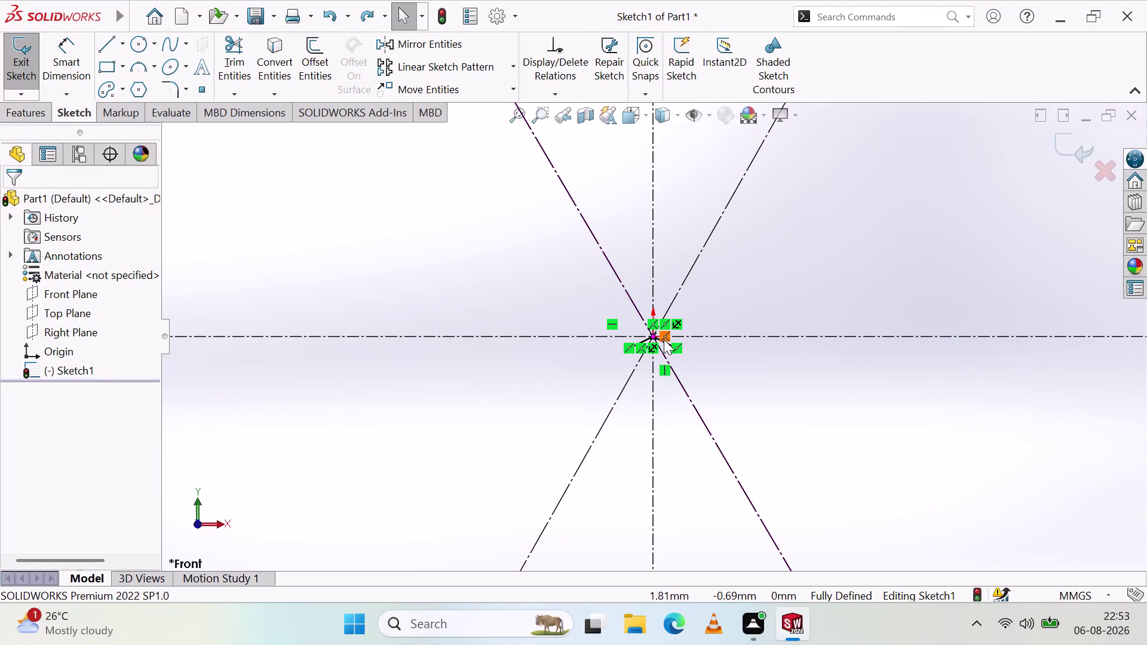
Undo twice, then delete the conflicting Angle10 relation between the two slanted lines.
key(ctrl+z)
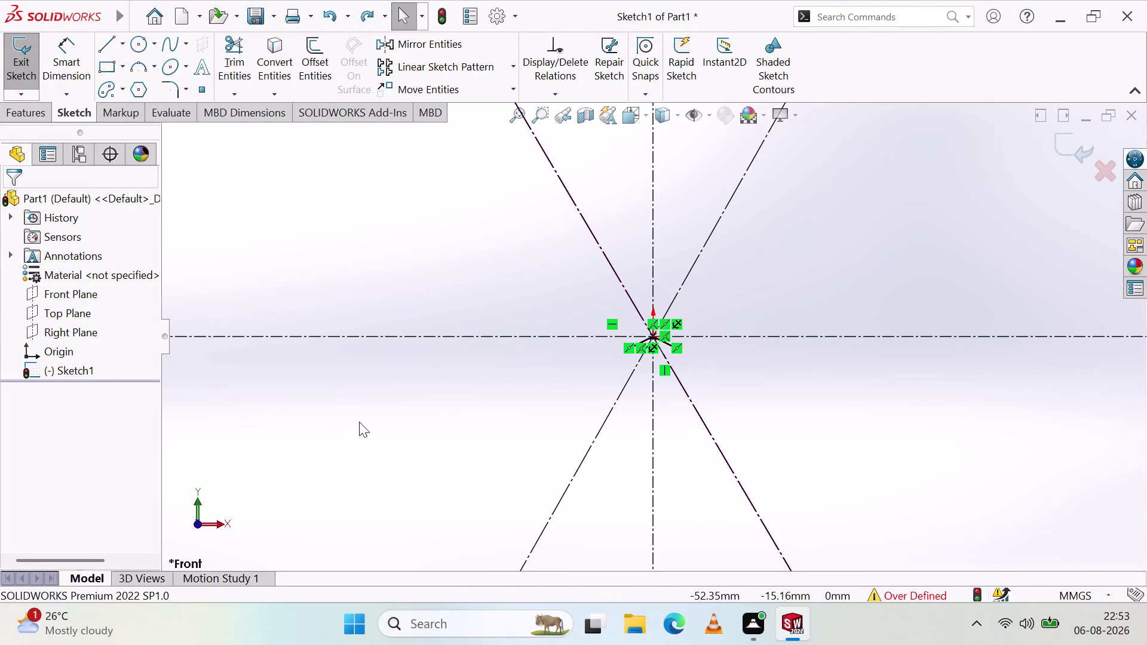
key(ctrl+z)
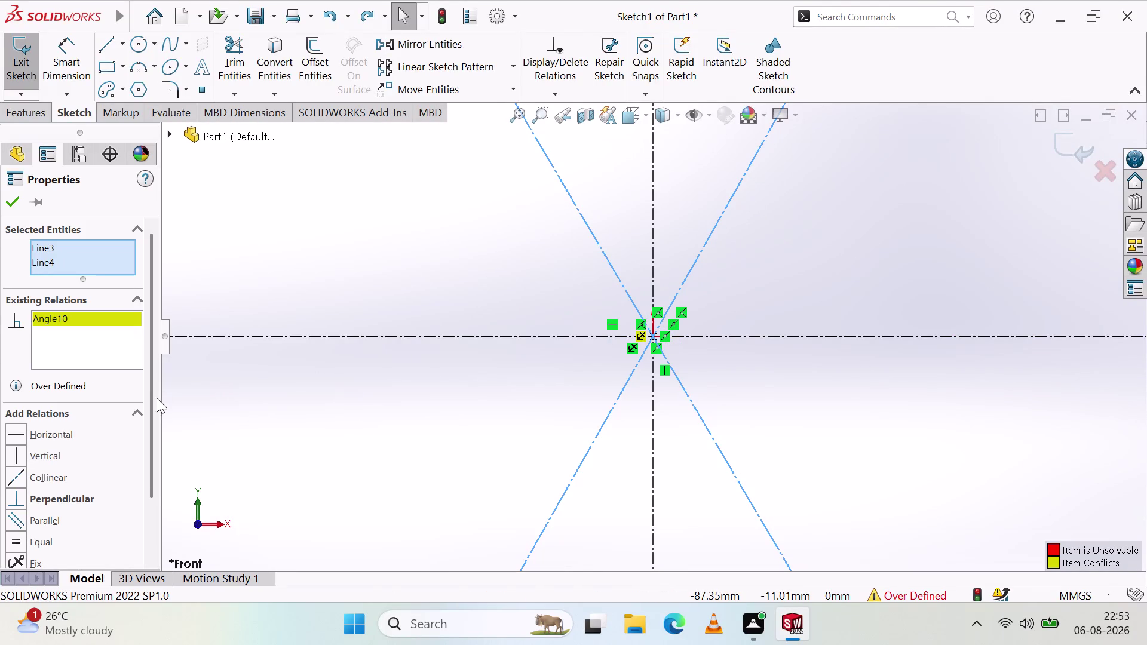
right_click(114, 322)
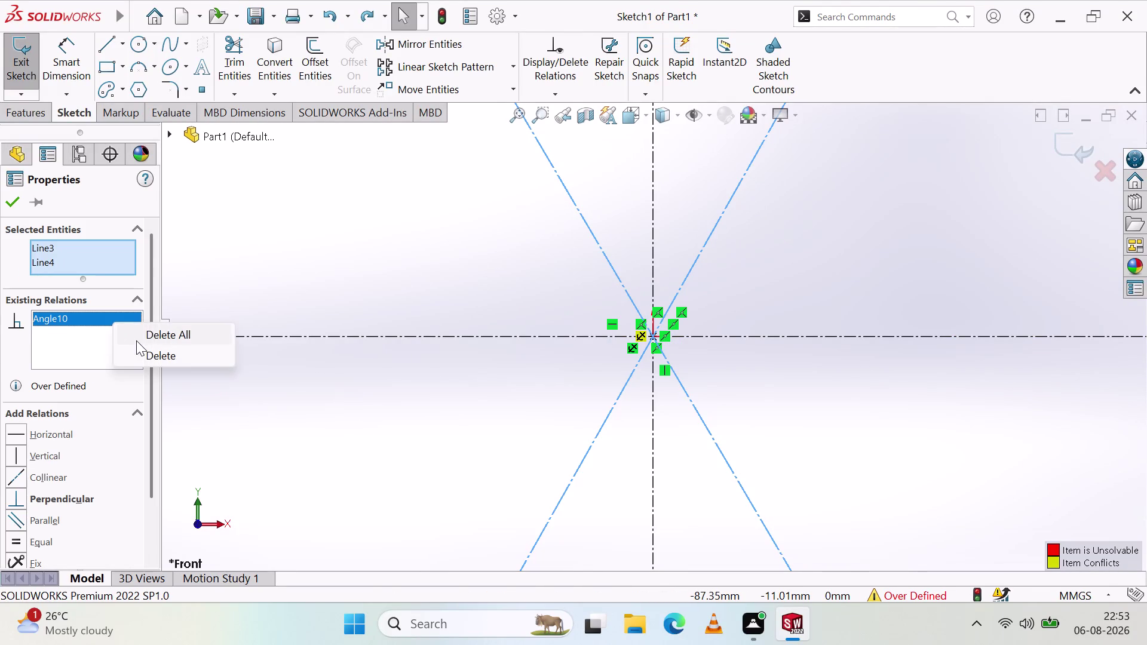
click(137, 341)
click(22, 559)
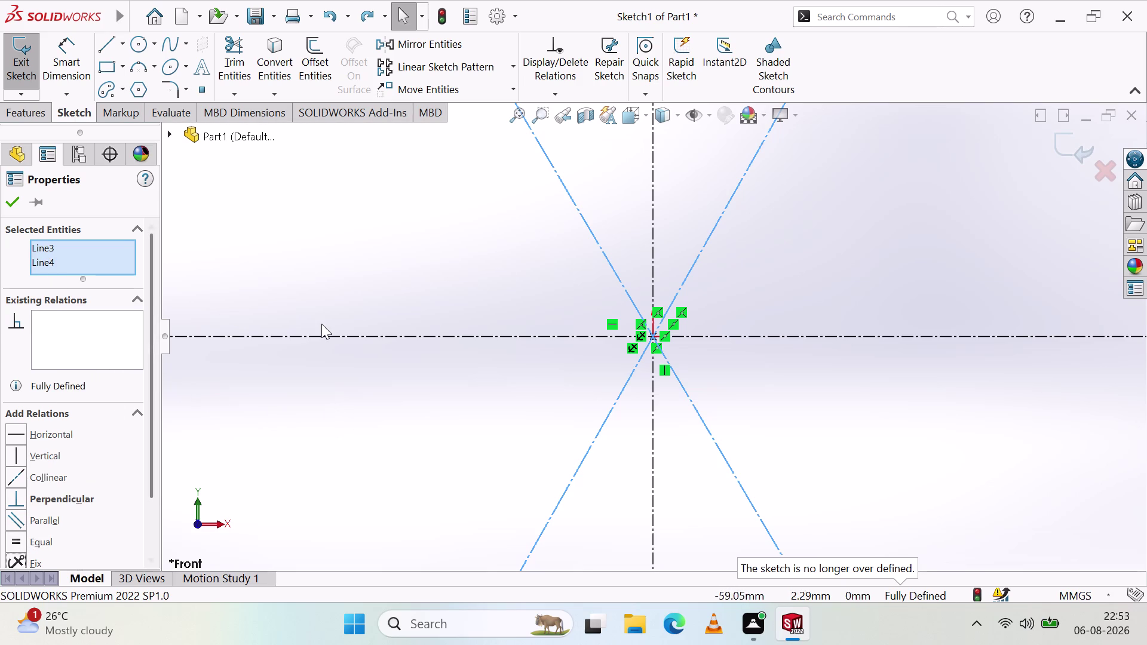
key(Escape)
key(Escape)
click(364, 417)
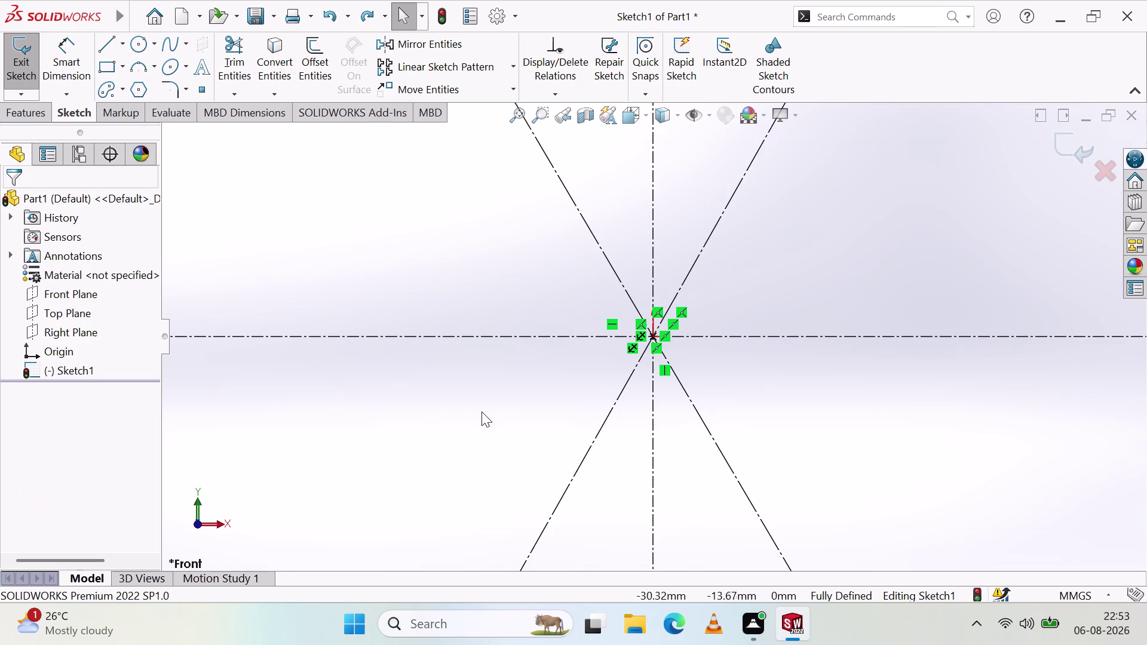
scroll(up, 3)
key(ctrl+z)
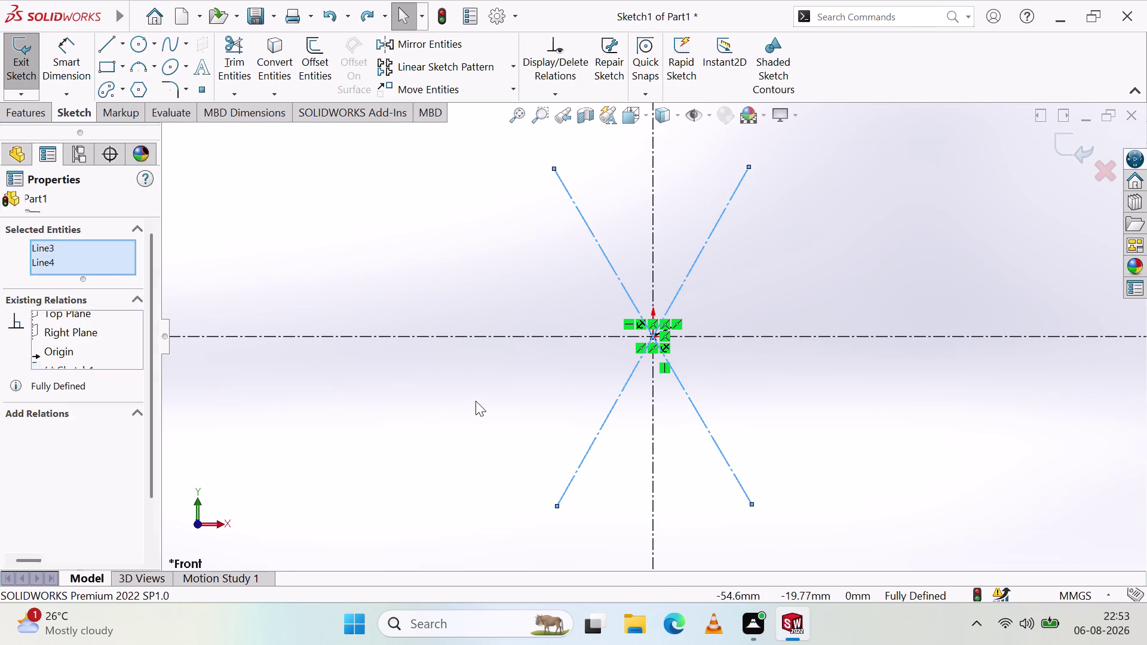
Undo four recent sketch edits, then delete a selected item and the 60° angle dimension.
key(ctrl+z)
key(ctrl+z)
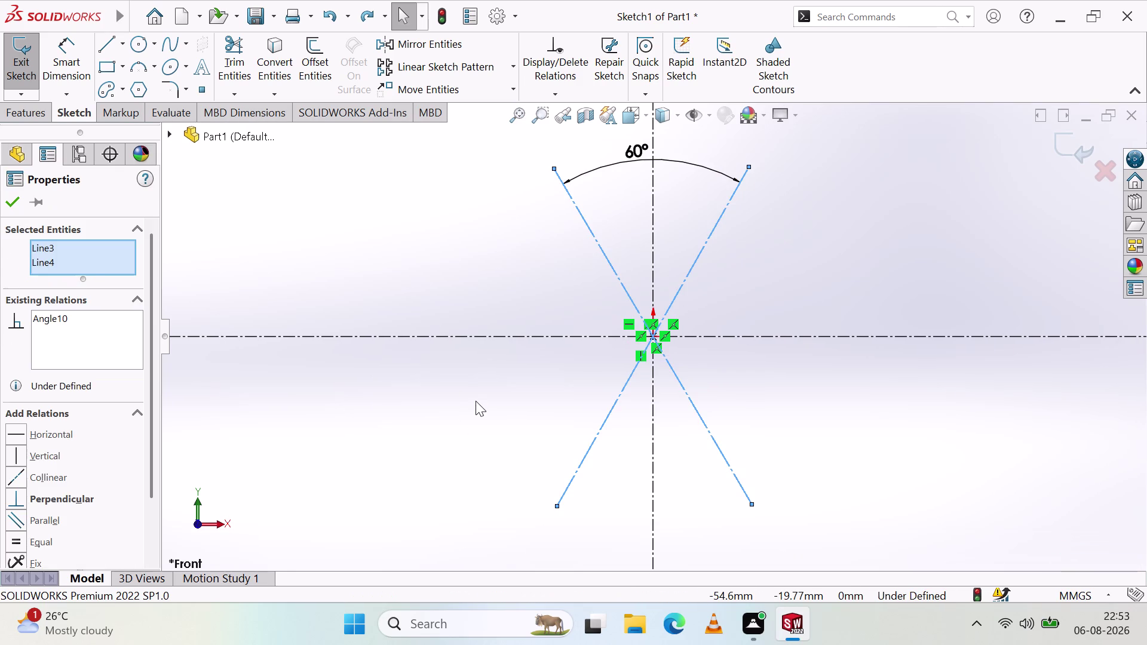
key(ctrl+z)
key(ctrl+z)
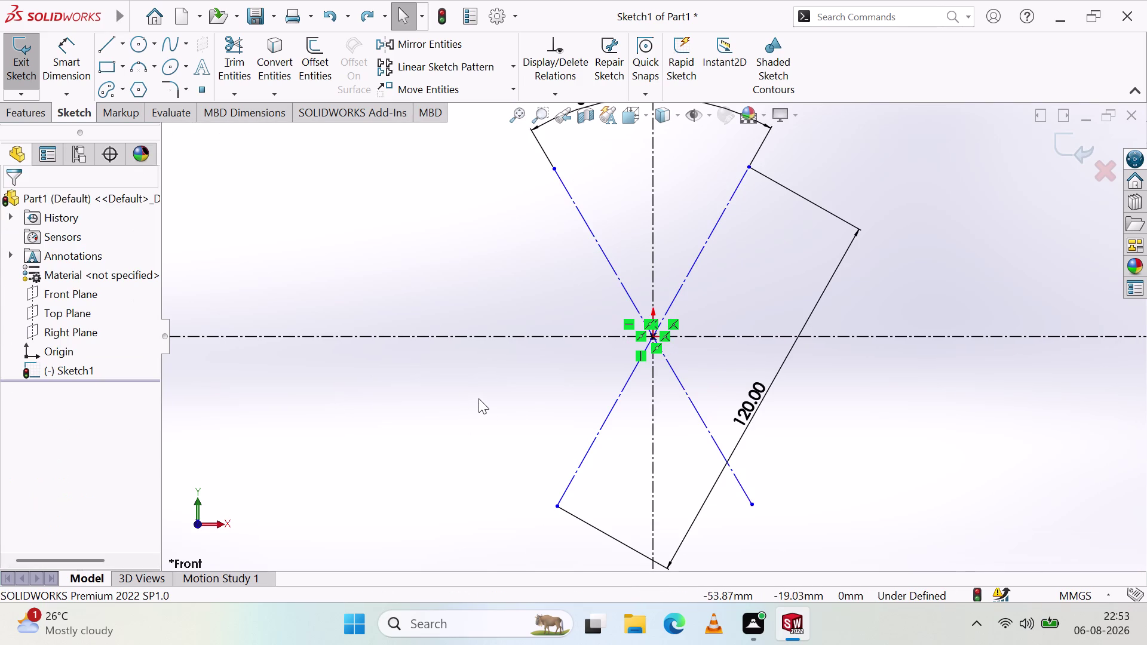
click(747, 409)
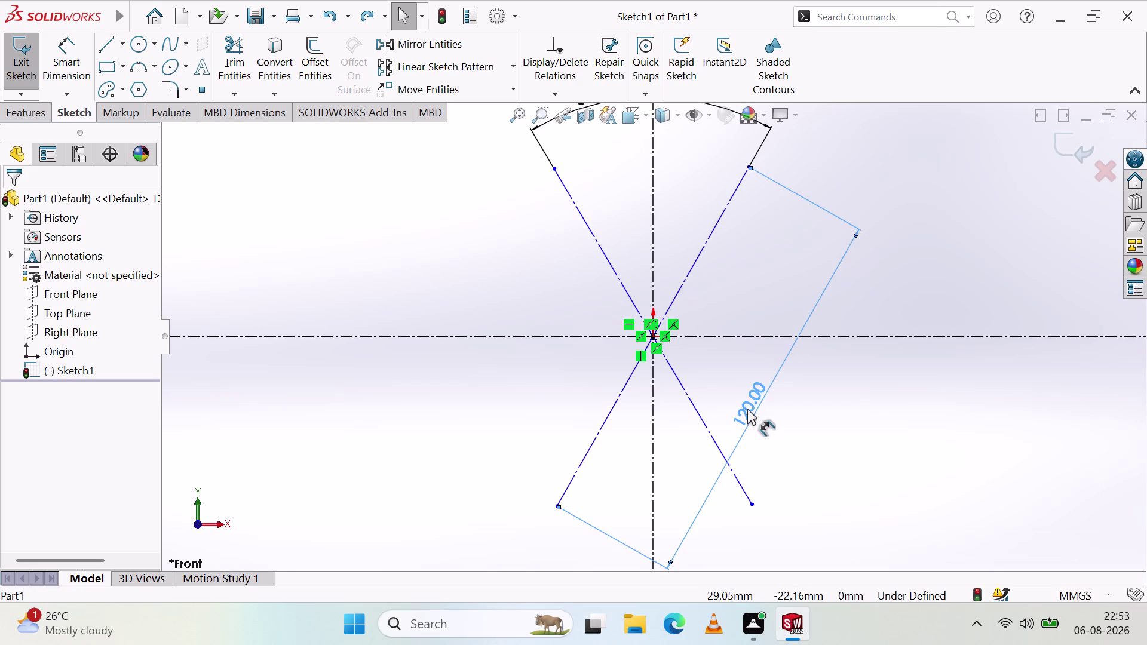
key(Delete)
scroll(up, 3)
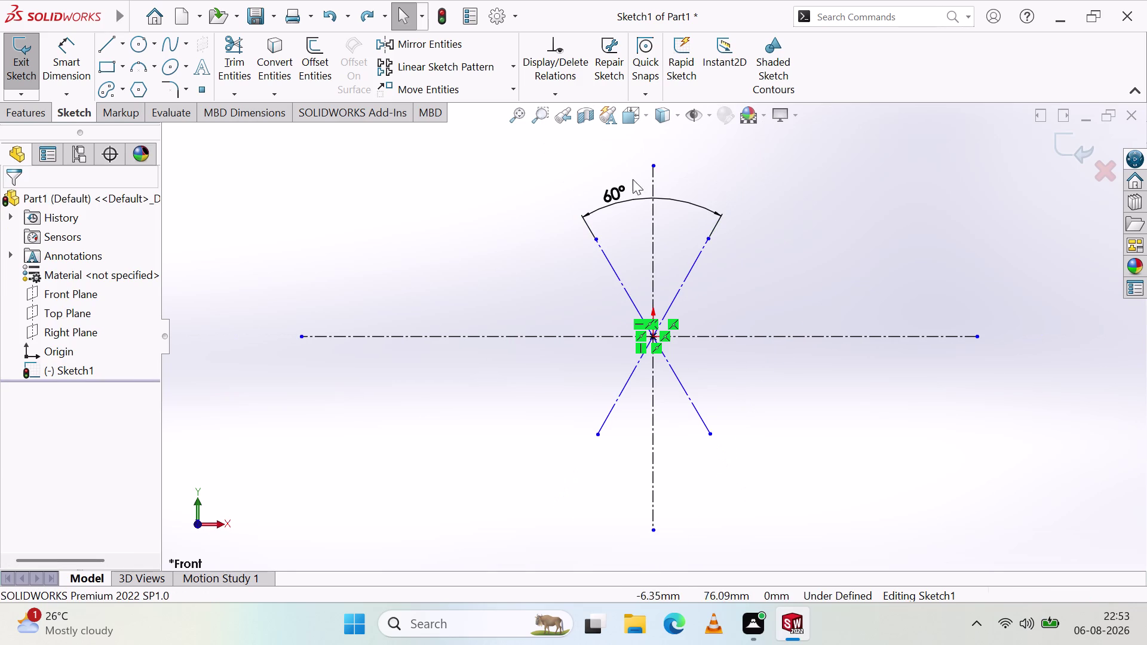
click(613, 197)
key(Delete)
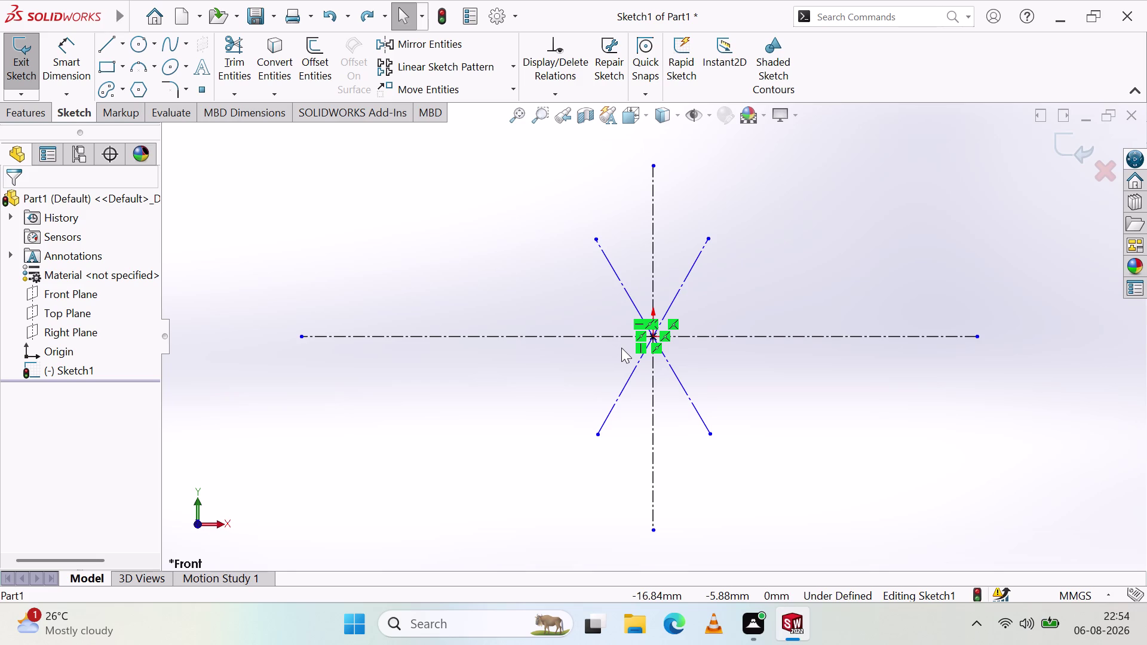
Dimension the vertical centre line to 120 mm long.
click(74, 48)
click(651, 165)
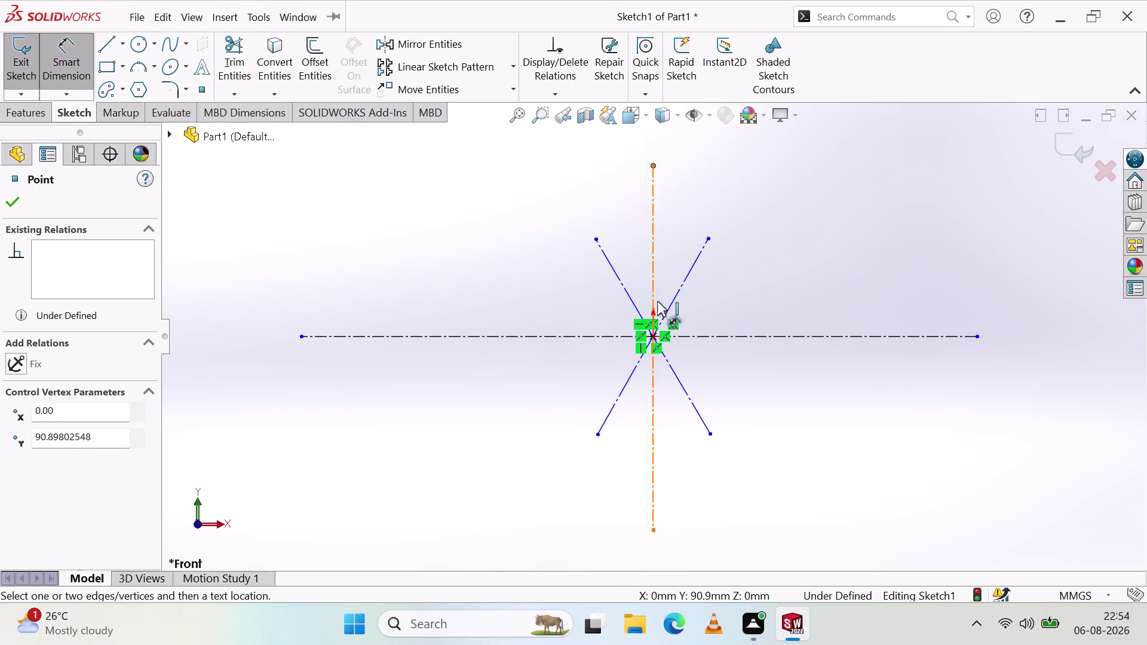
click(653, 532)
click(789, 396)
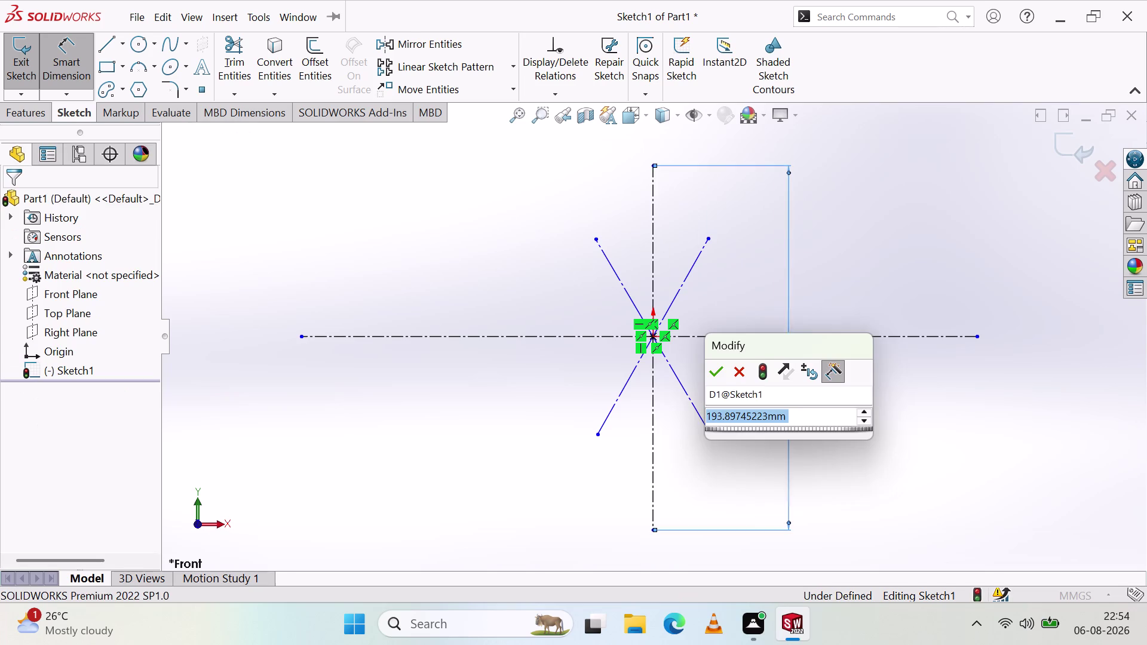
key(1)
key(2)
key(0)
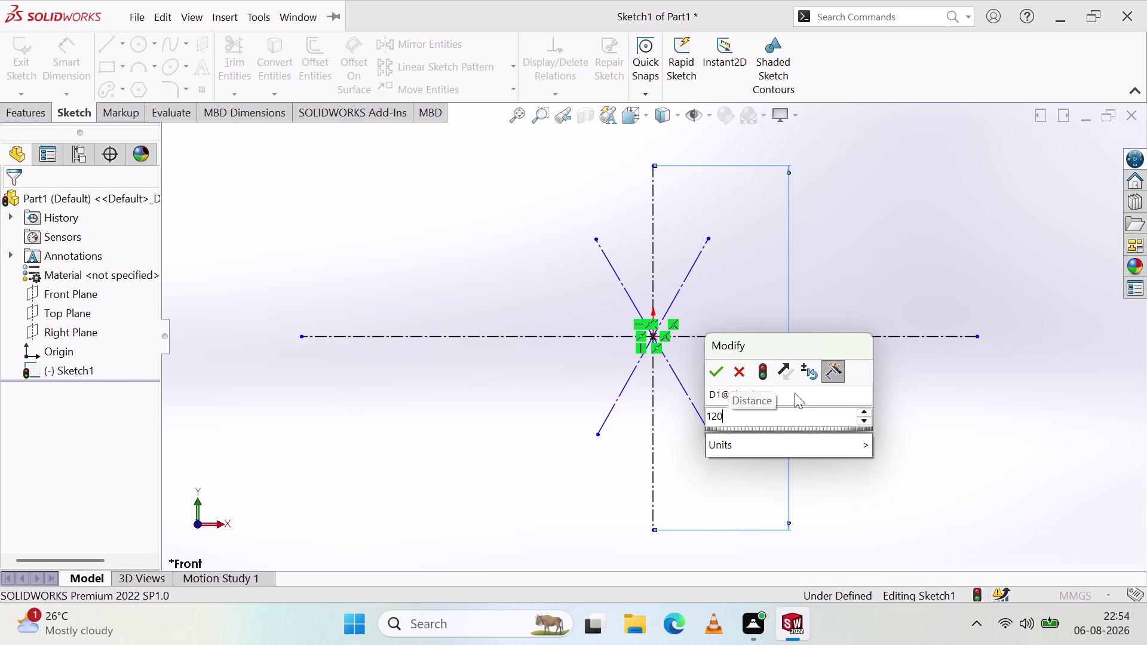
key(Return)
Dimension the horizontal centre line to 120 mm long.
click(831, 285)
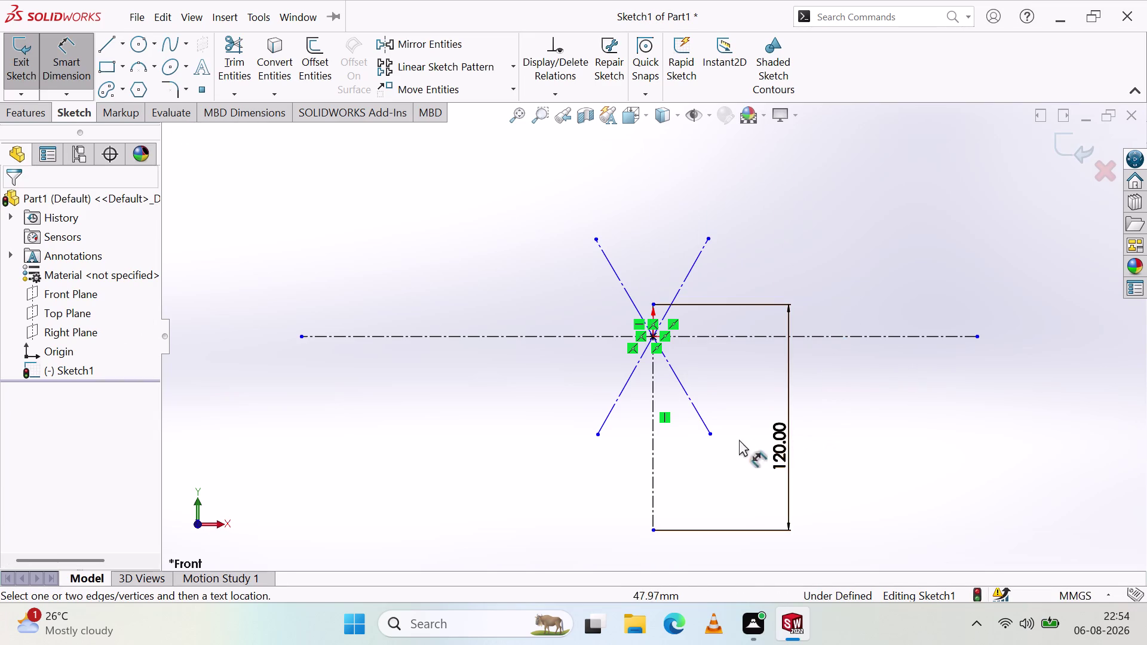
click(722, 336)
click(529, 430)
key(1)
key(2)
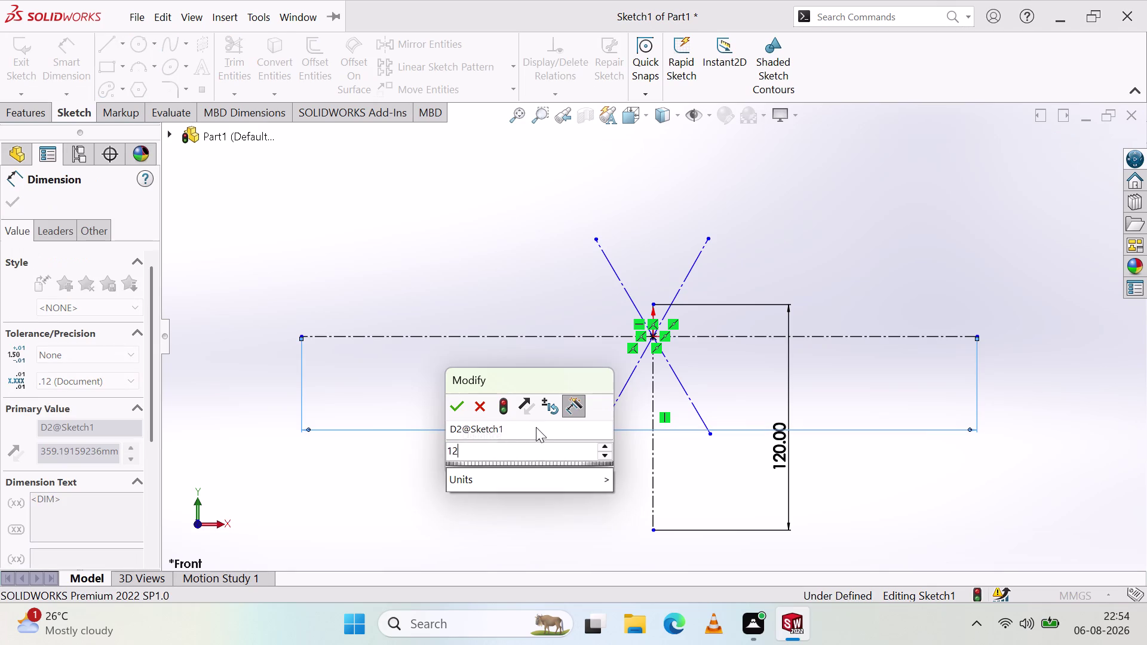
key(0)
key(Return)
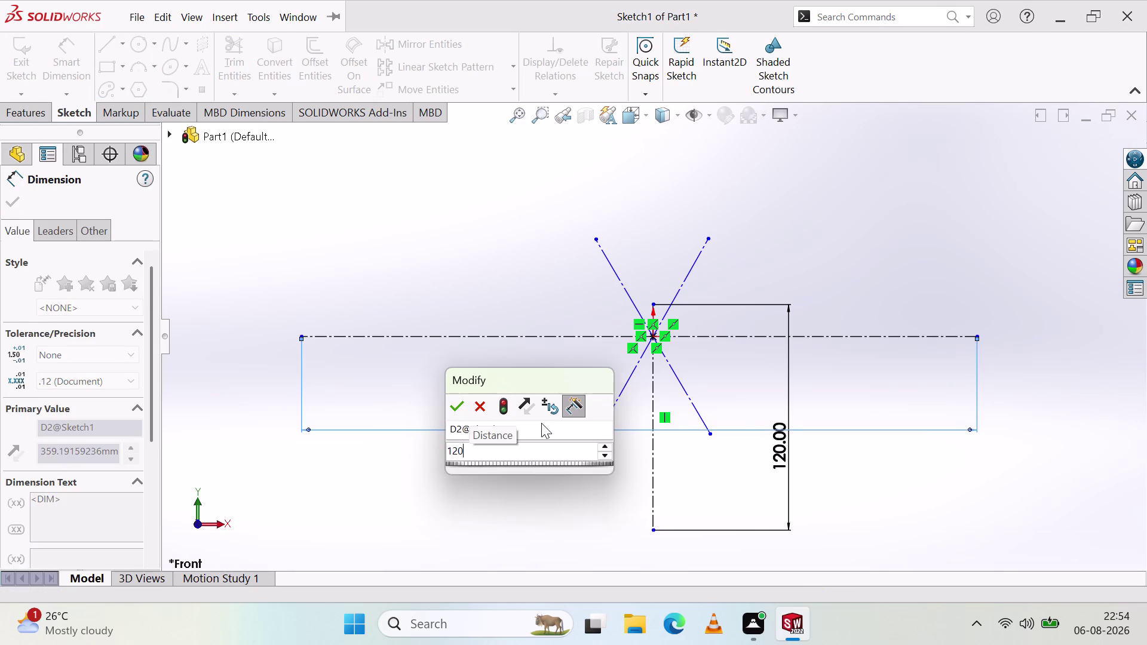
click(460, 389)
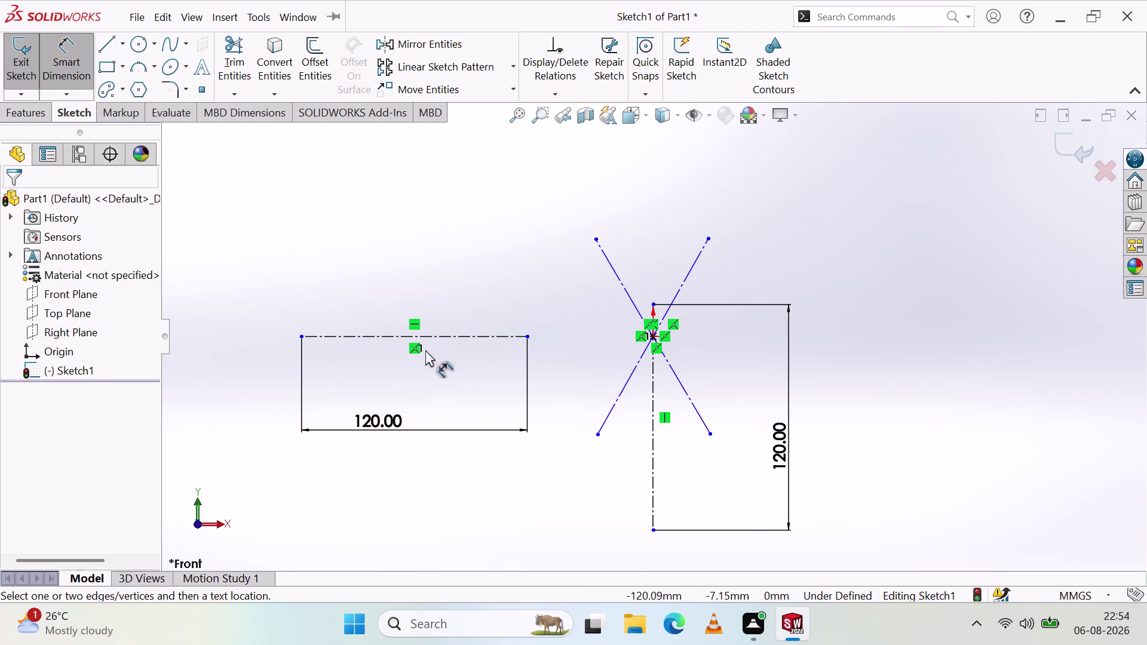
Exit dimensioning and drag the horizontal centre line toward the origin.
key(Escape)
key(Escape)
key(Escape)
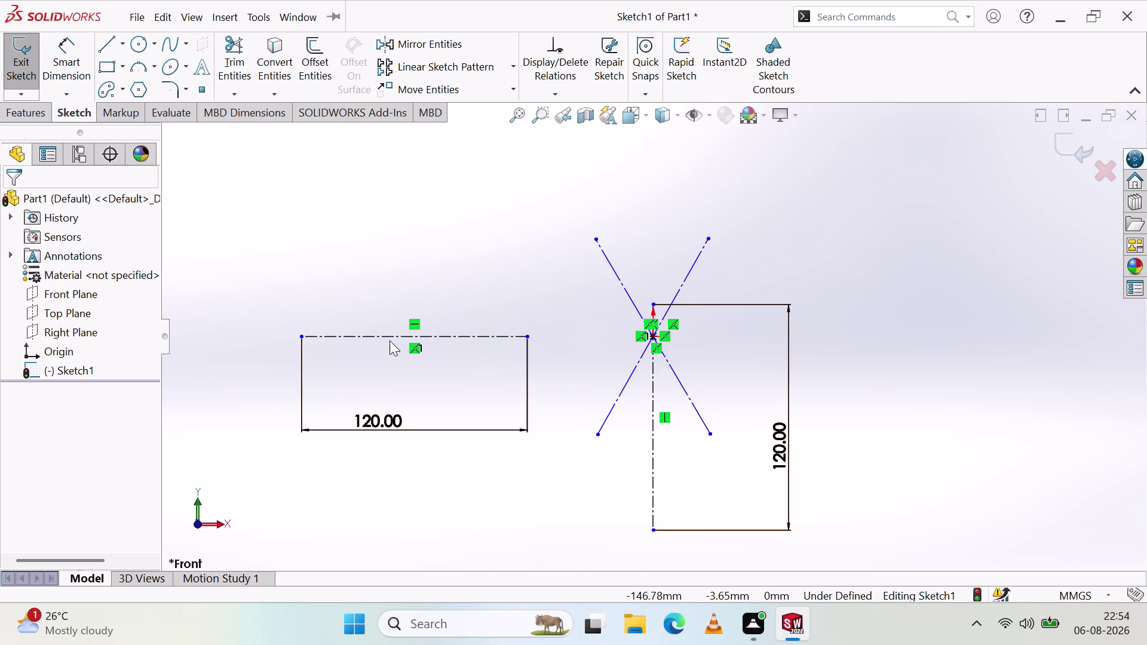
key(Escape)
key(Escape)
click(448, 383)
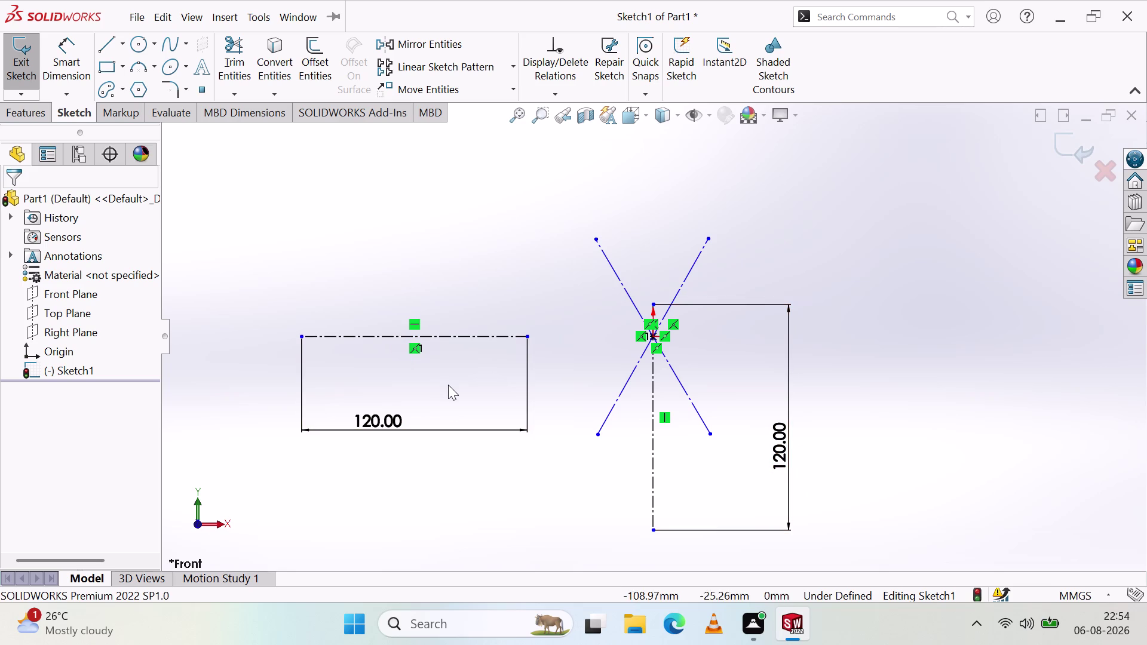
click(465, 474)
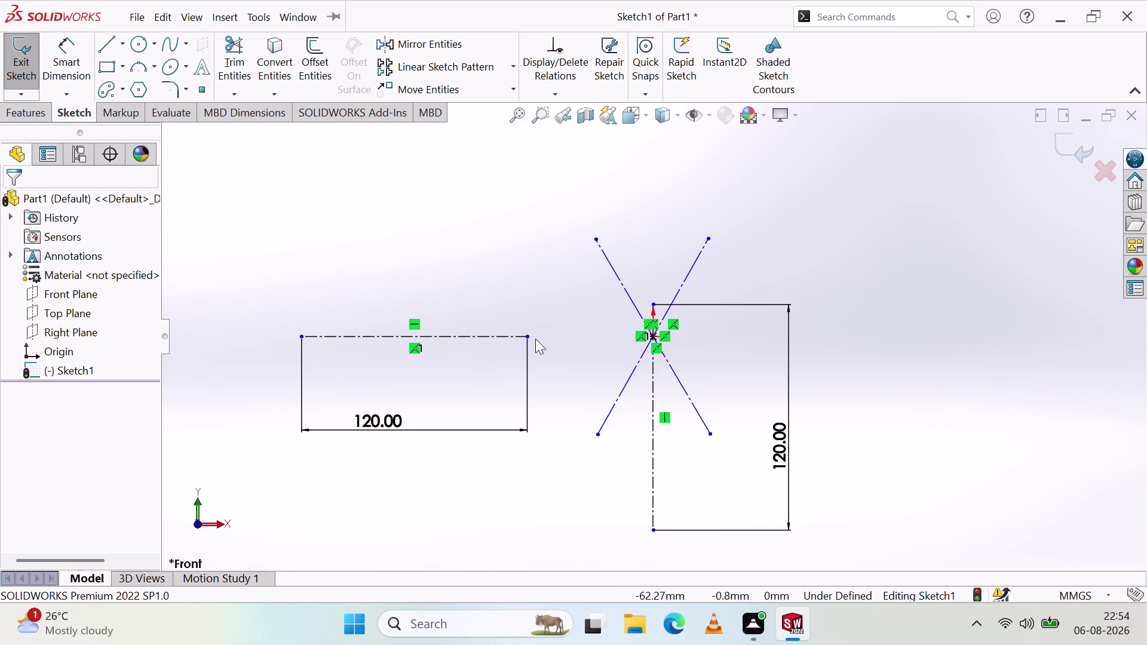
drag(526, 335, 590, 318)
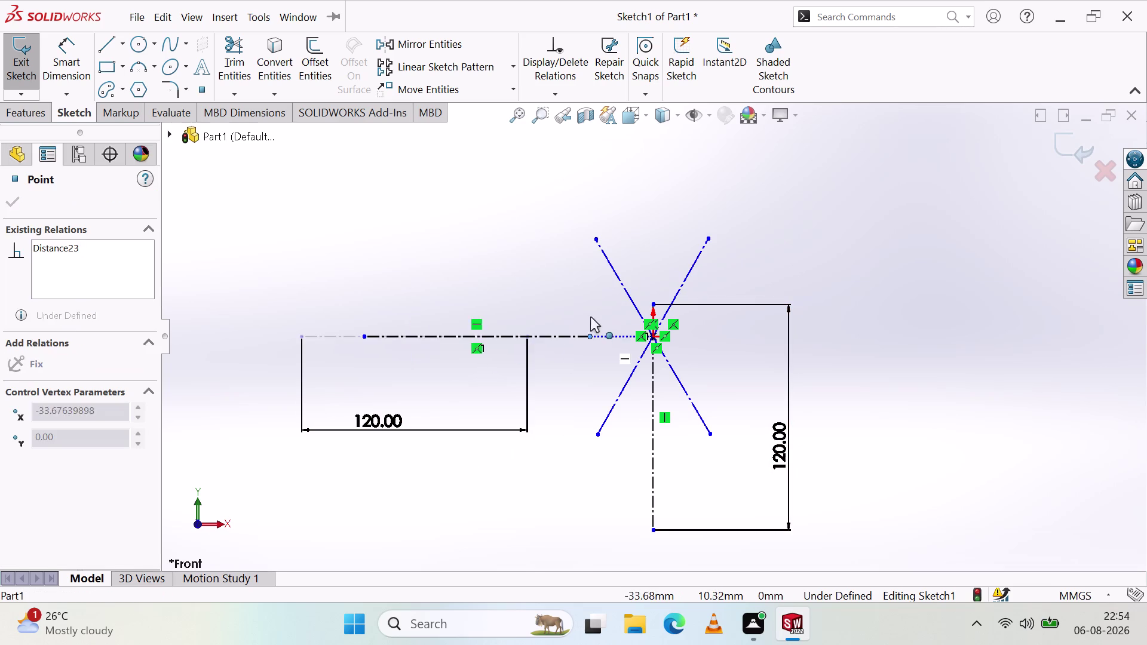
Recentre the horizontal centre line across the origin and lengthen both centre lines.
drag(590, 317, 811, 296)
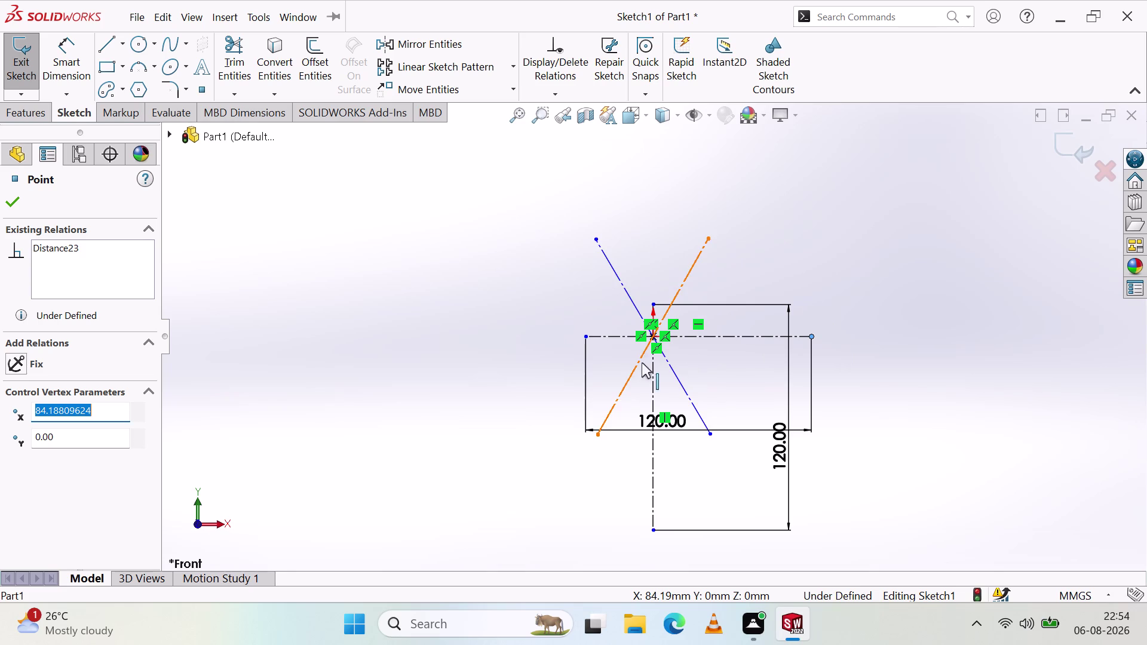
drag(583, 336, 565, 341)
click(464, 387)
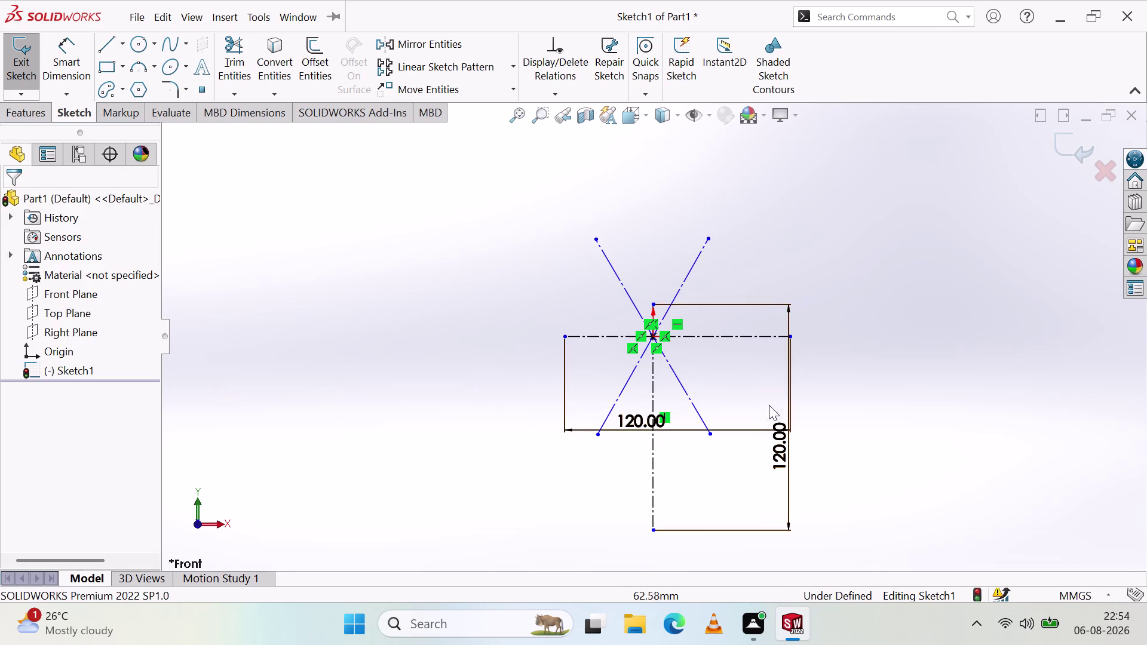
drag(789, 336, 795, 337)
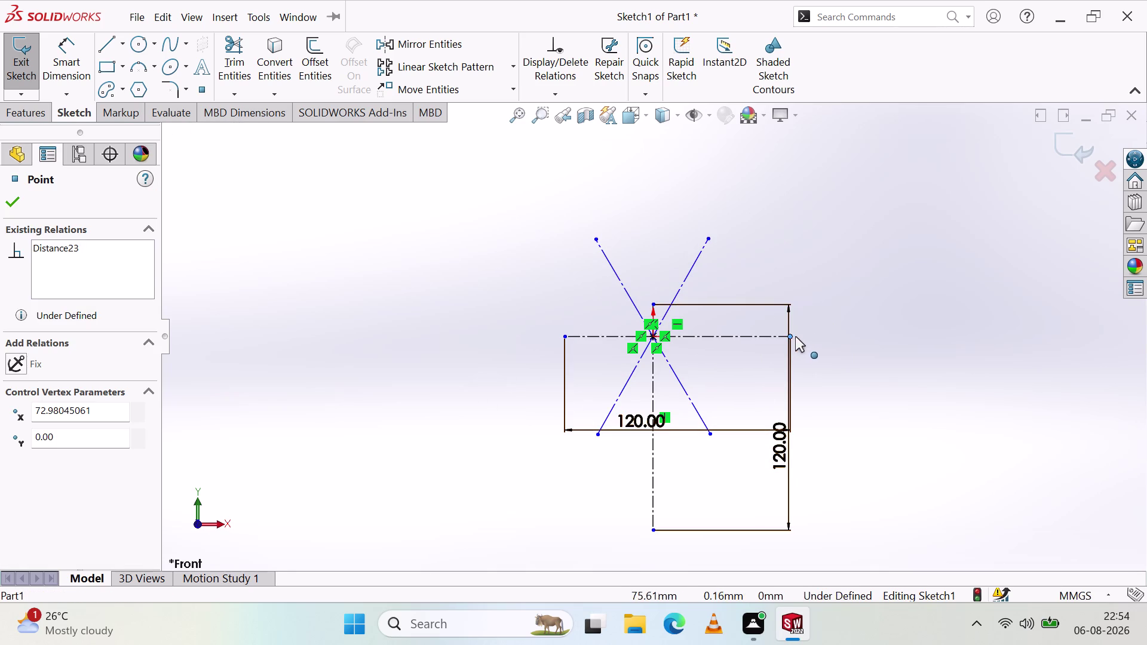
drag(795, 337, 799, 268)
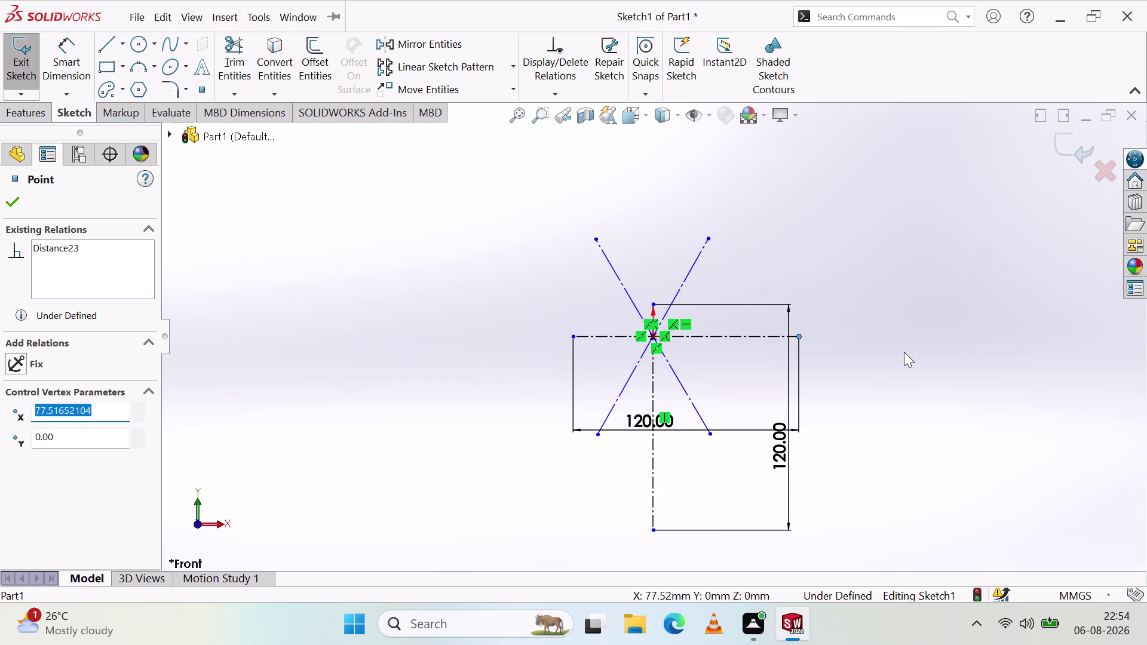
scroll(down, 3)
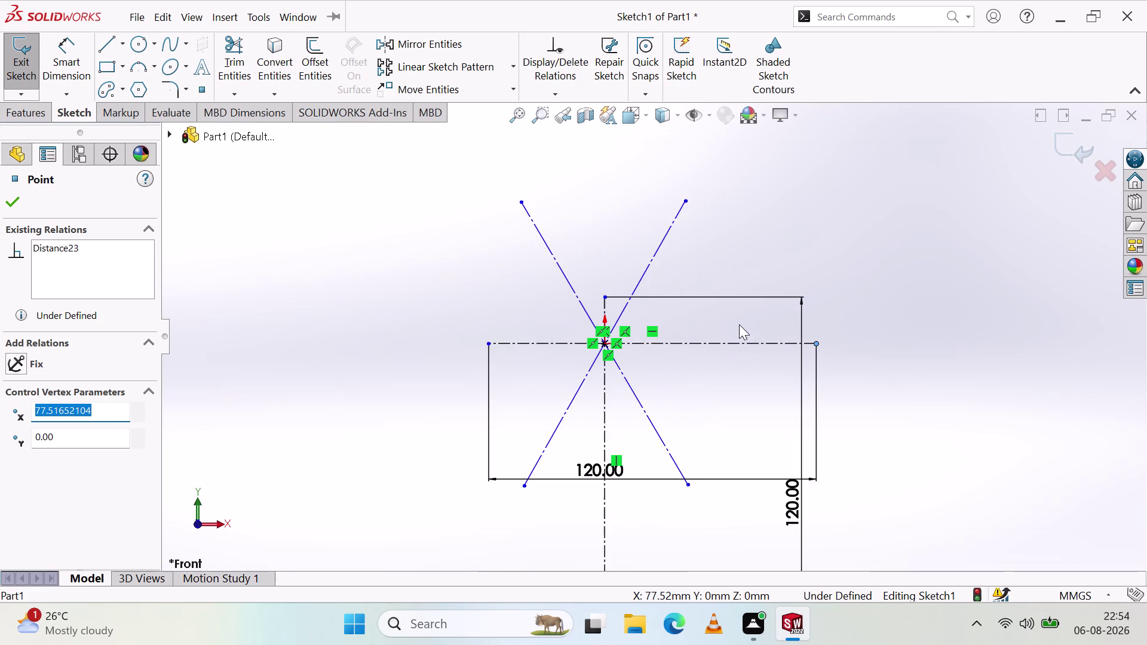
scroll(down, 3)
scroll(up, 3)
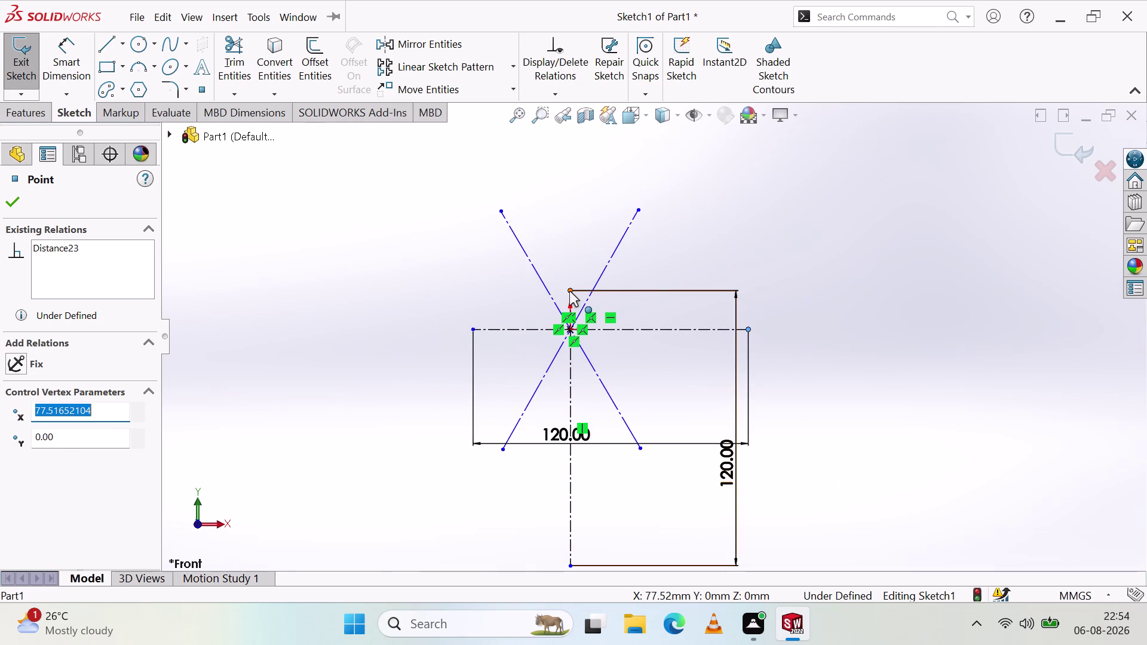
drag(569, 292, 578, 202)
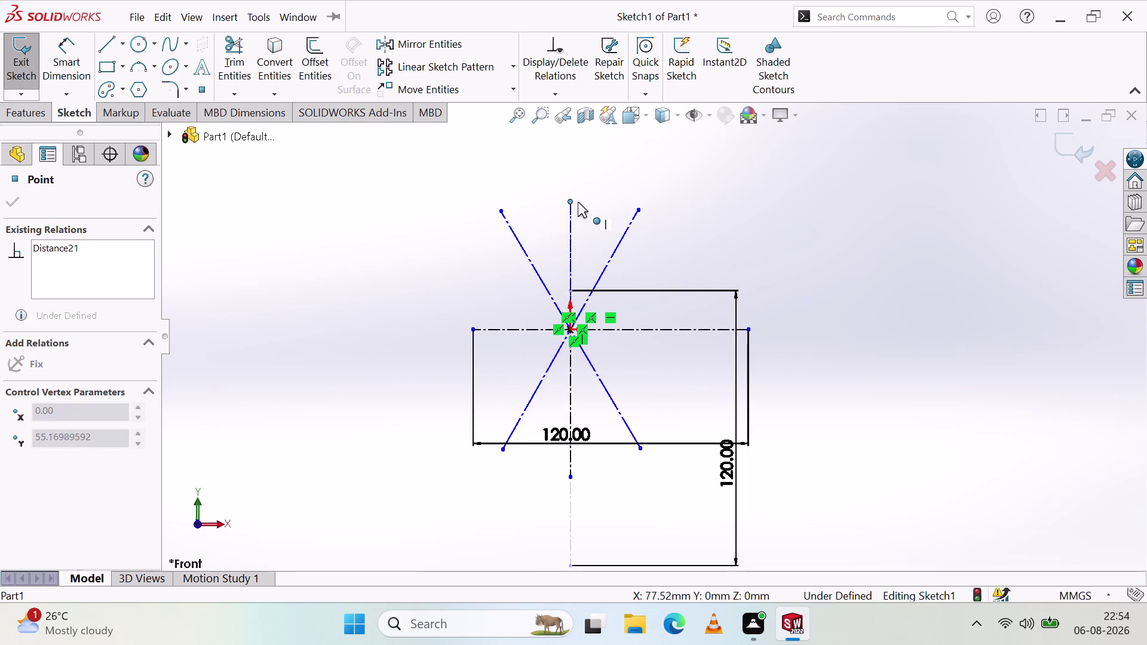
drag(578, 202, 579, 197)
click(451, 287)
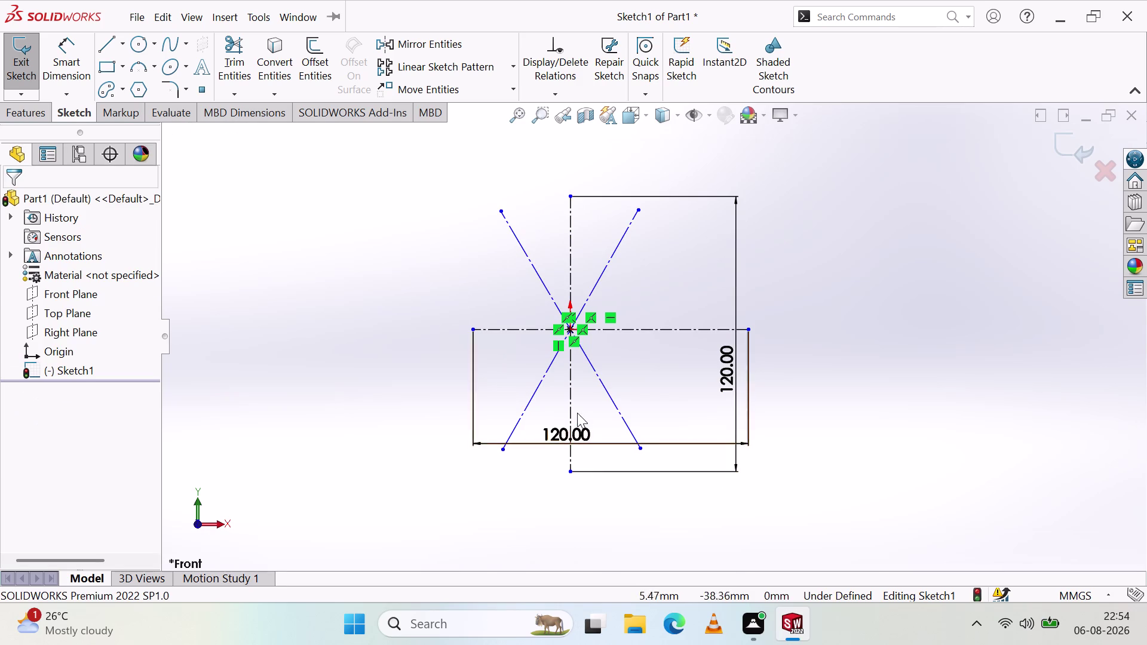
Move the horizontal and vertical 120 dimensions closer to their centre lines.
drag(567, 435, 605, 374)
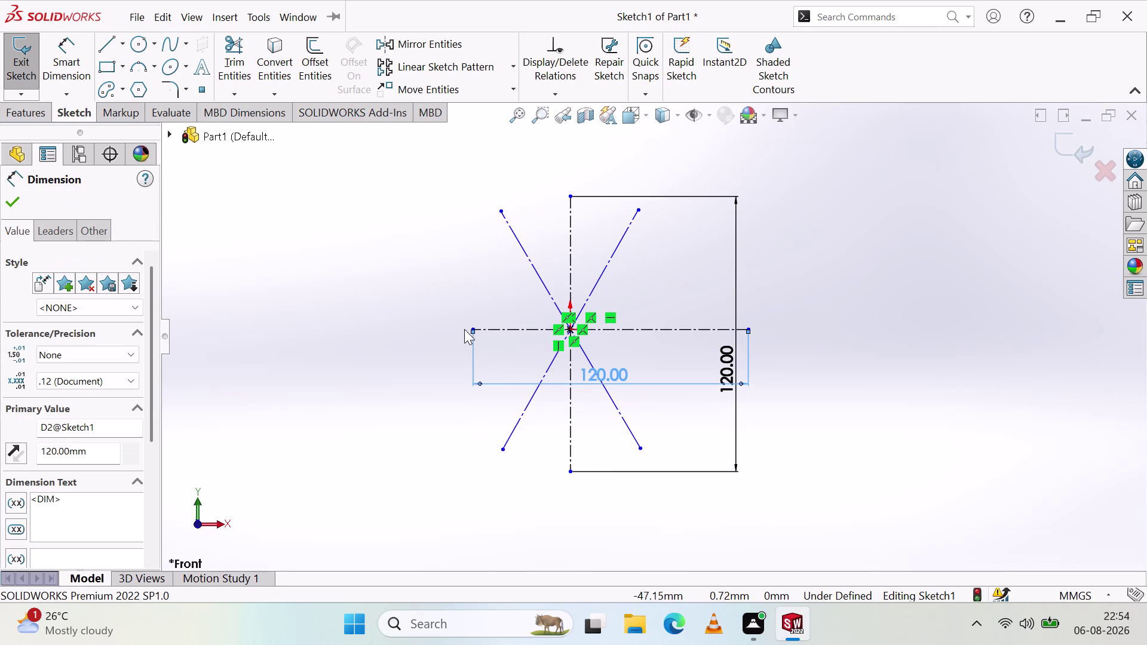
drag(473, 328, 455, 332)
click(303, 395)
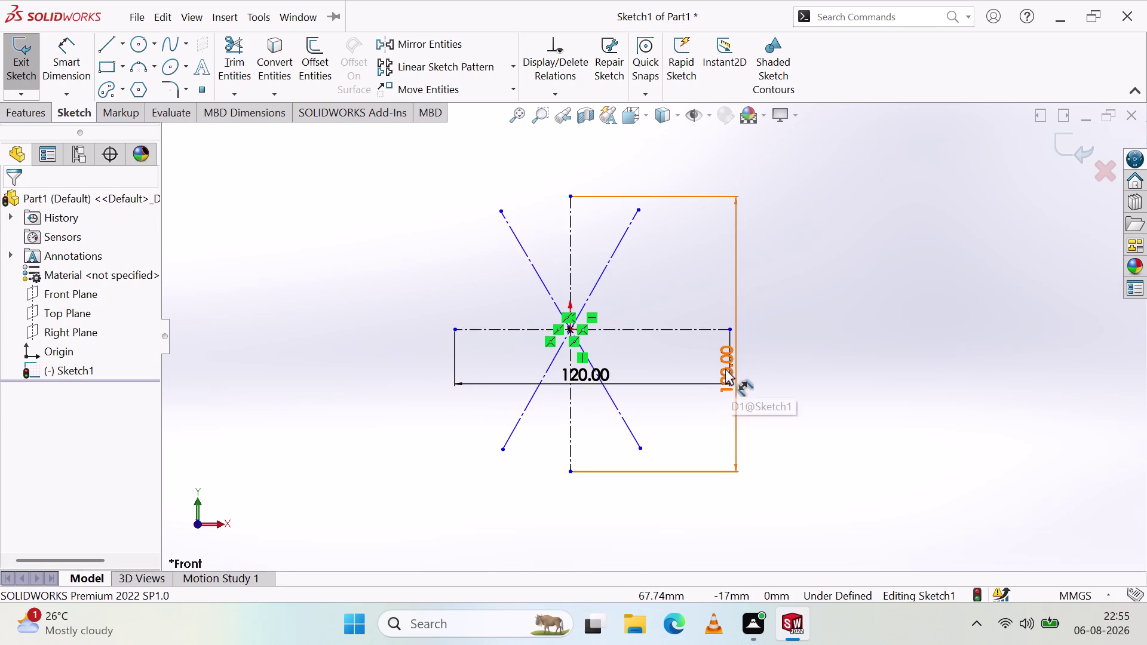
drag(725, 369, 660, 317)
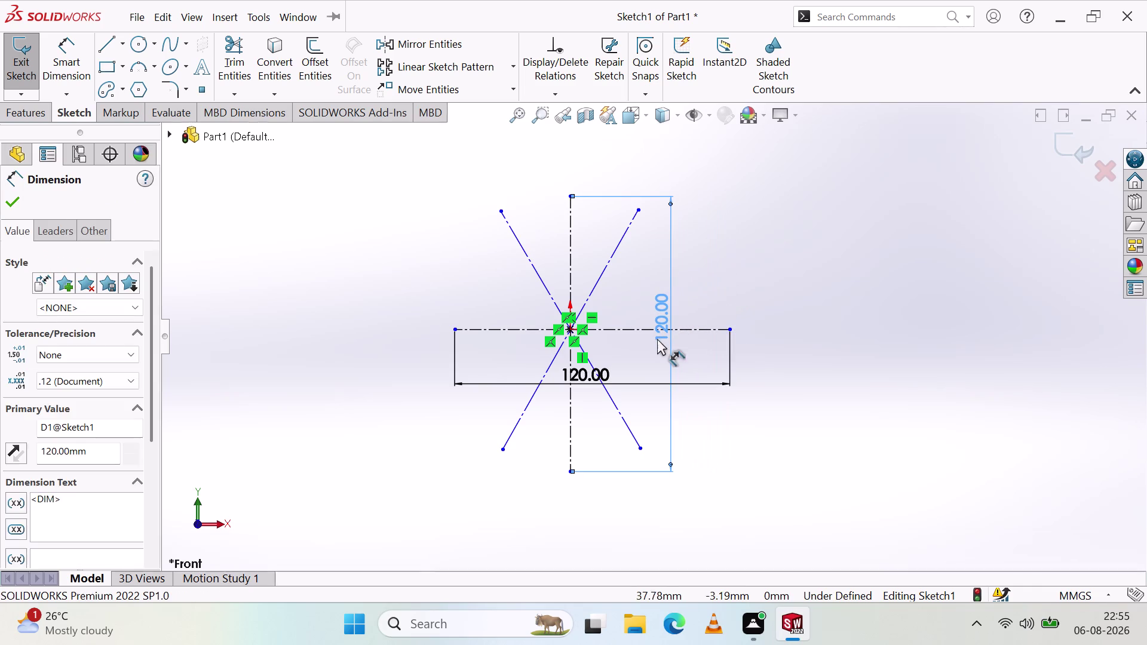
click(655, 351)
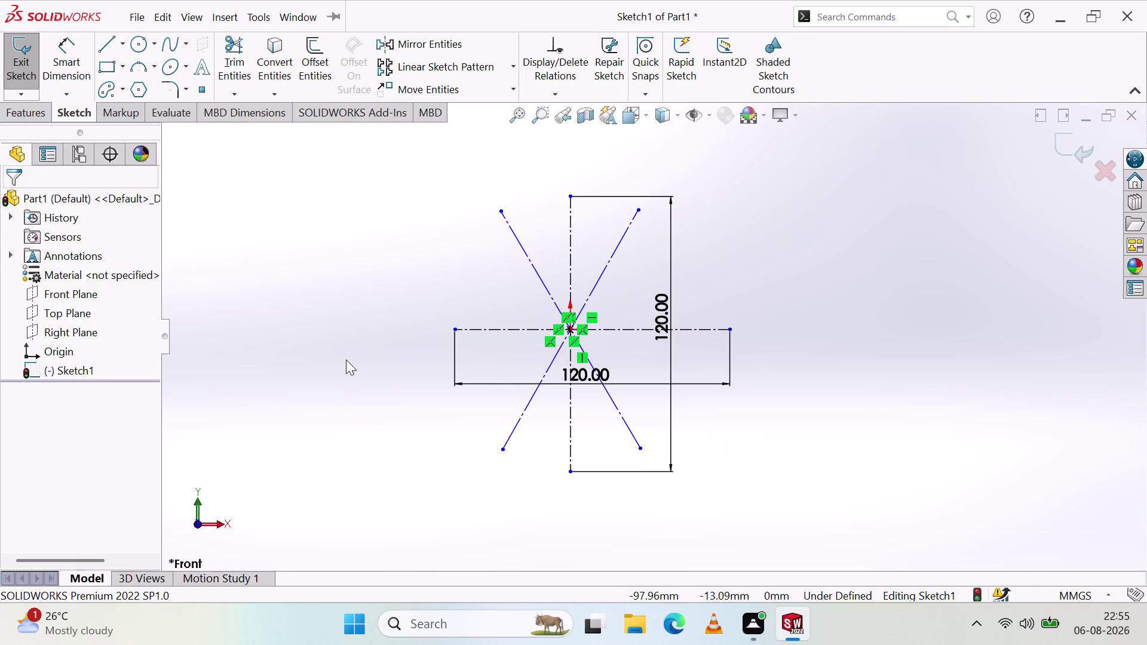
click(452, 328)
click(731, 329)
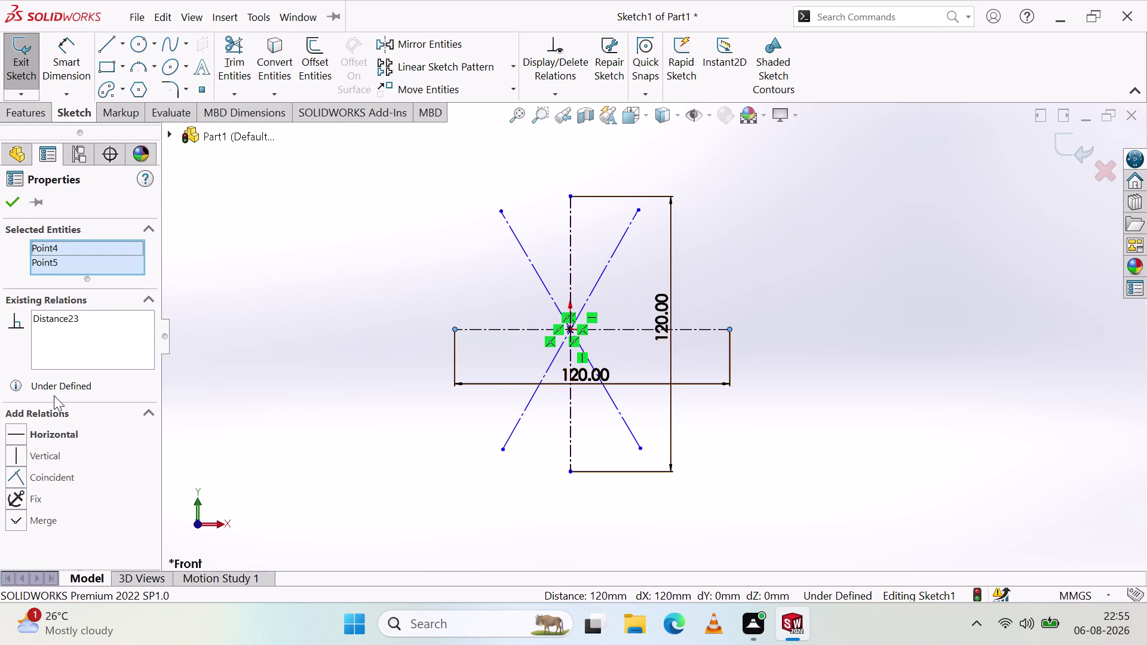
Delete the conflicting Coincident relation and attempt merging the centreline endpoints, which fails.
click(18, 477)
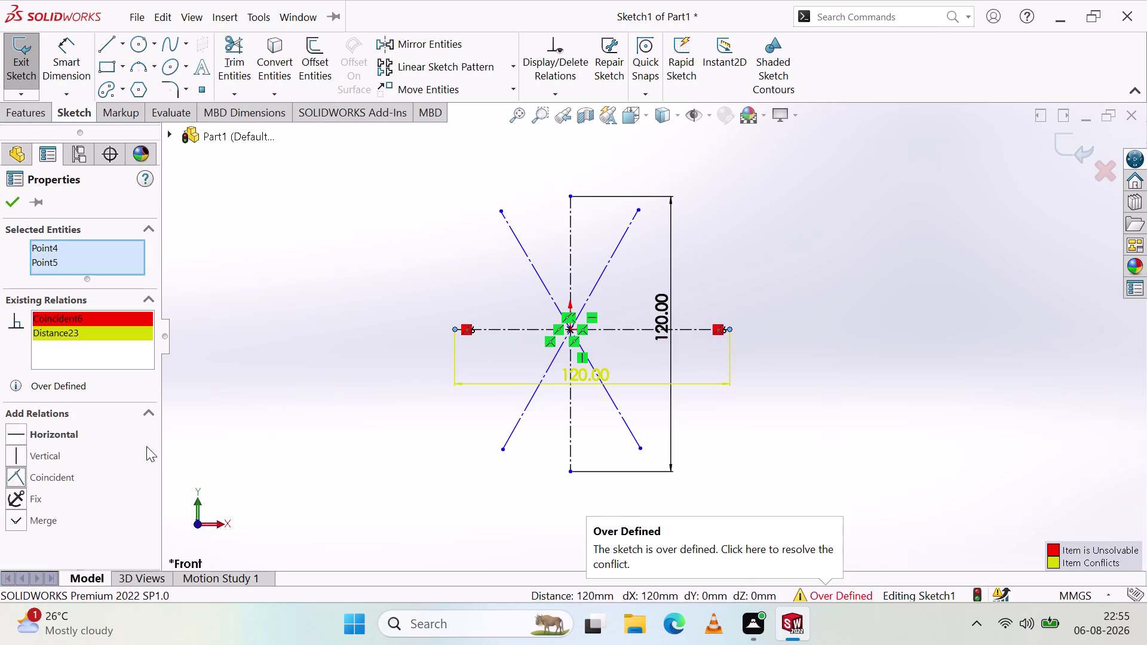
right_click(103, 318)
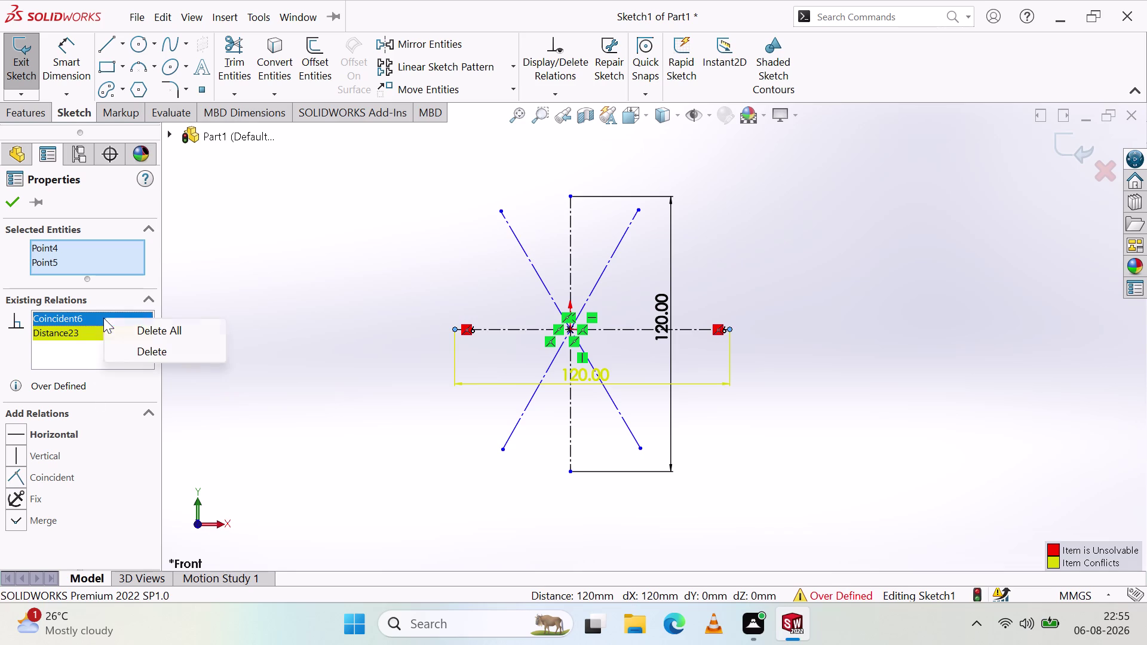
click(125, 349)
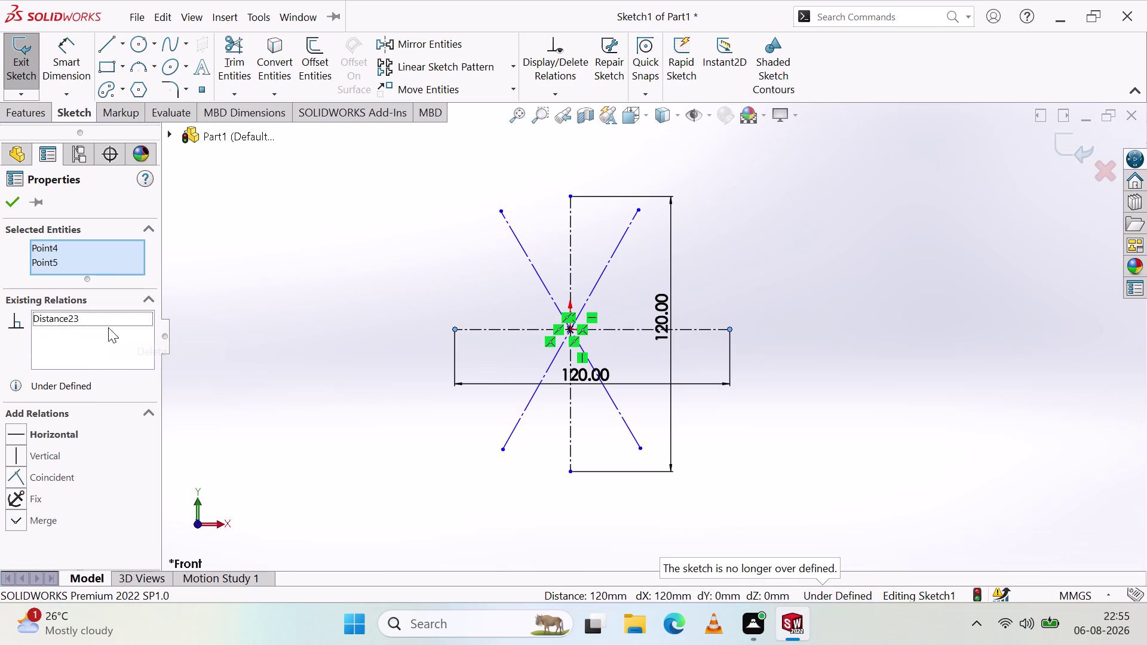
click(19, 522)
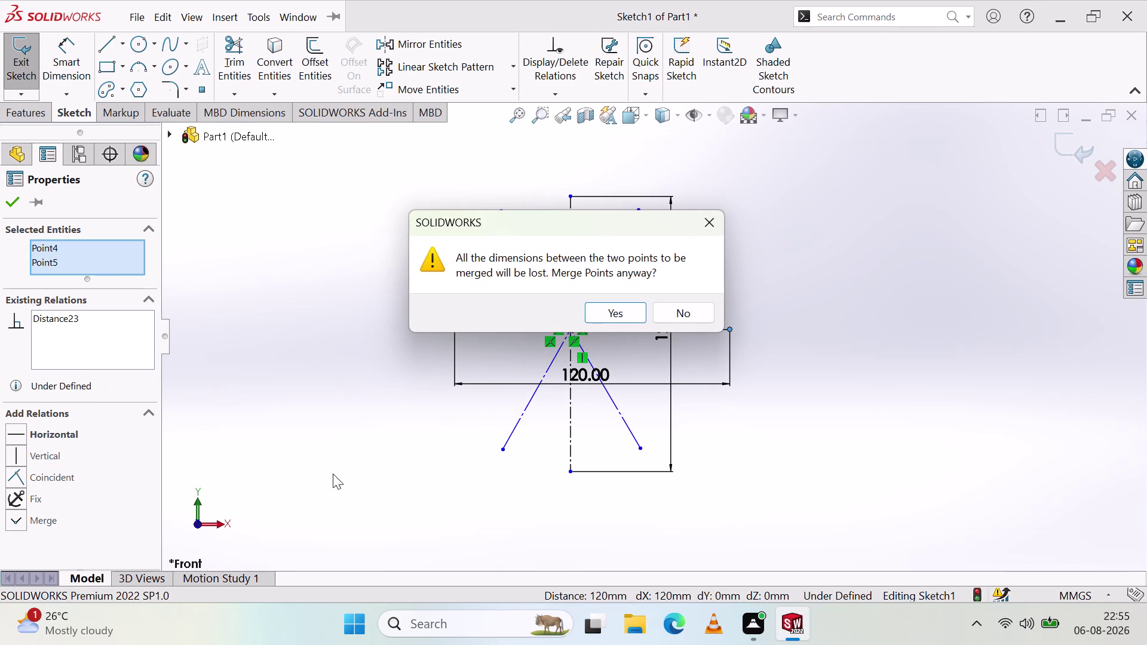
click(712, 225)
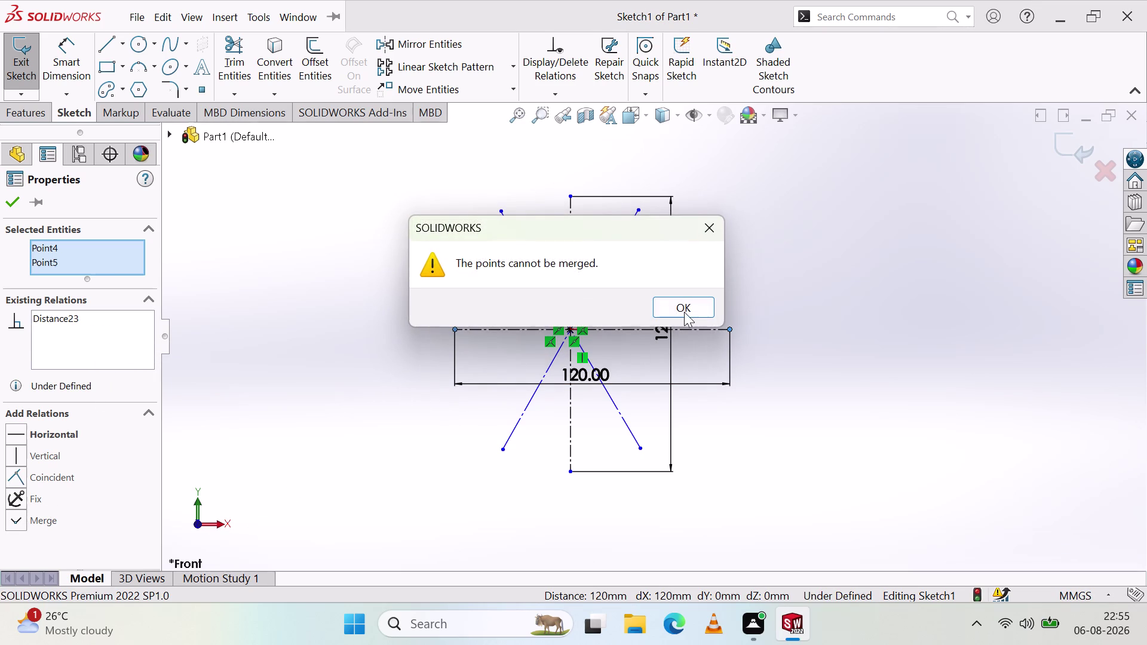
click(691, 312)
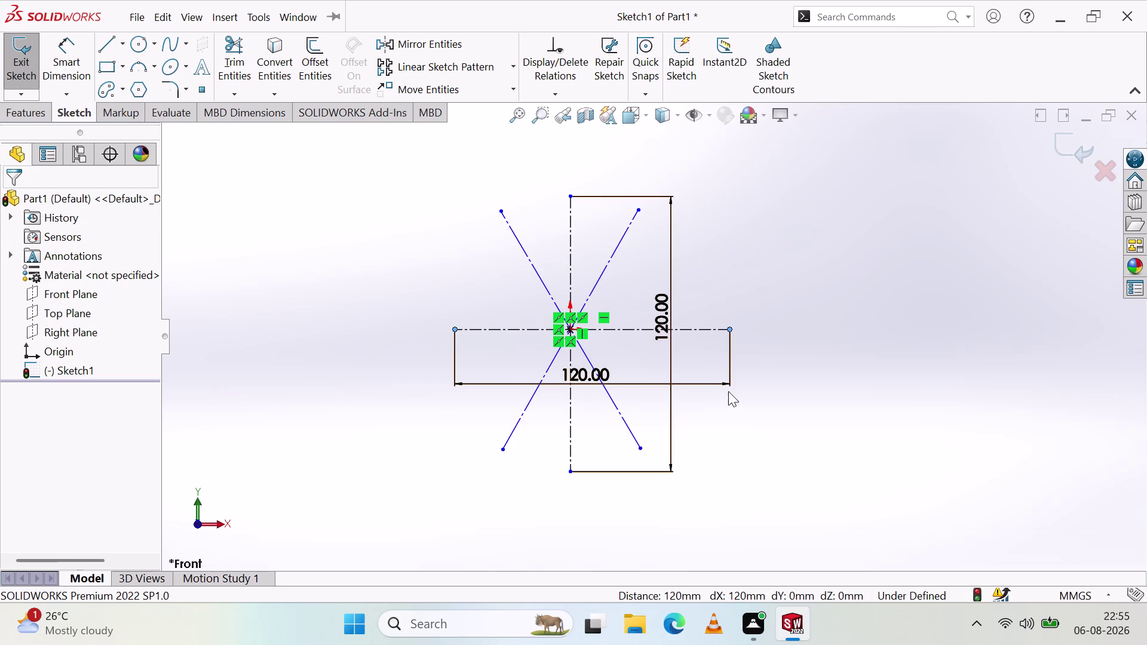
key(Escape)
key(Escape)
key(Escape)
Delete the vertical and horizontal 120 mm dimensions.
click(655, 308)
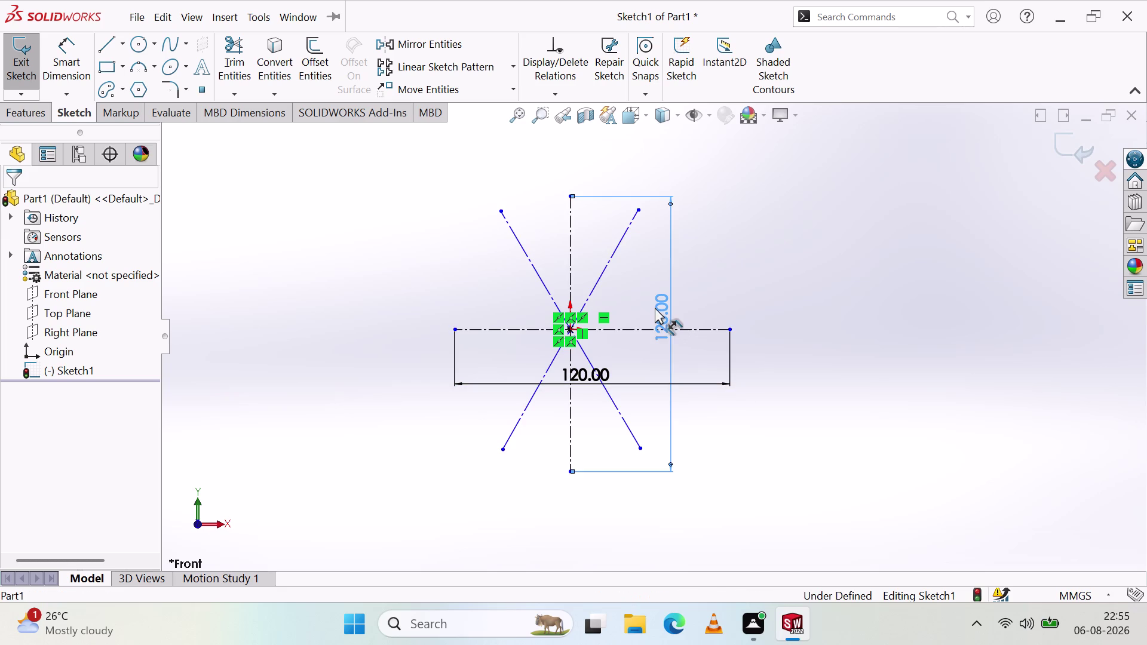
key(Delete)
click(593, 380)
key(Delete)
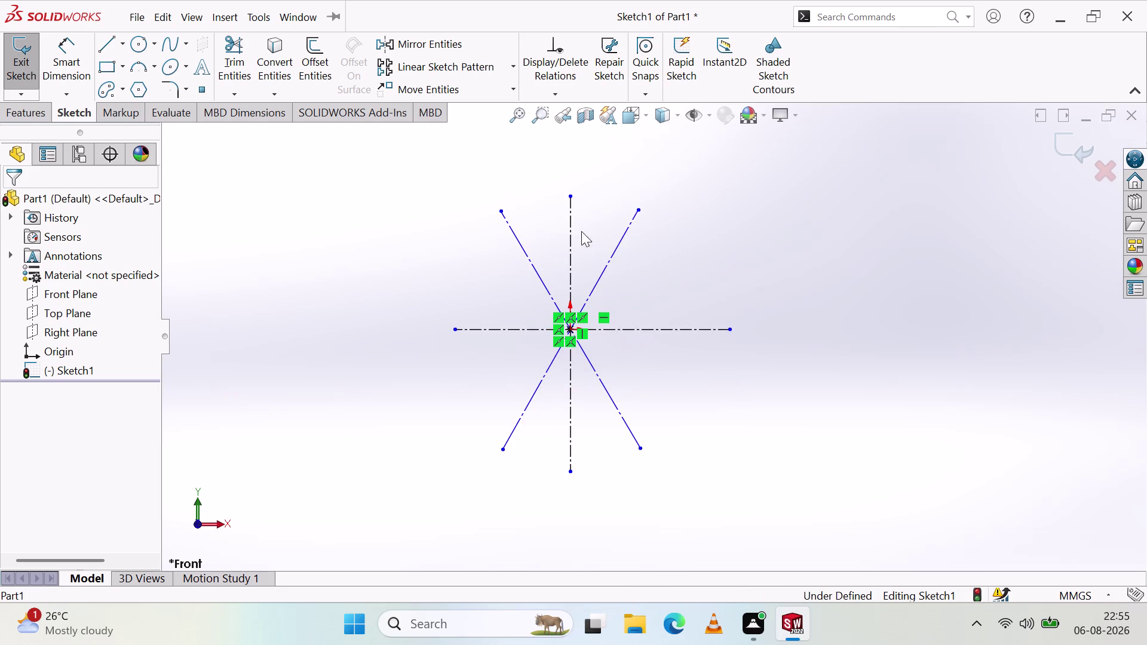
Make the vertical centre line's ends symmetric about the horizontal centre line.
click(569, 196)
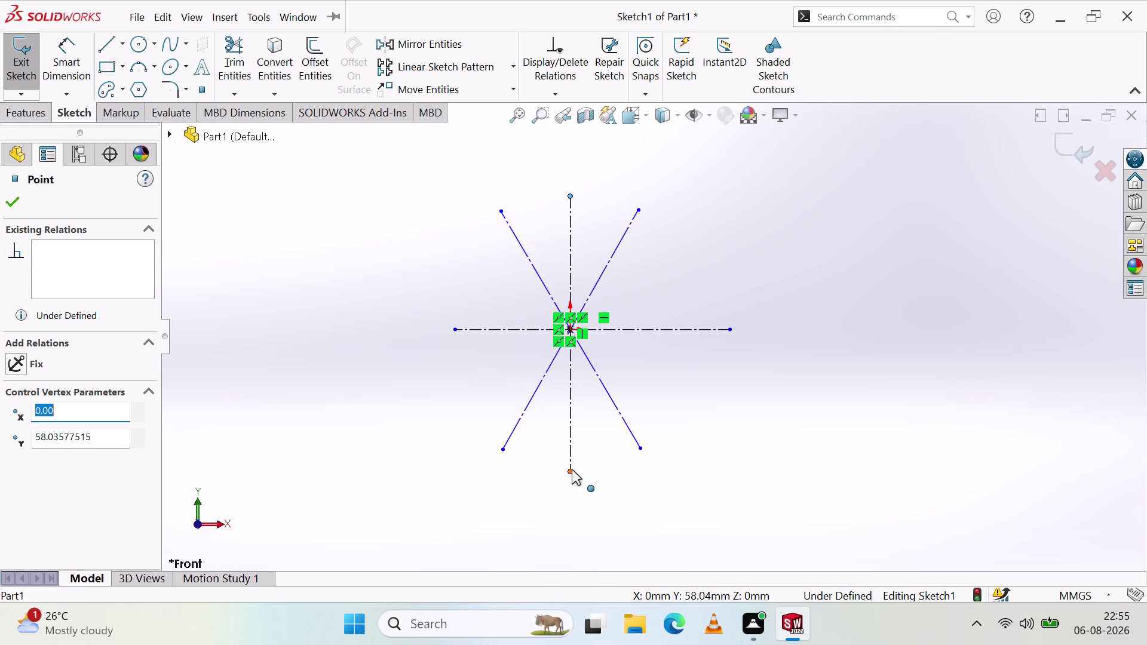
click(569, 472)
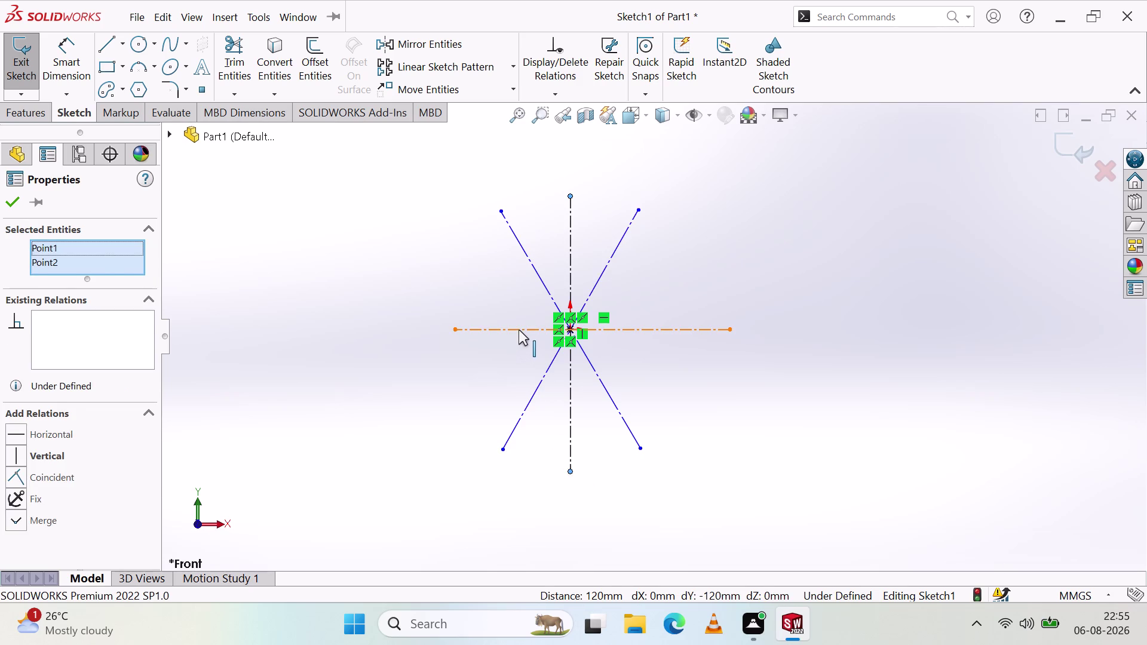
click(519, 330)
click(13, 443)
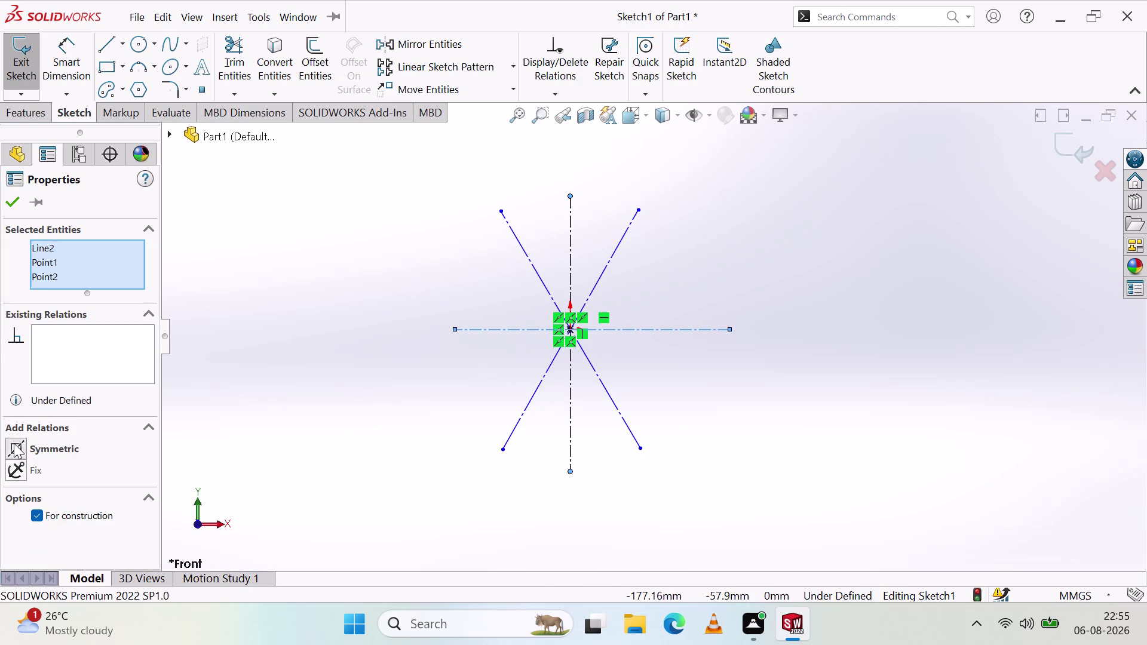
click(6, 205)
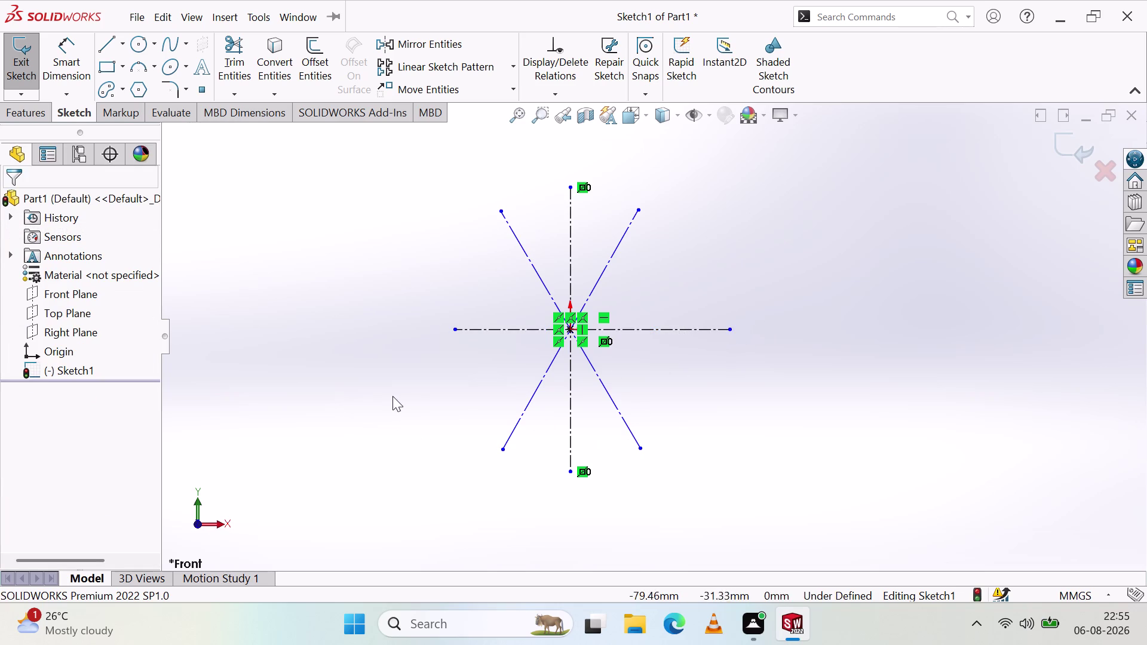
click(452, 333)
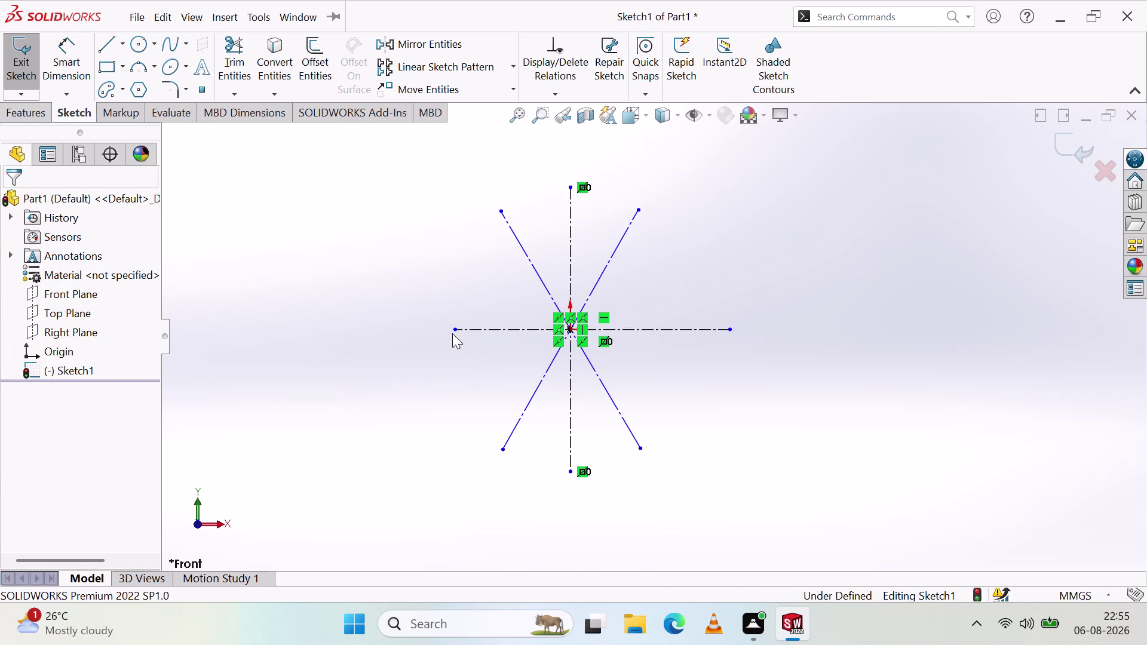
Make the horizontal centre line's ends symmetric about the vertical centre line.
click(729, 330)
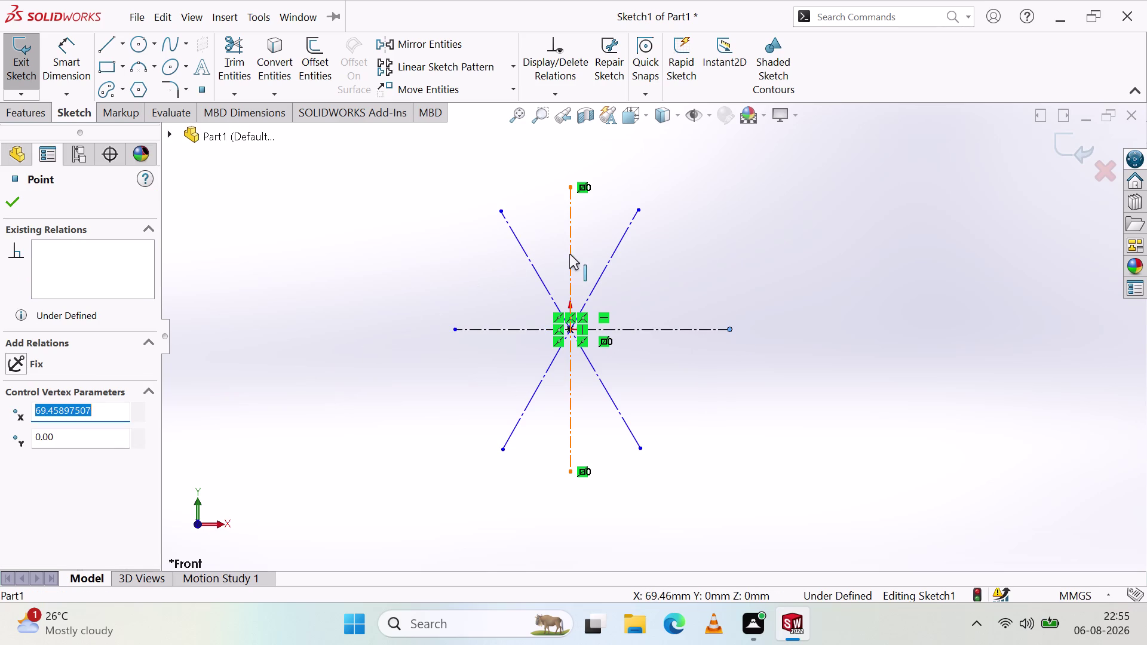
click(570, 254)
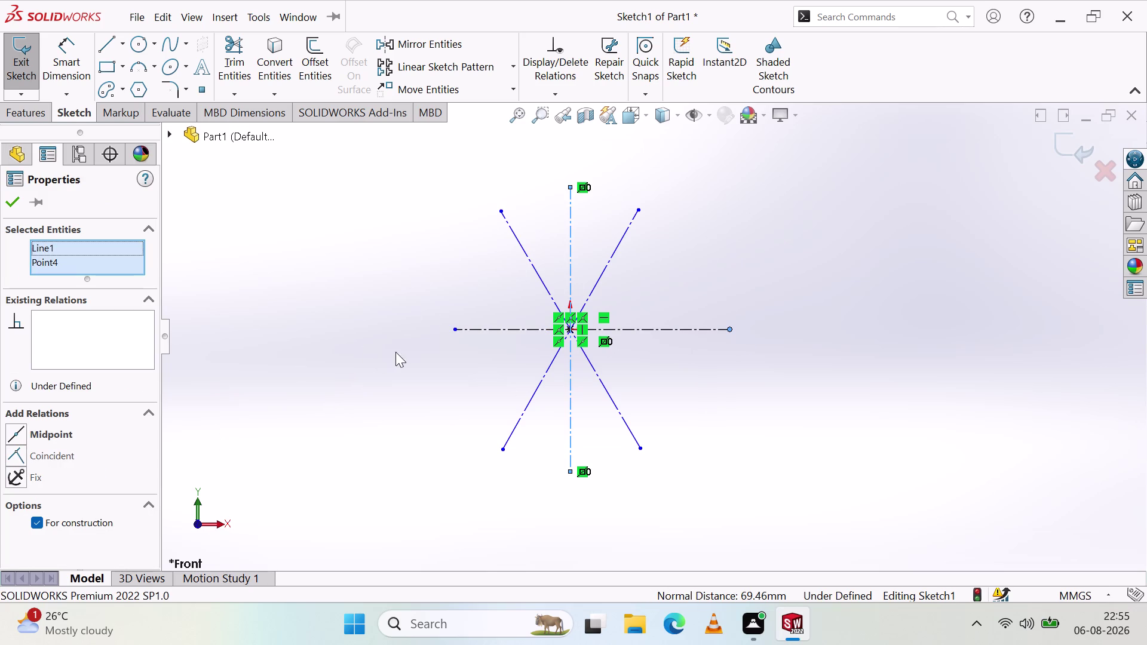
key(Escape)
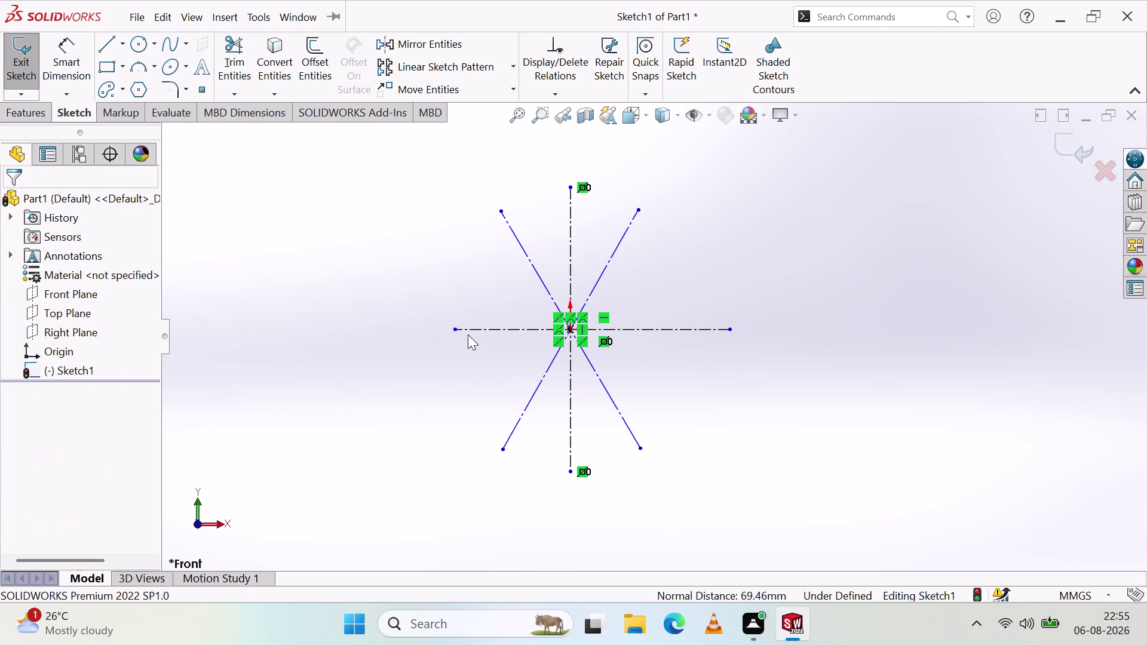
click(453, 328)
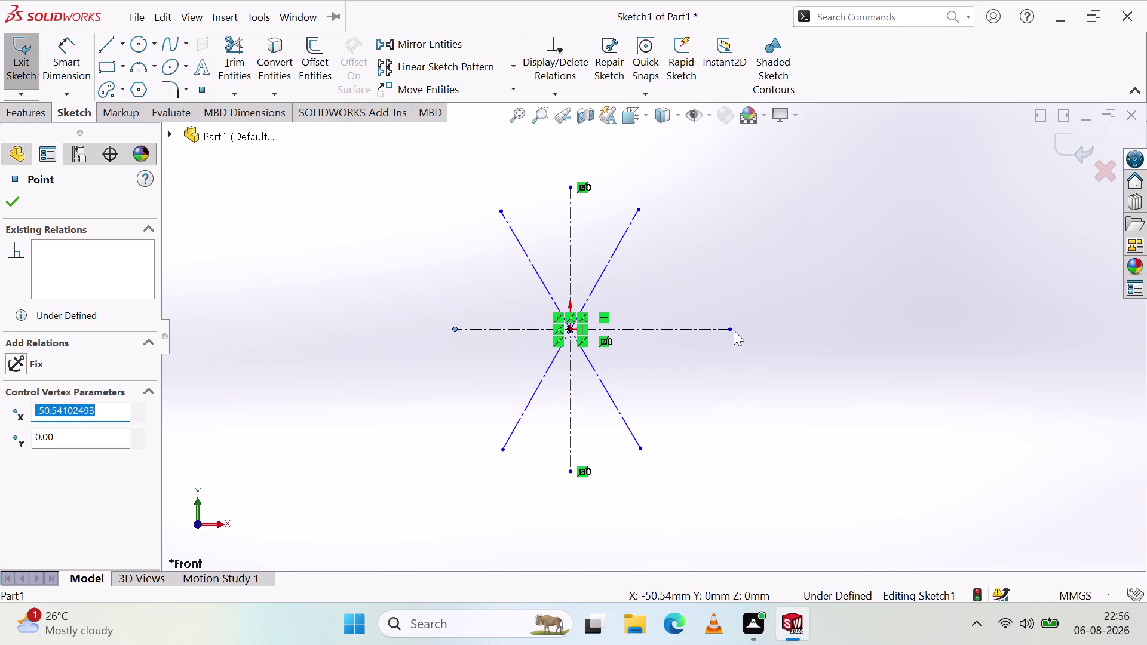
click(731, 329)
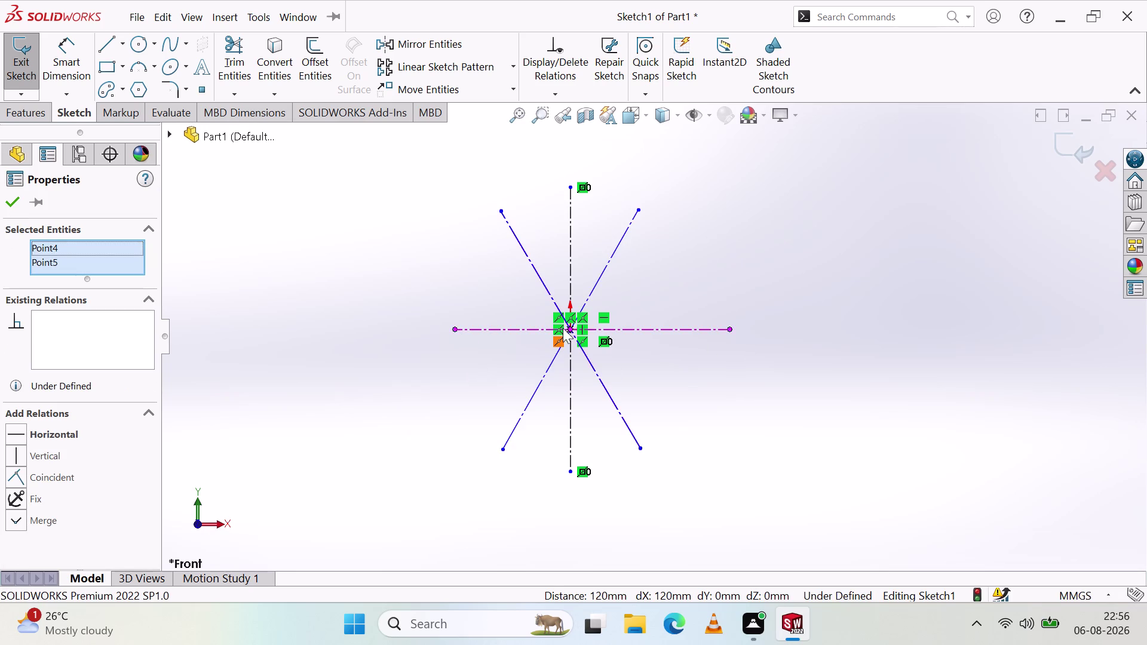
click(570, 288)
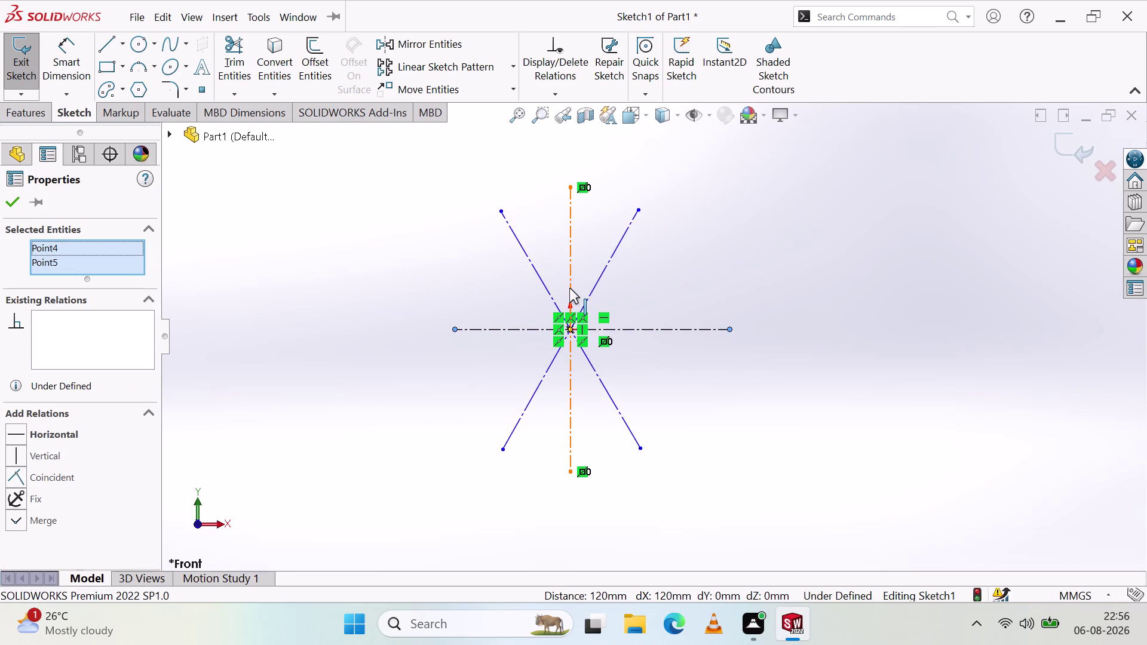
click(14, 448)
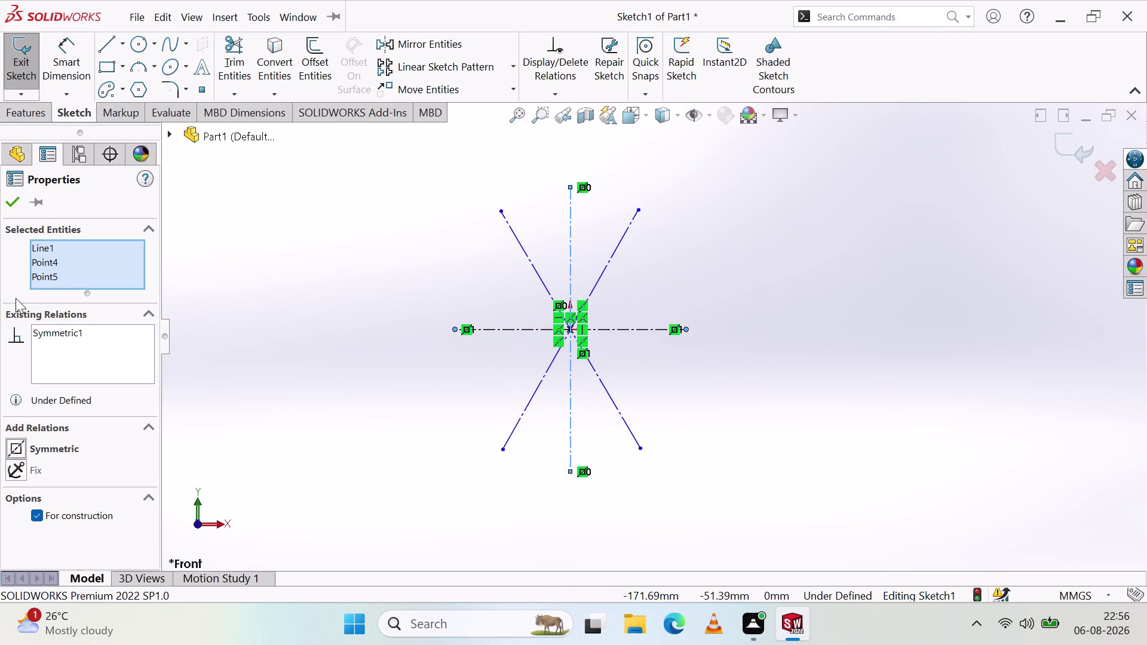
click(13, 201)
click(254, 384)
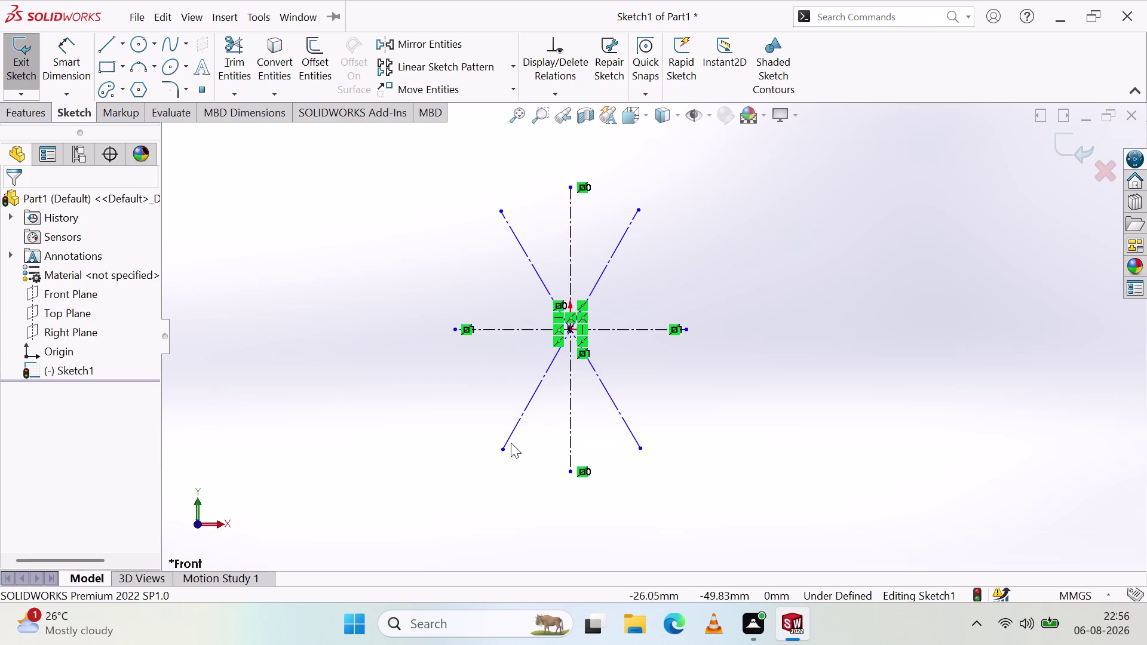
Make the two angled lines equal in length.
click(521, 415)
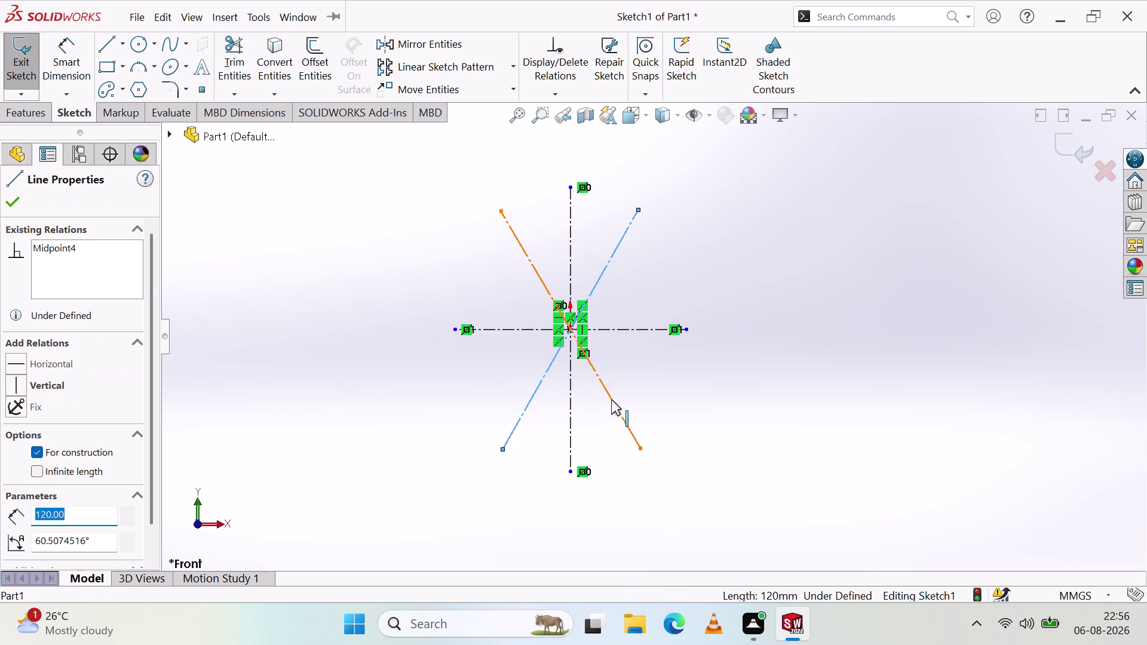
click(612, 399)
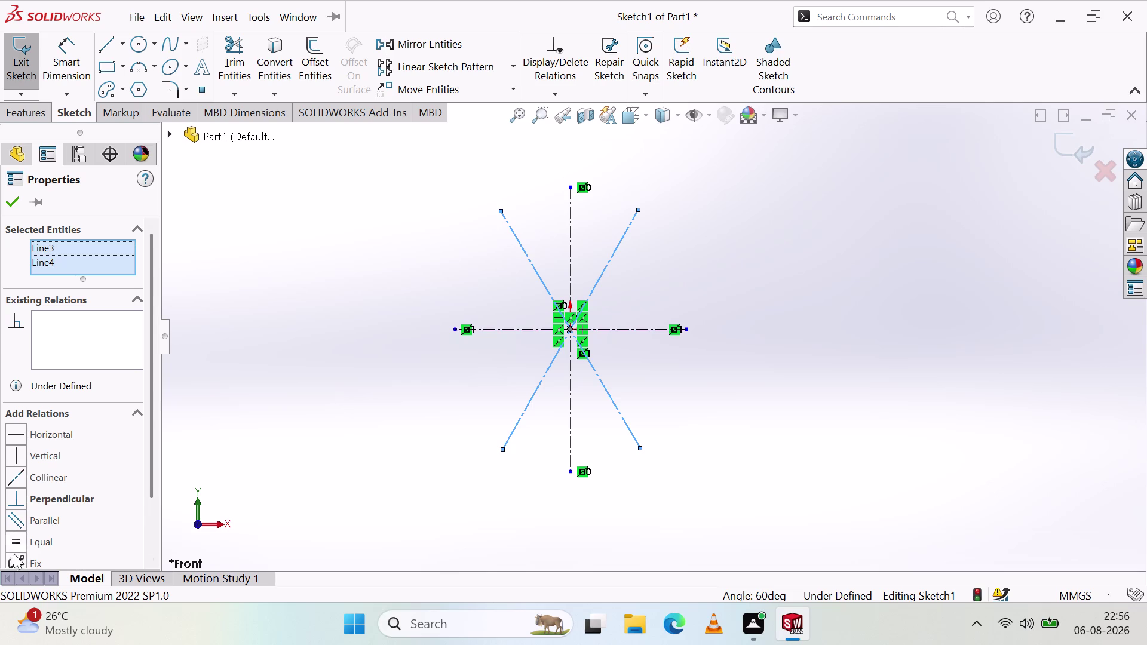
click(16, 559)
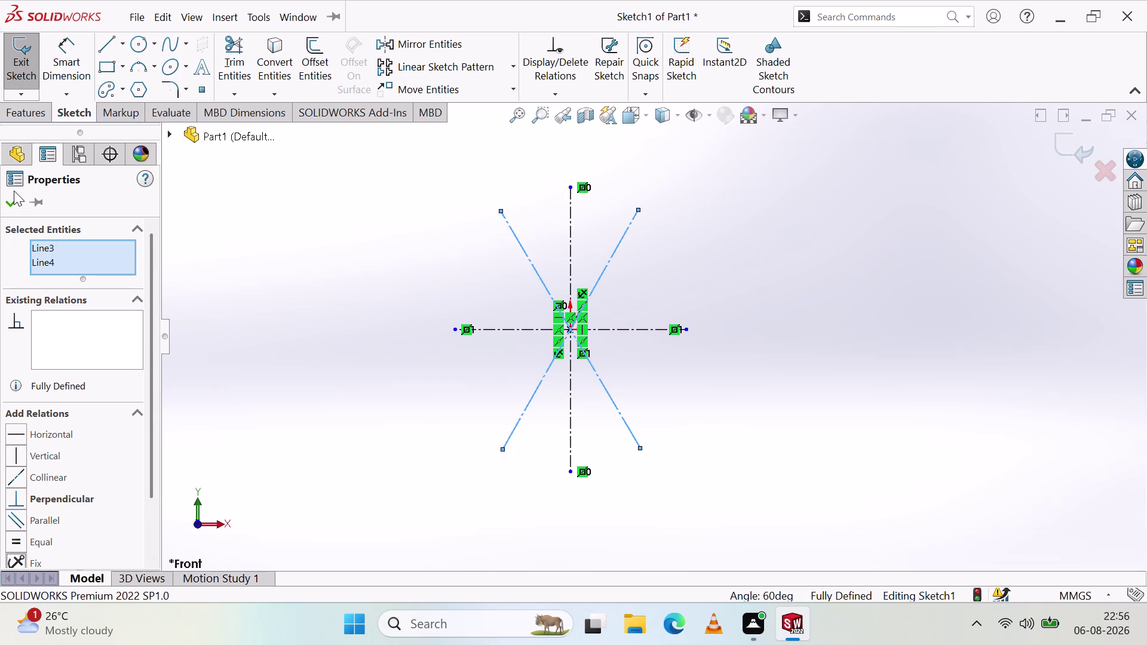
click(10, 203)
click(234, 320)
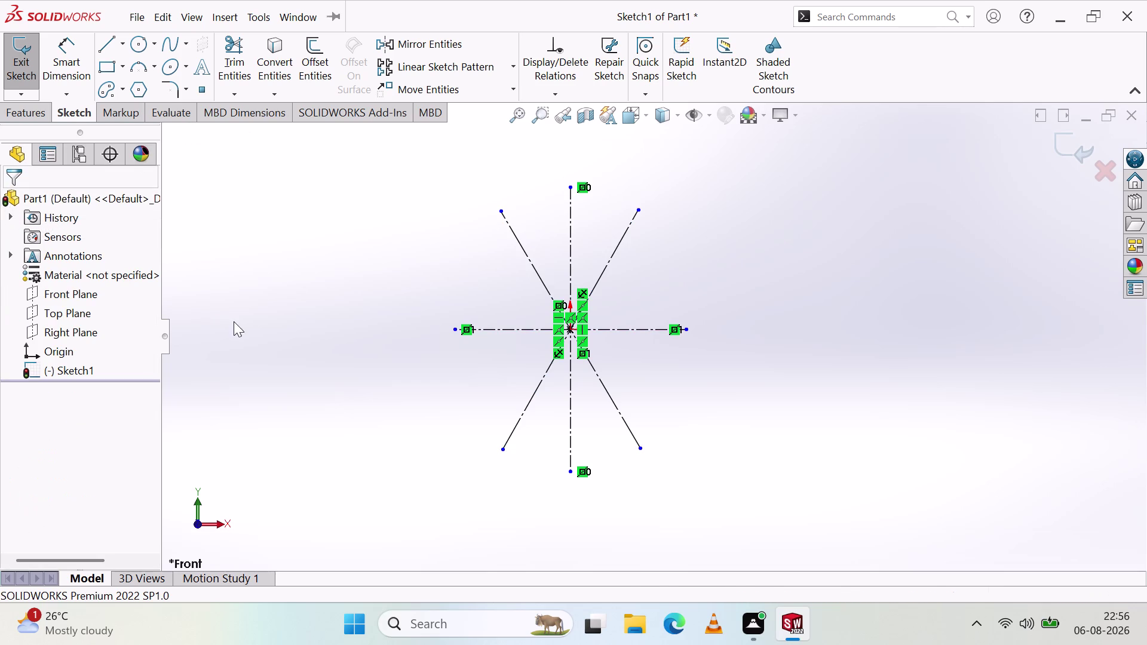
scroll(down, 3)
scroll(down, 3)
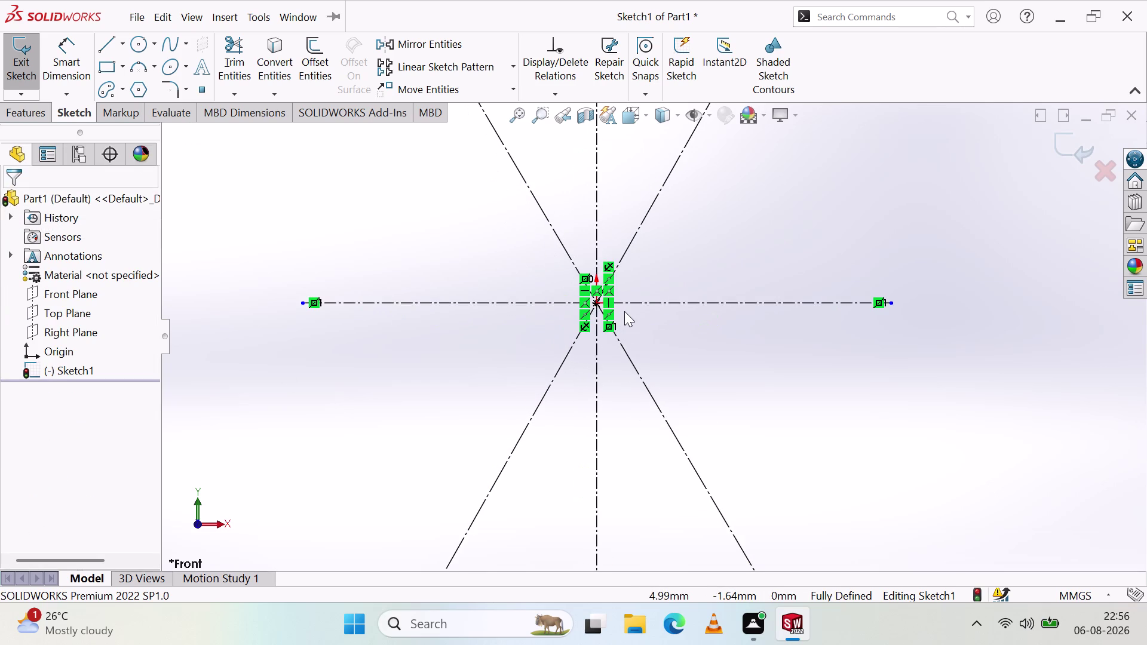
scroll(up, 3)
scroll(up, 3)
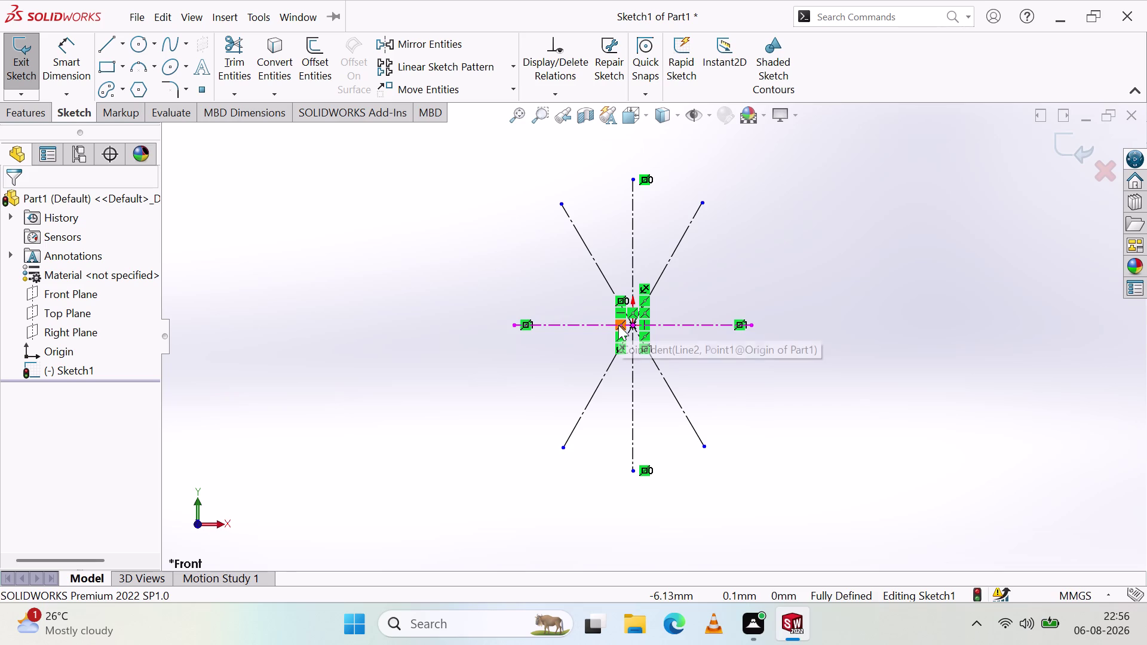
scroll(down, 3)
scroll(up, 3)
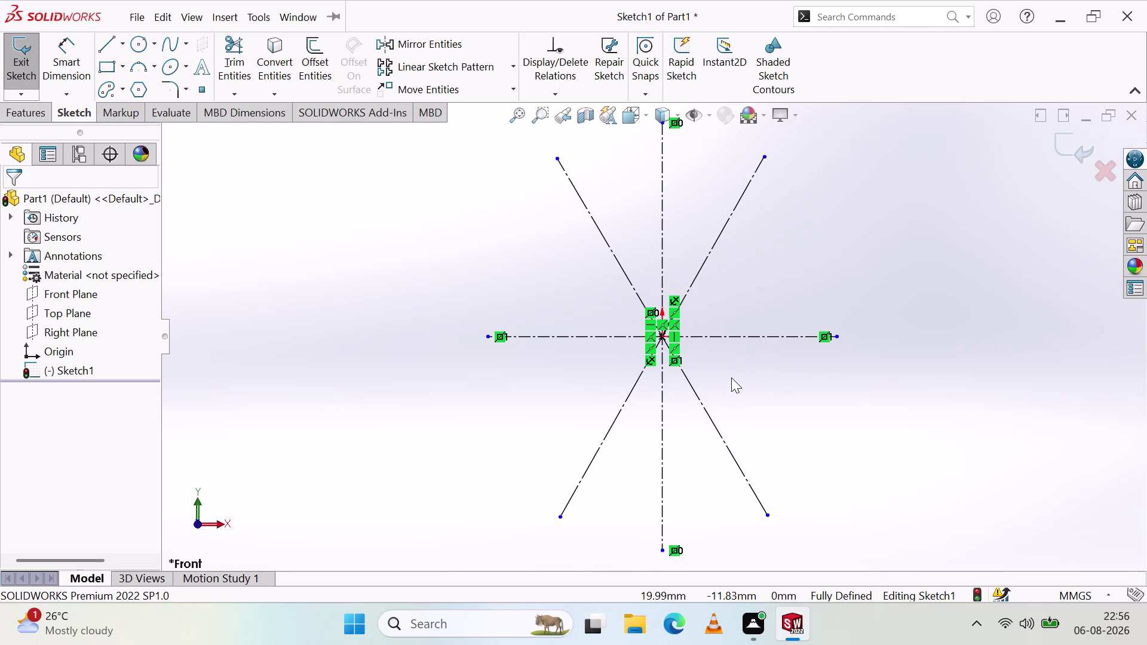
scroll(up, 3)
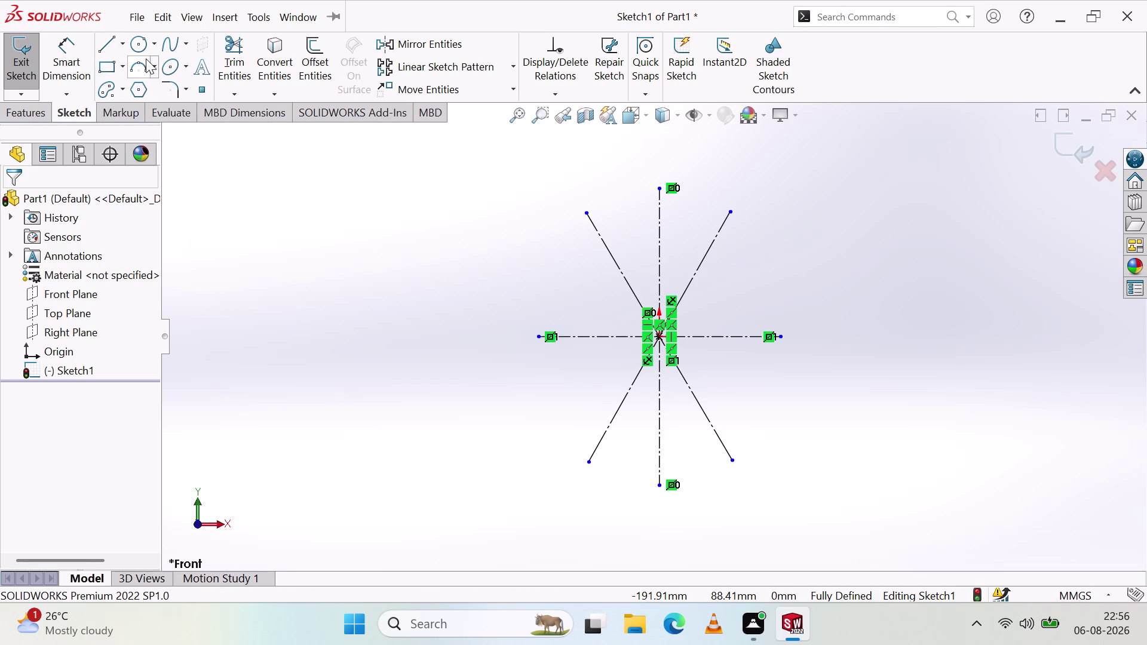
Draw a larger and a smaller circle, both centred on the origin.
click(140, 42)
scroll(down, 3)
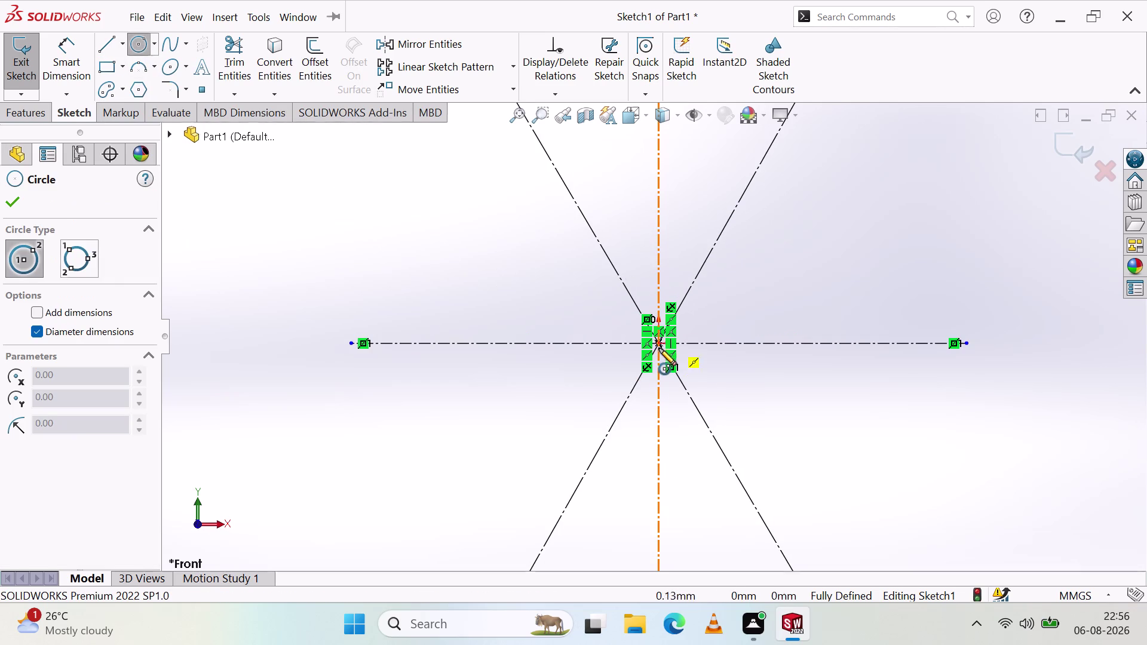
click(658, 343)
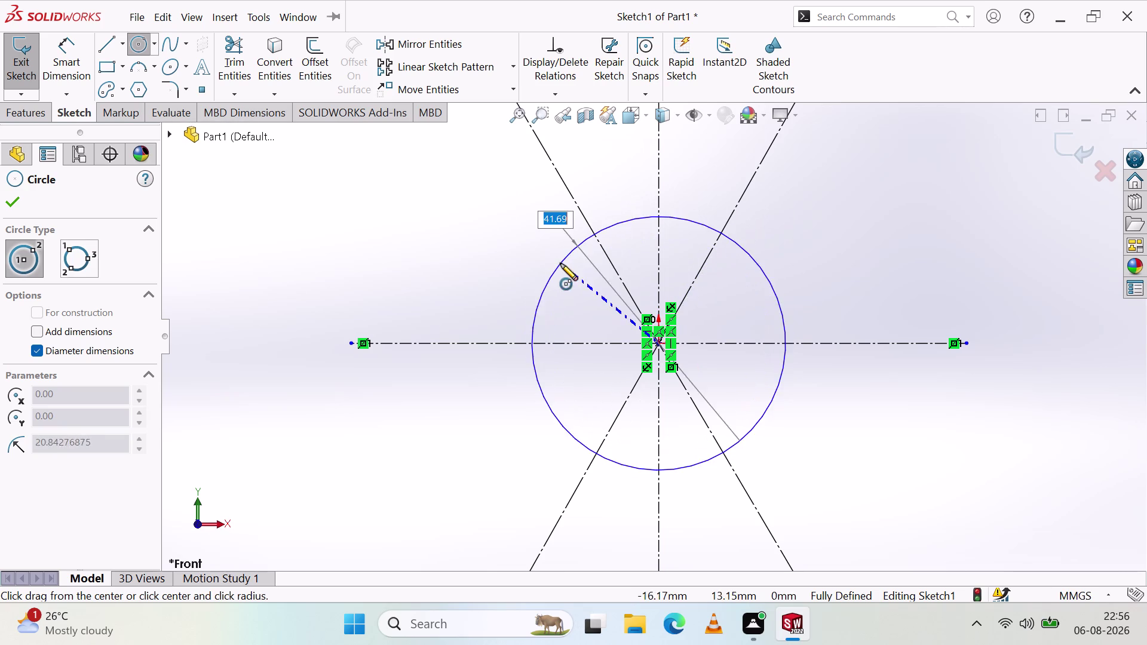
click(560, 264)
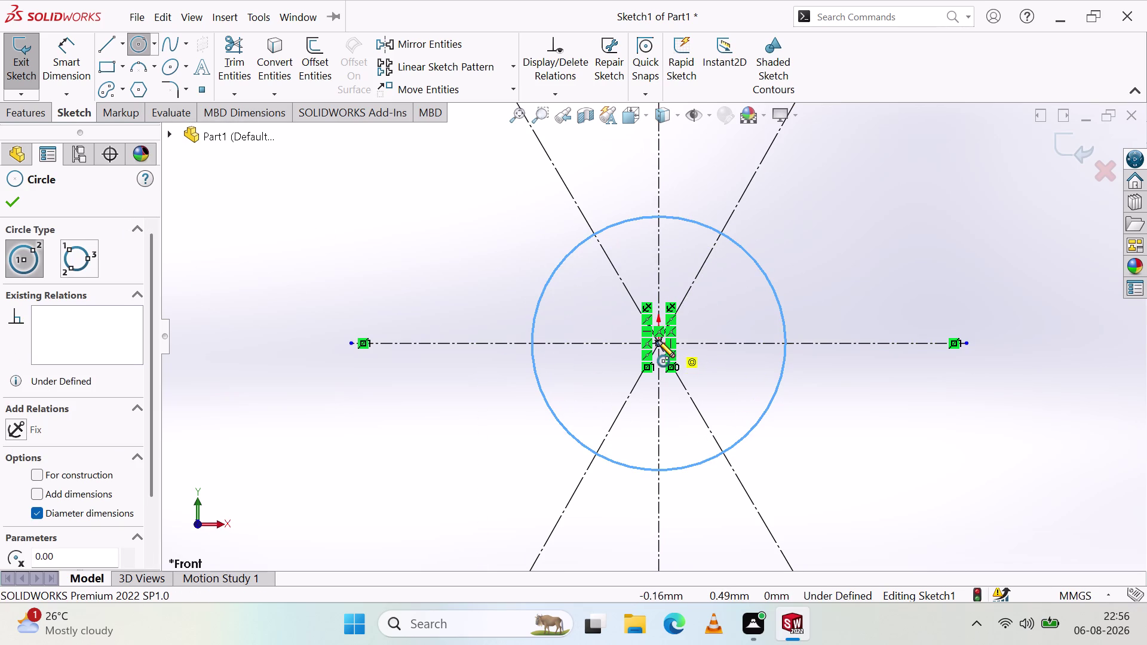
click(658, 343)
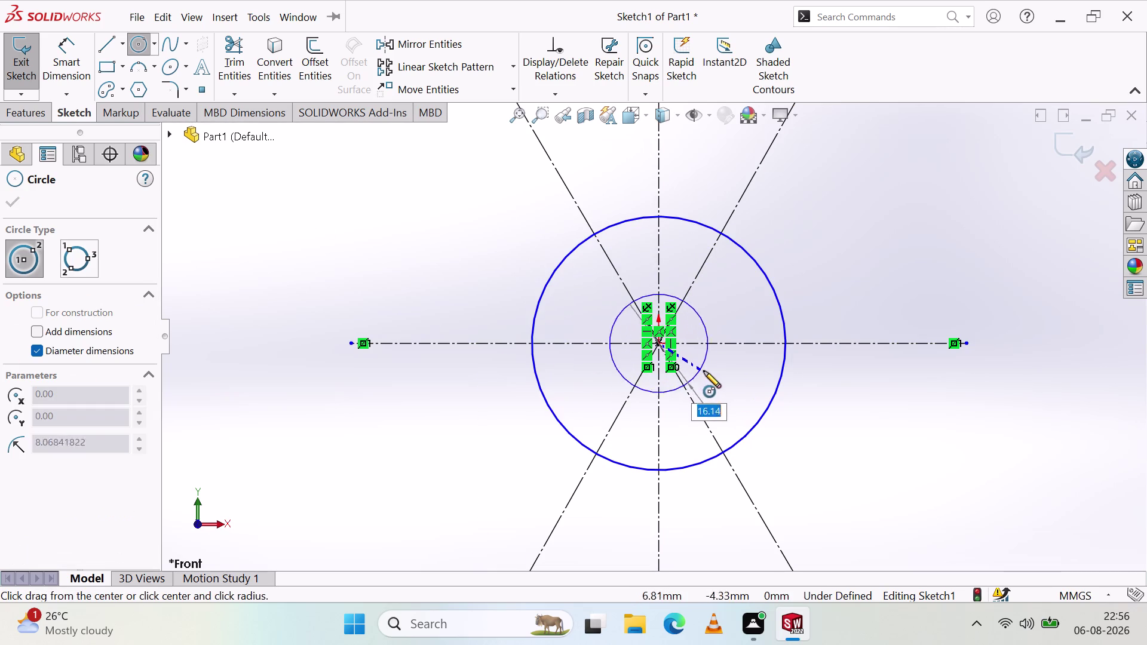
click(723, 384)
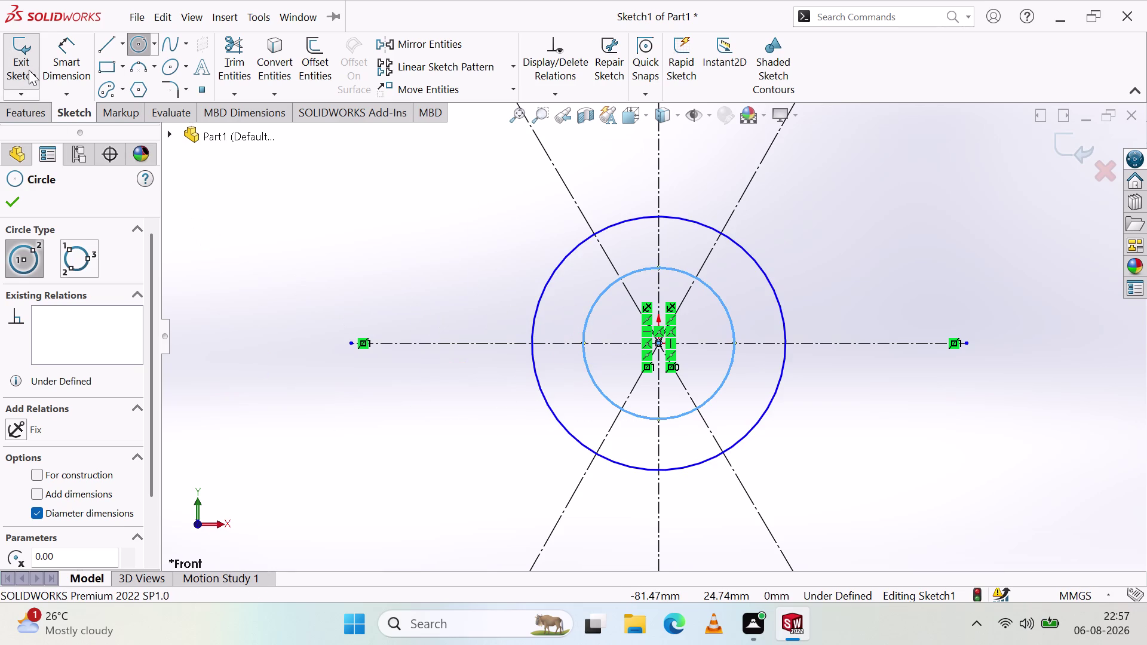
click(69, 46)
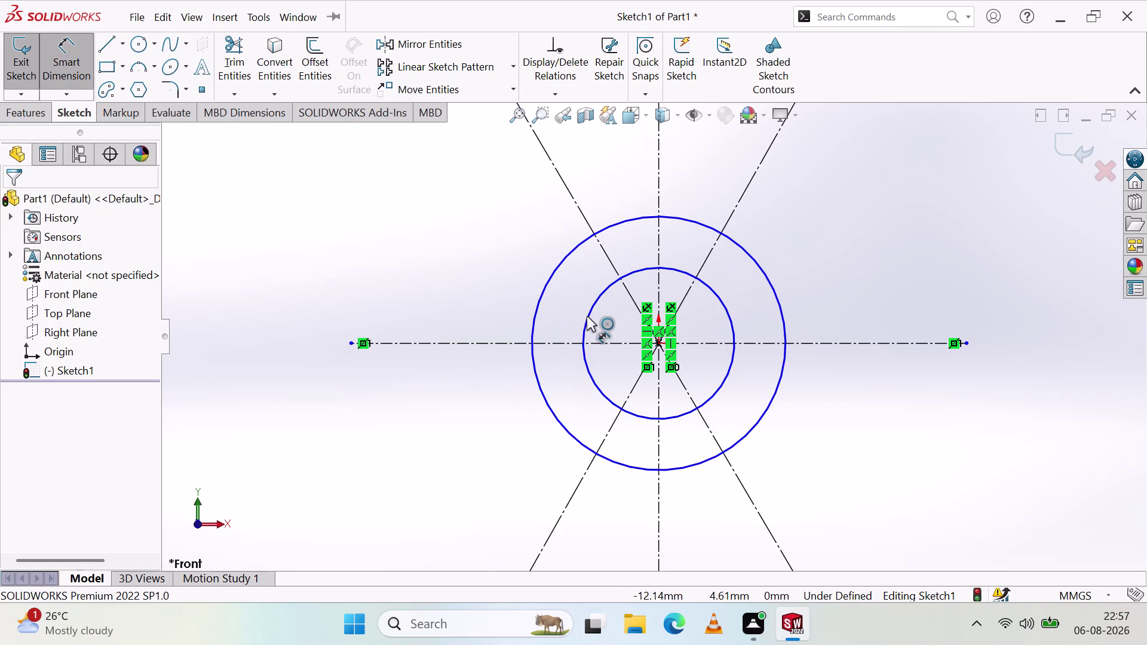
Dimension the inner circle to Ø55 mm.
click(587, 316)
click(464, 295)
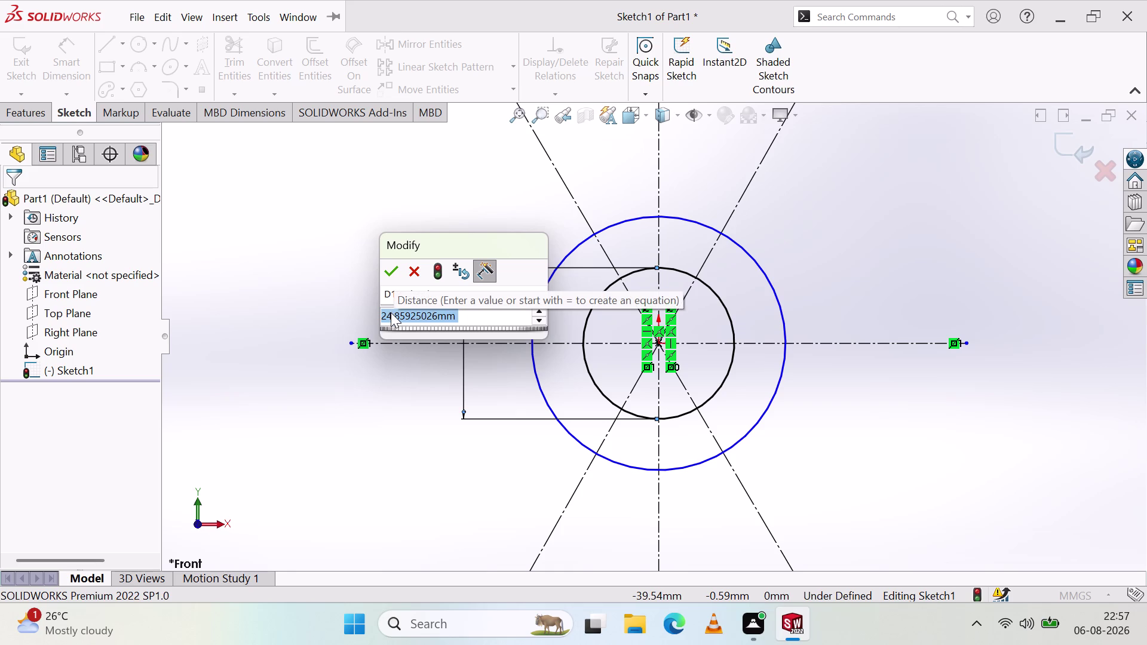
text(5)
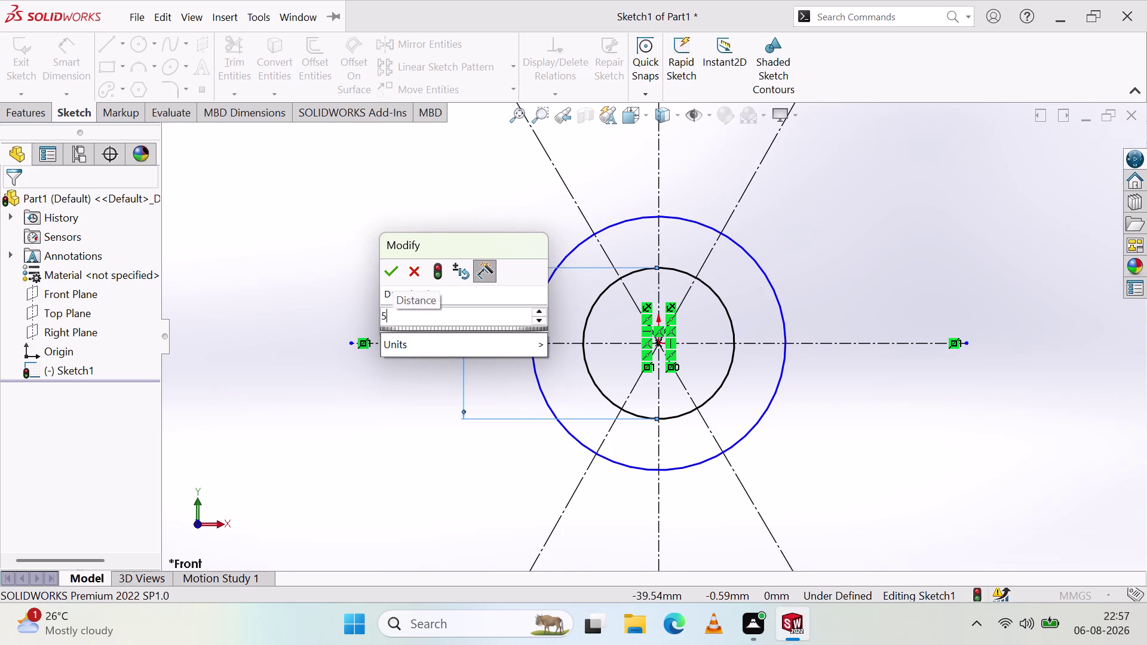
text(5)
key(Return)
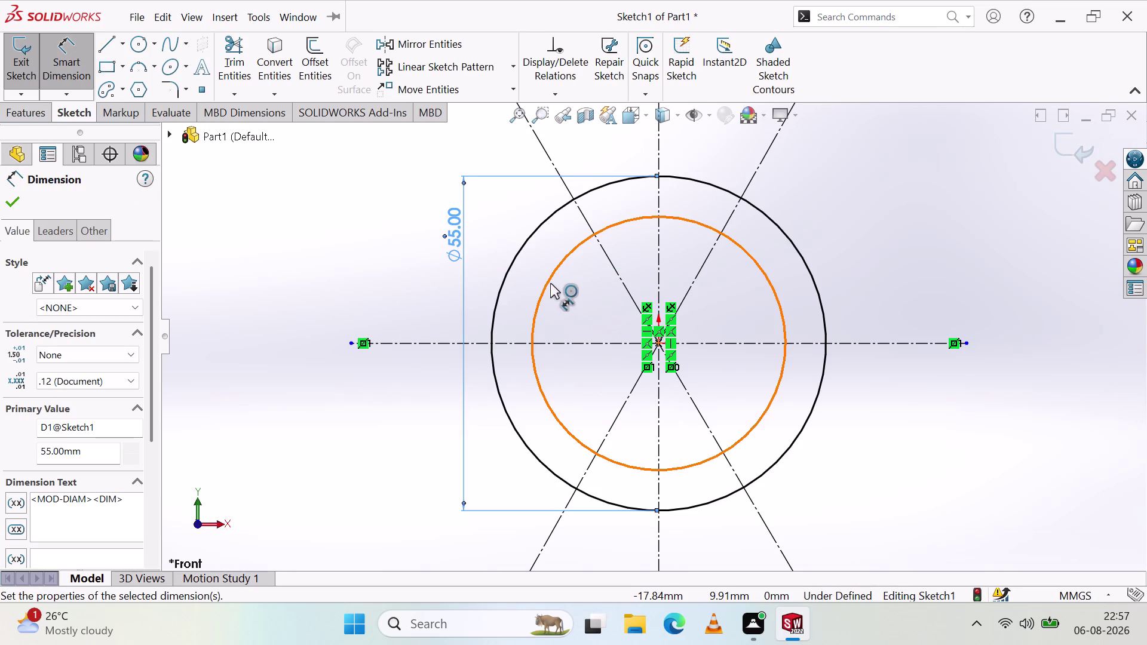
Dimension the outer circle to Ø90 mm, correcting the entered value.
click(547, 282)
click(399, 317)
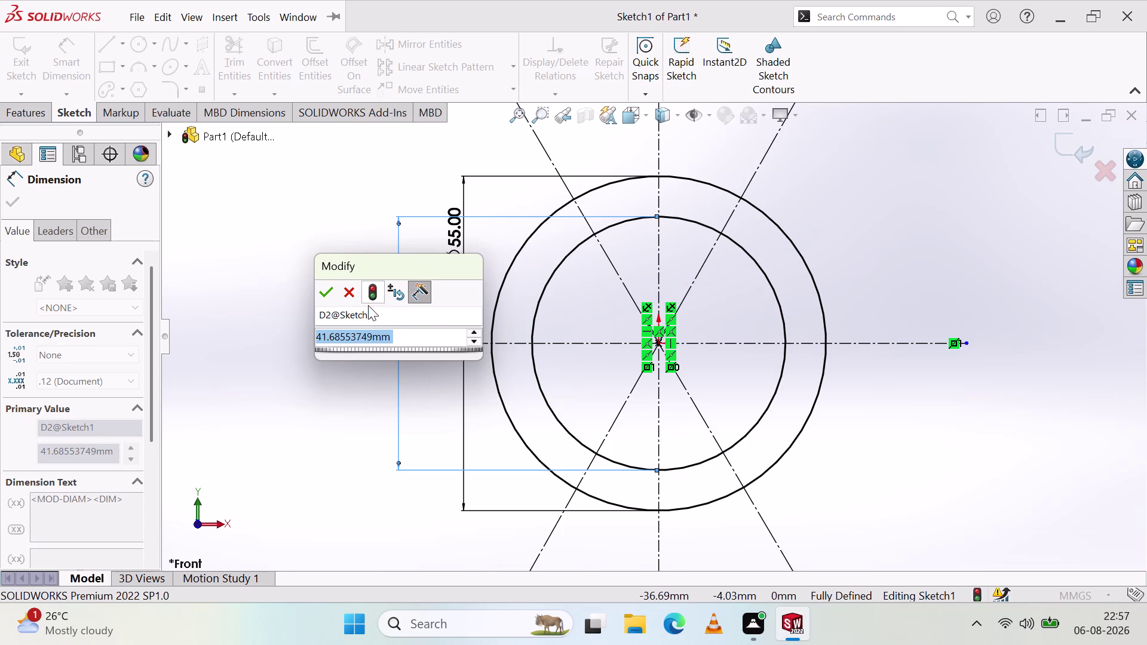
key(0)
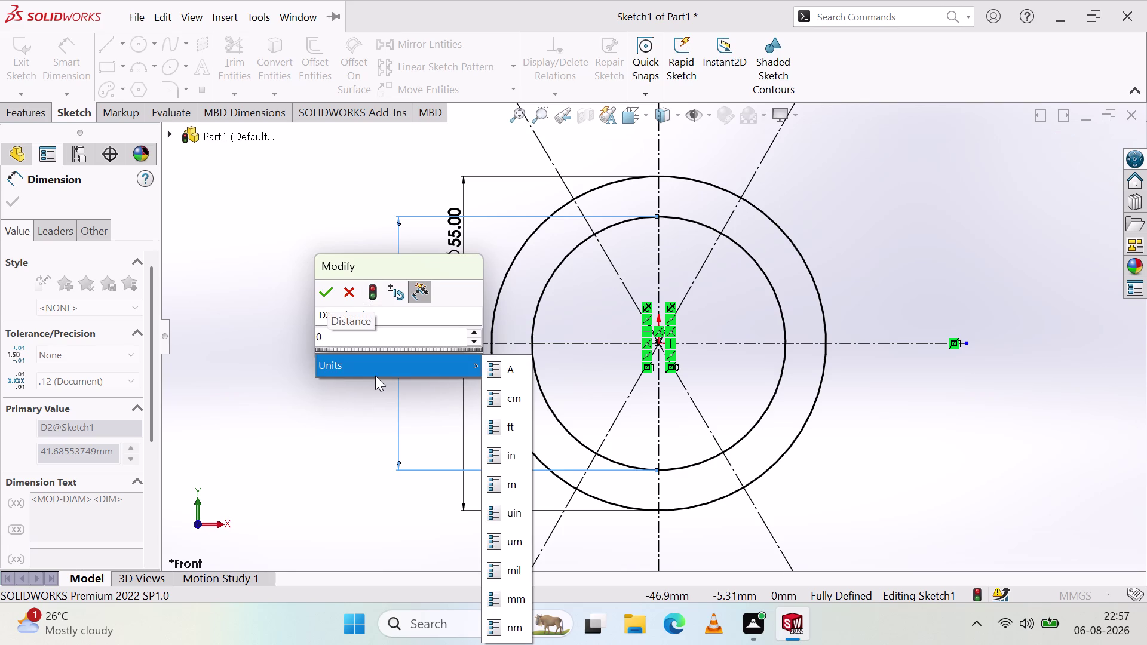
key(Return)
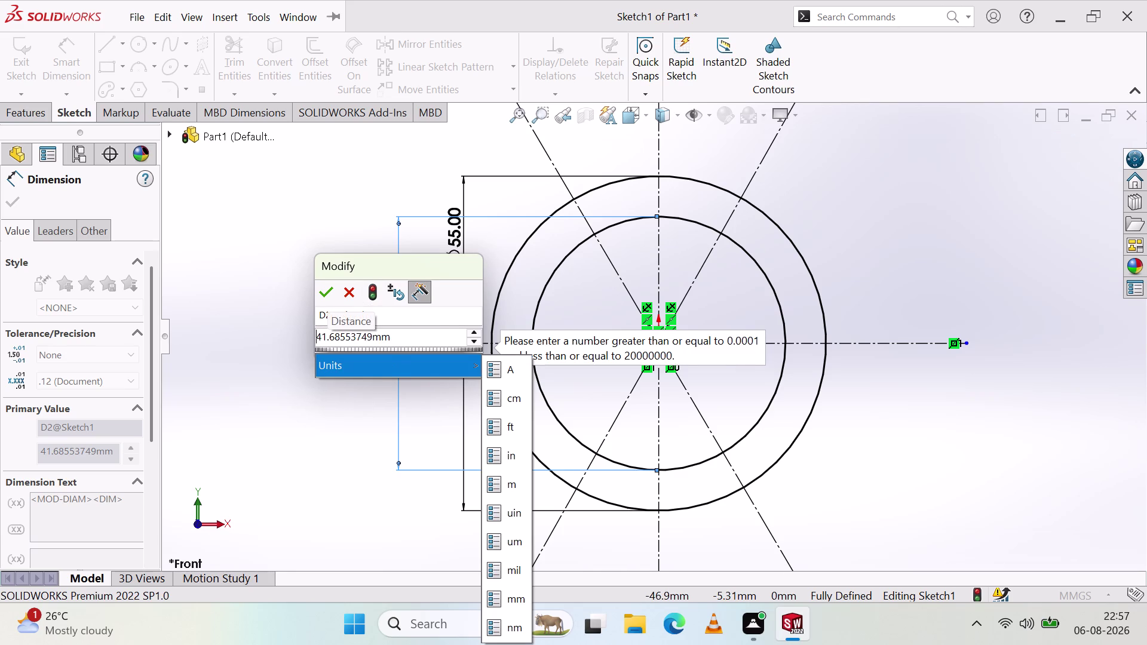
click(392, 335)
key(BackSpace)
key(BackSpace)
key(BackSpace)
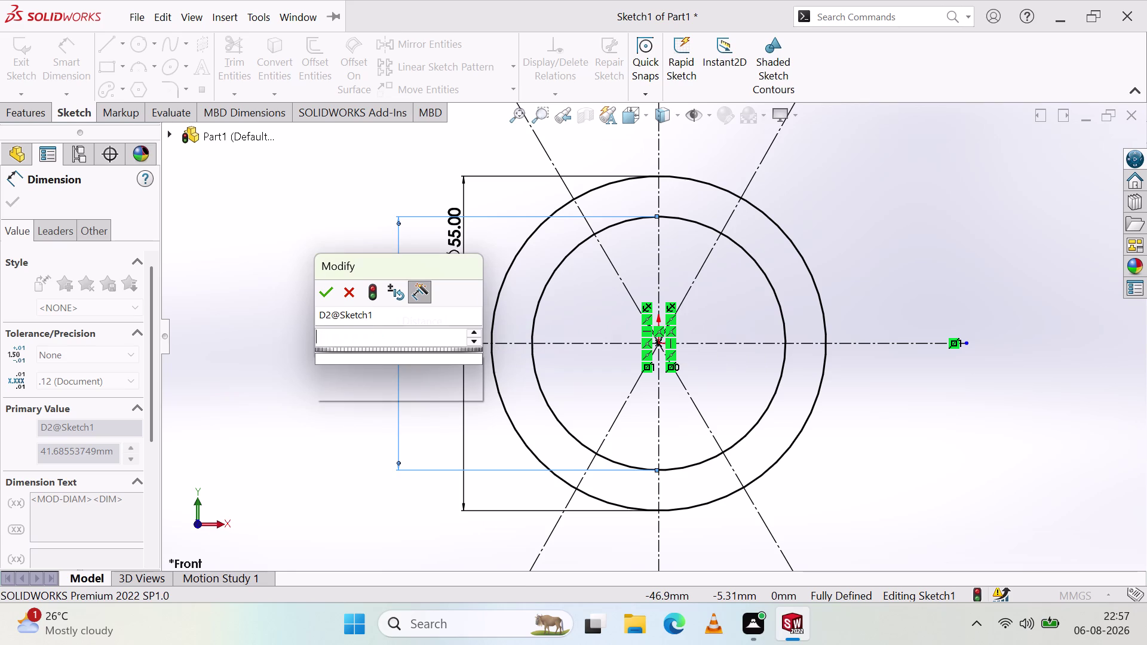
text(90)
key(Return)
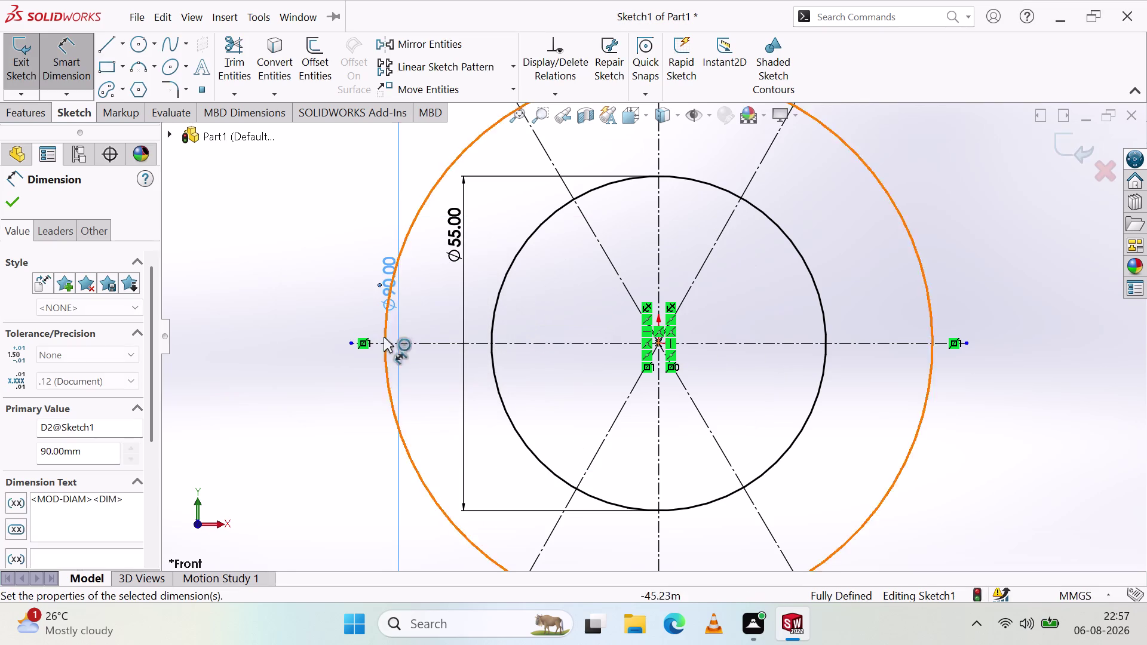
click(337, 398)
Move the Ø55 and Ø90 diameter labels to the left of the circles.
scroll(up, 3)
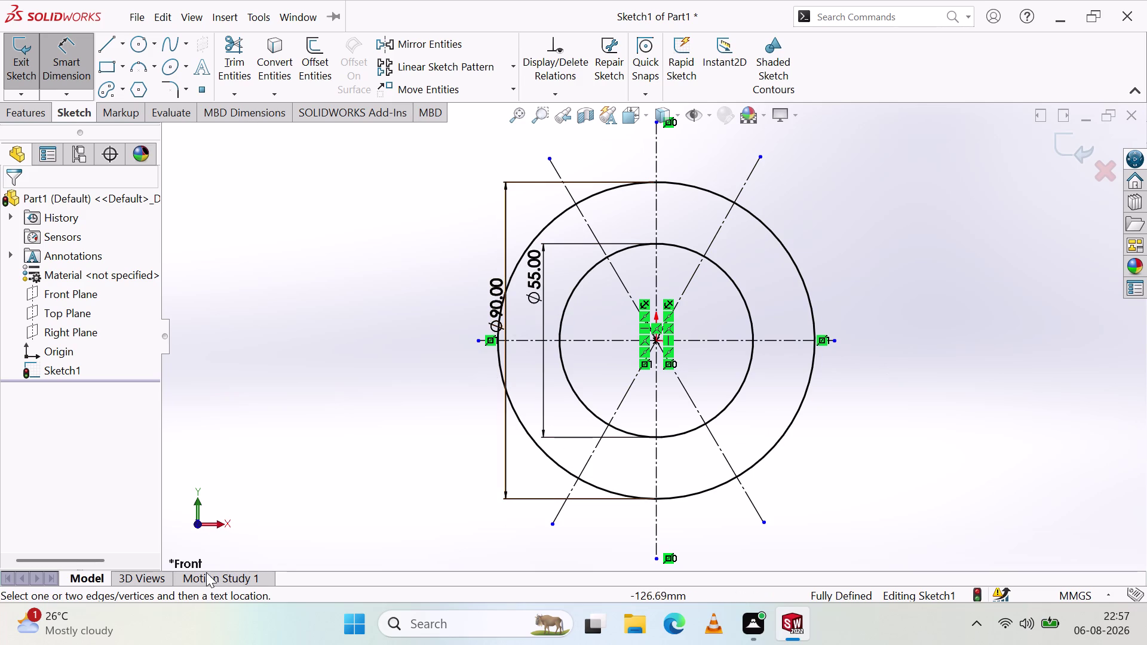
drag(533, 288, 418, 328)
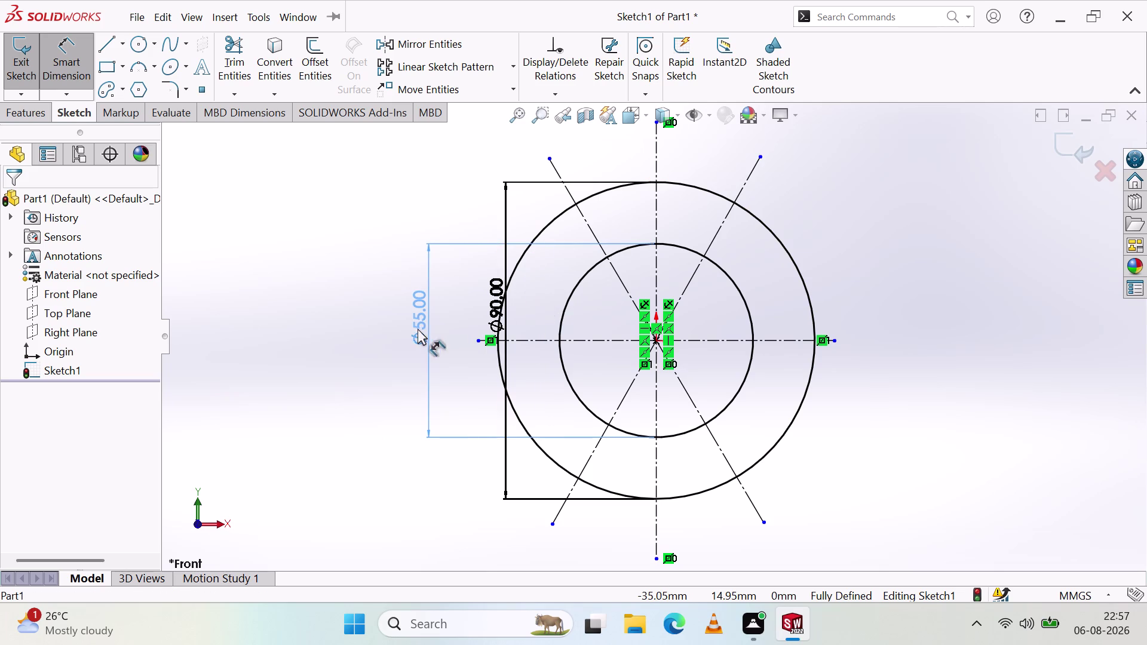
drag(418, 329, 416, 328)
click(308, 392)
drag(492, 296, 357, 356)
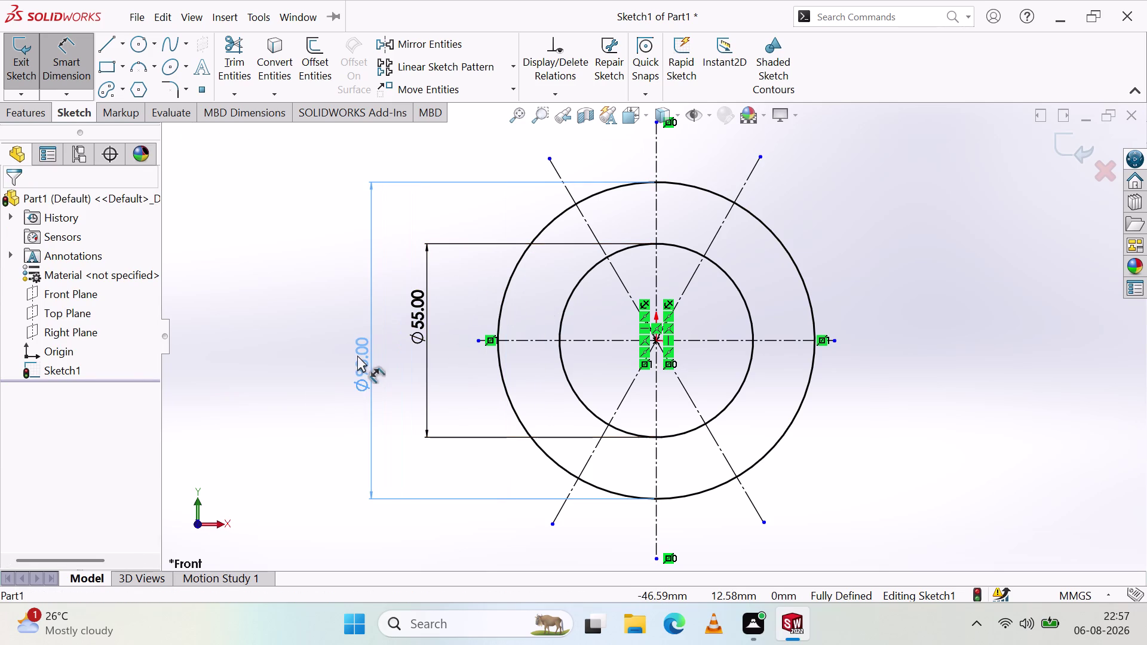
drag(357, 355, 356, 356)
click(284, 387)
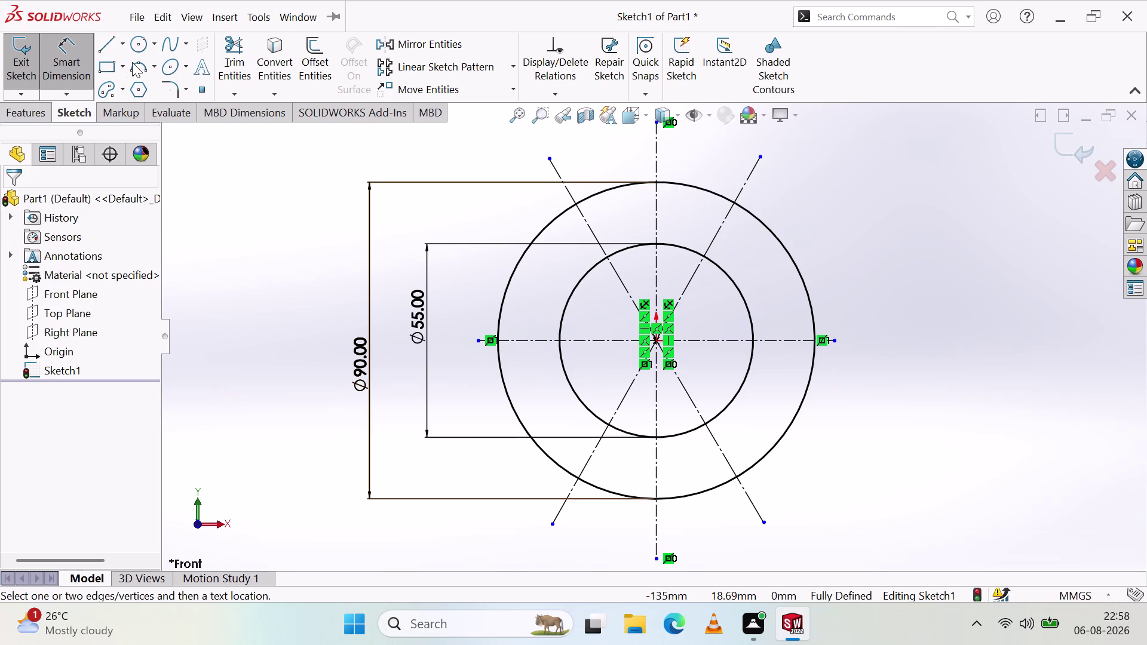
click(78, 58)
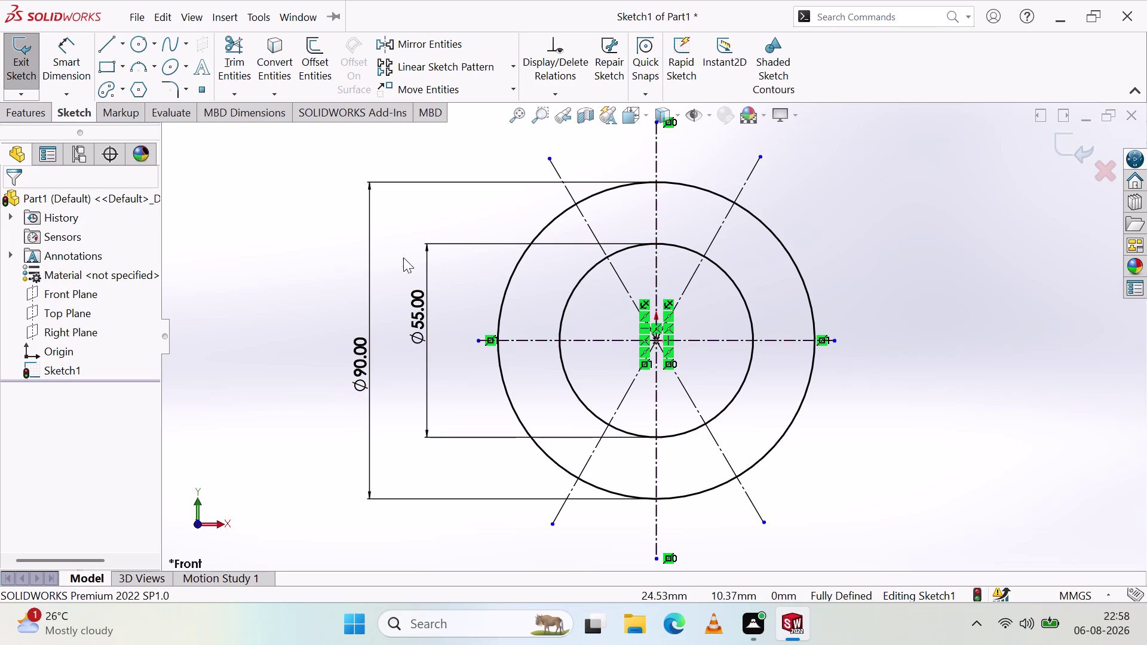
Draw a short horizontal line between the inner and outer circles.
click(106, 44)
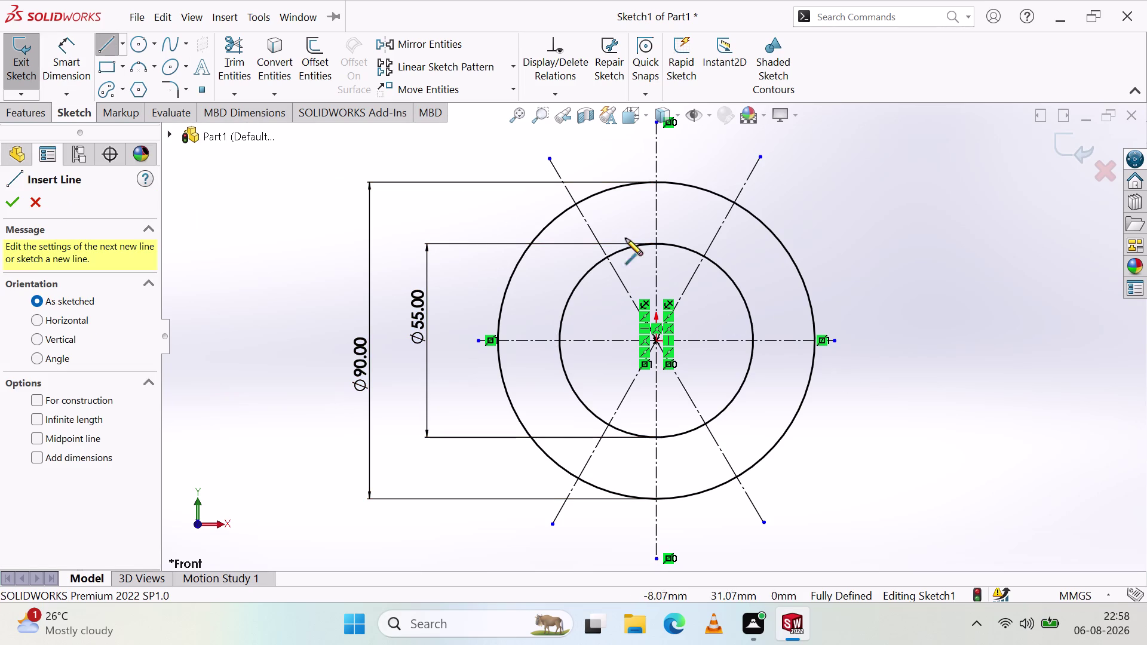
click(753, 340)
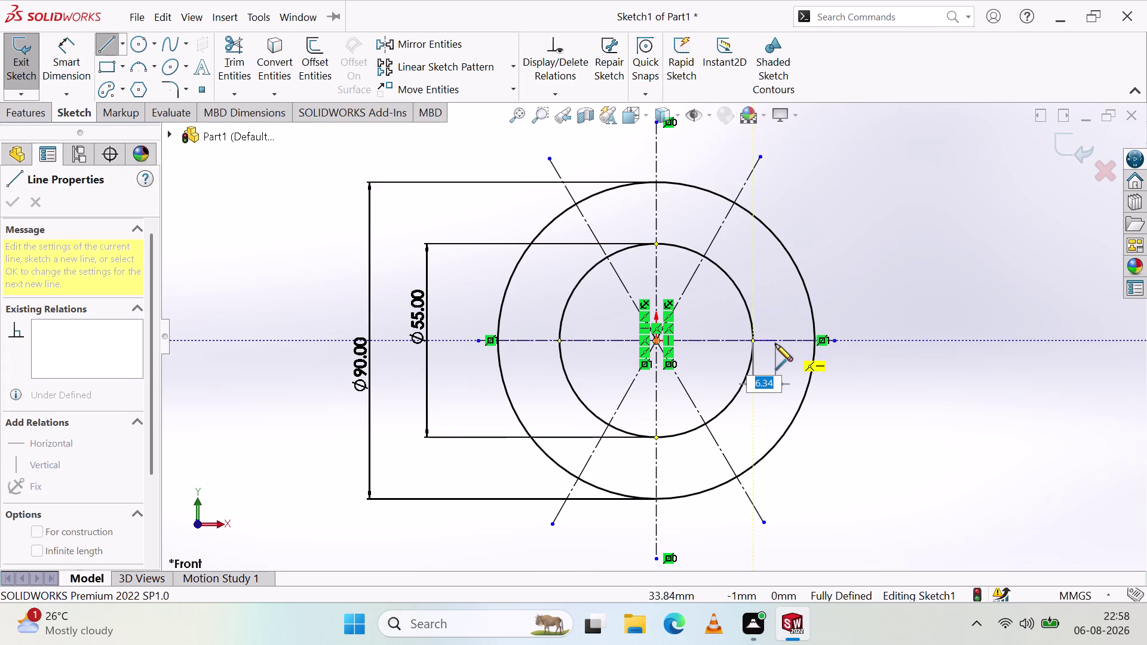
key(Escape)
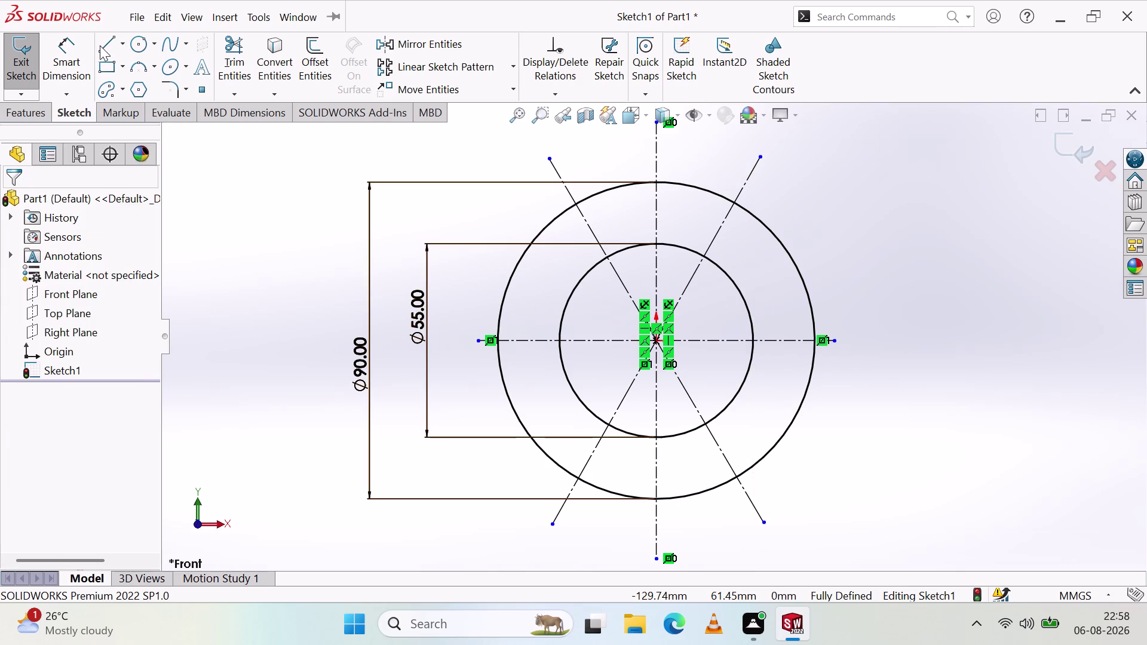
click(101, 45)
click(751, 324)
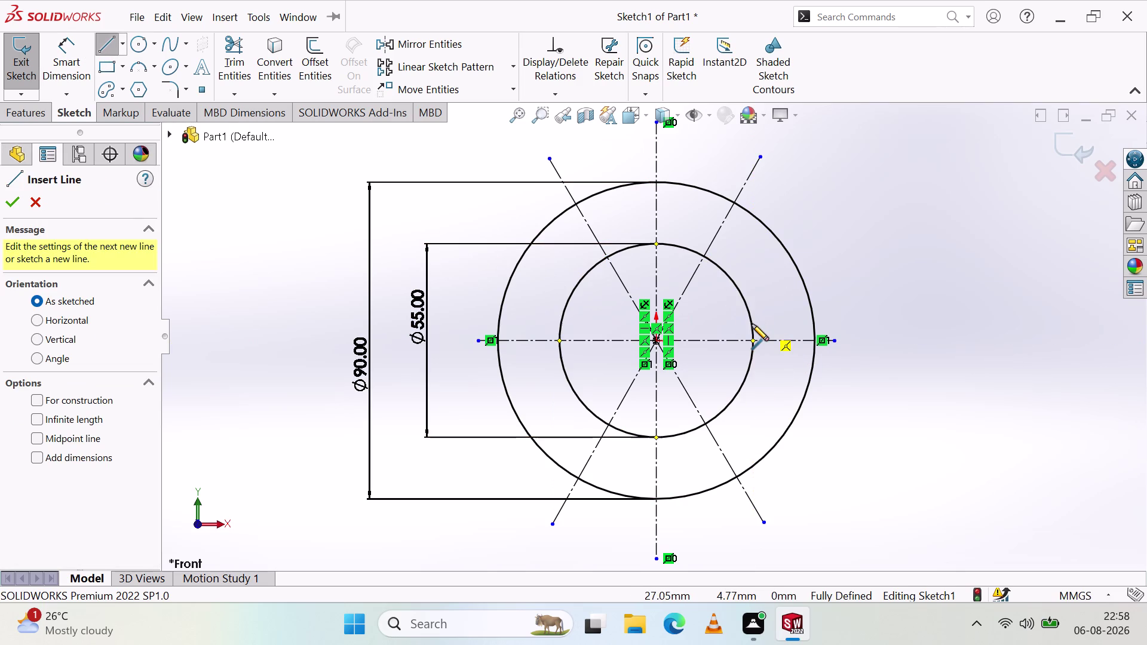
click(814, 324)
key(Escape)
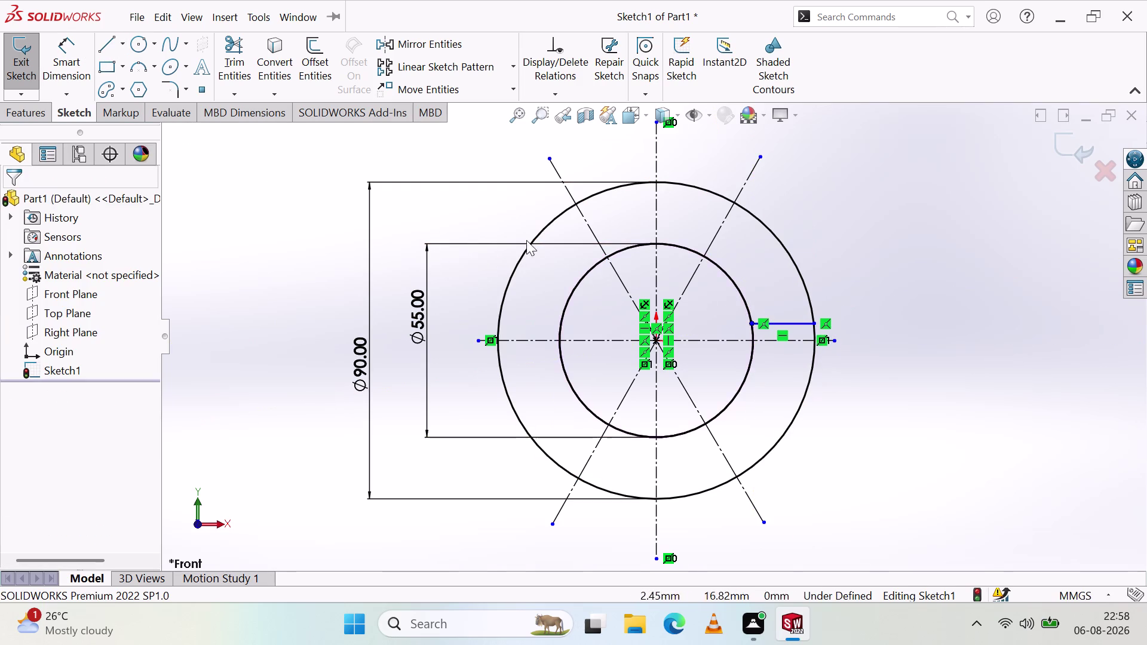
Dimension the short line 4 mm from the horizontal centre line.
click(78, 46)
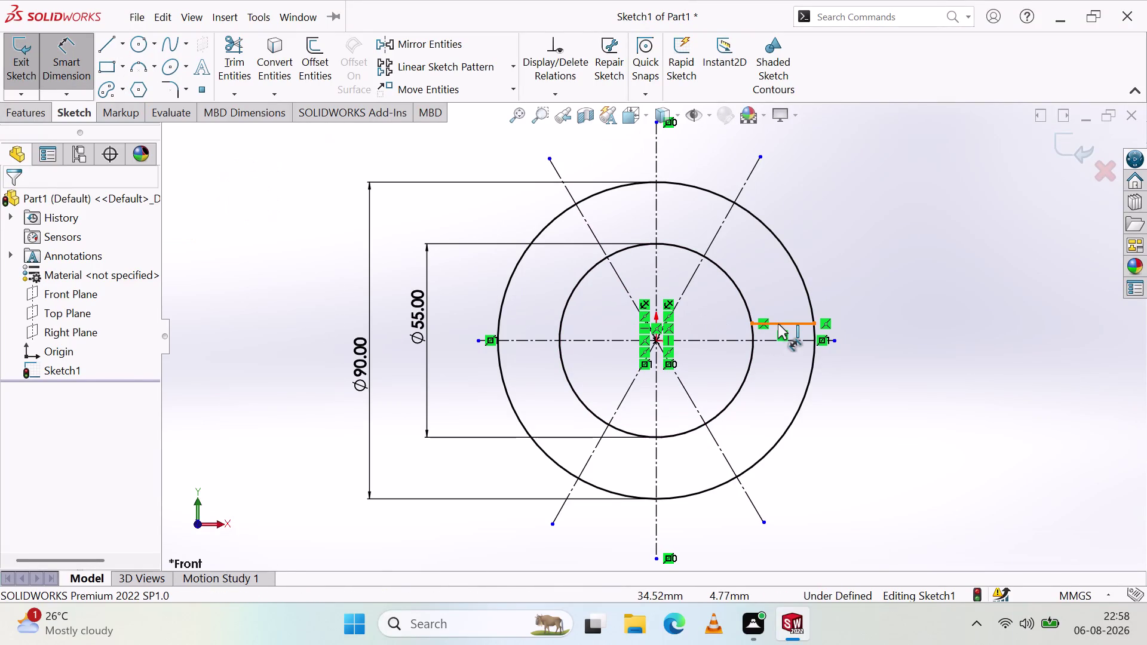
click(778, 324)
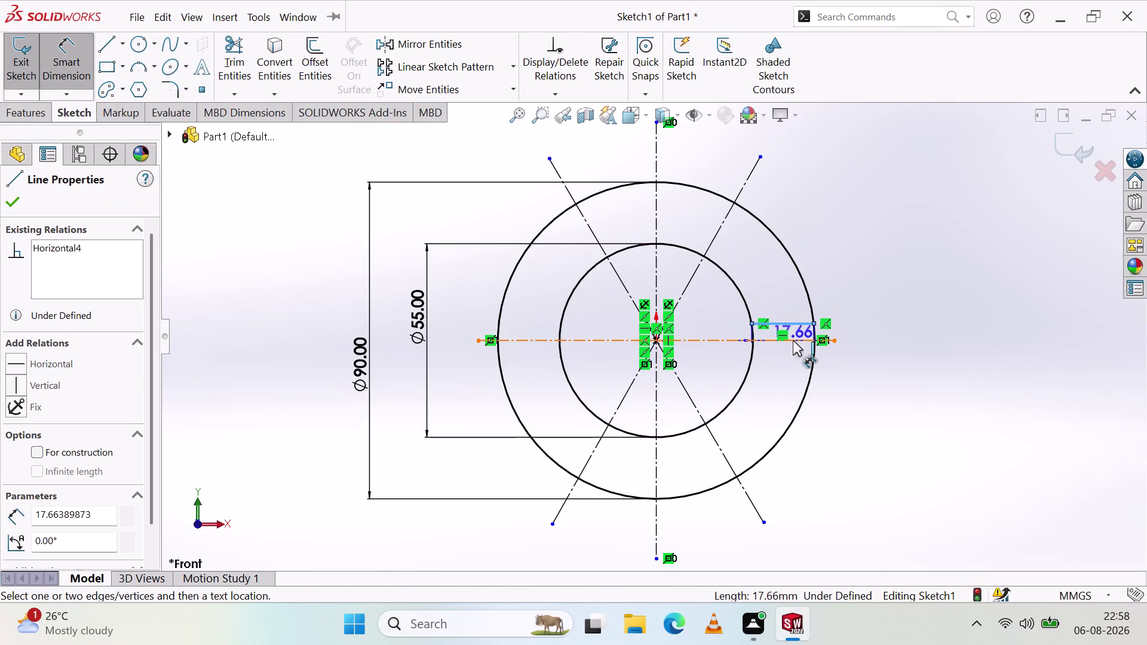
click(793, 341)
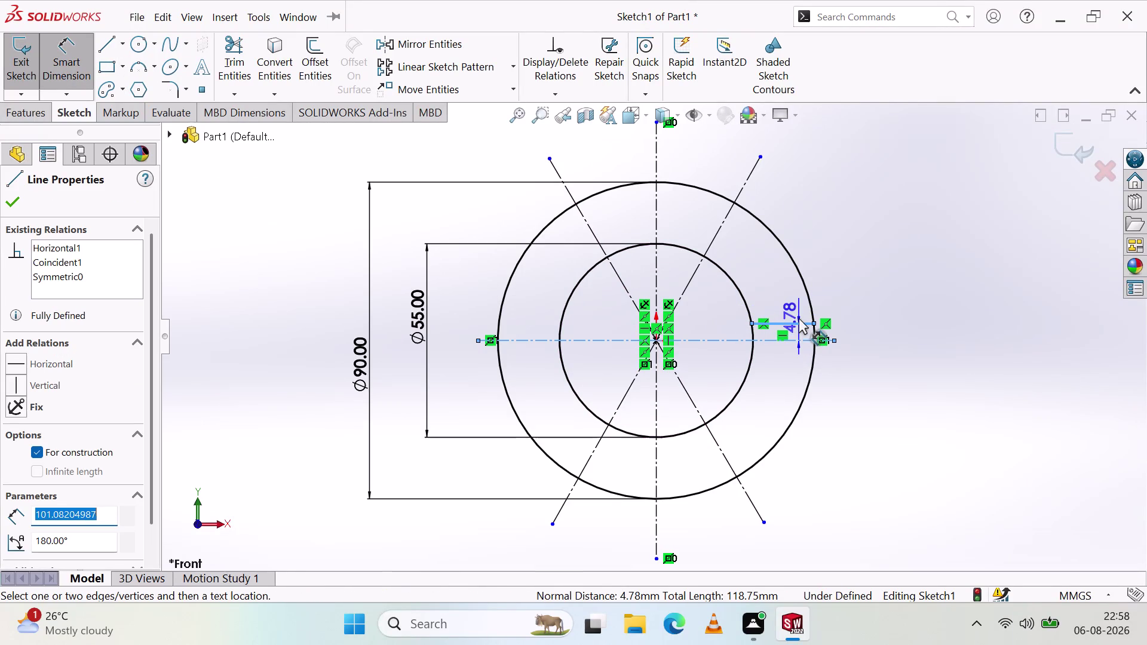
click(788, 299)
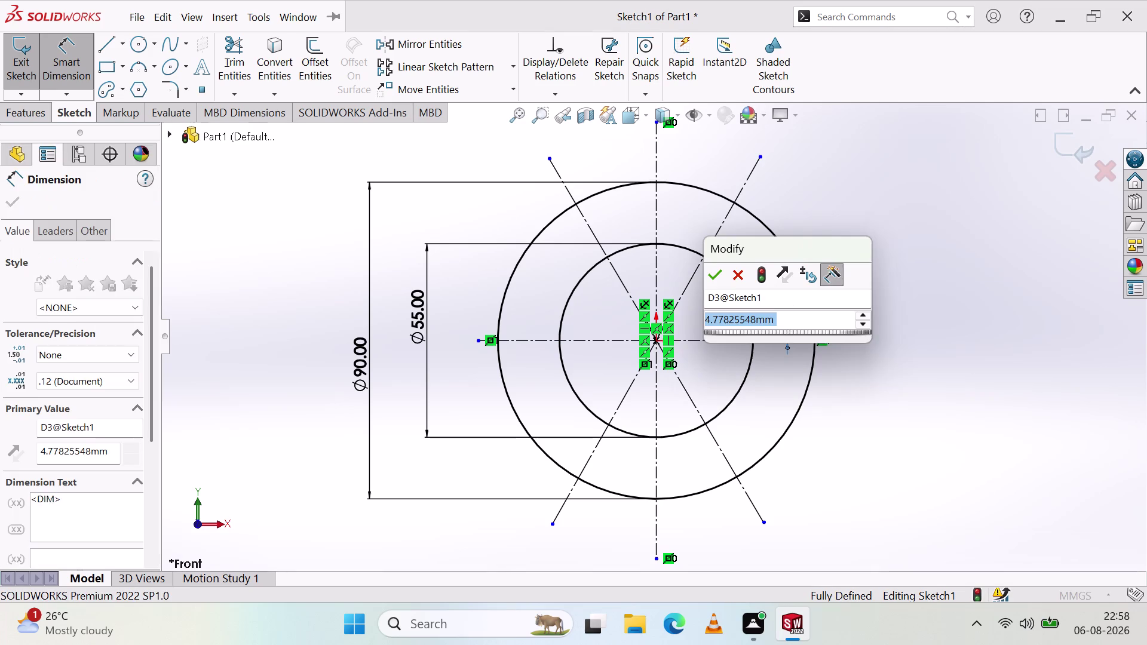
key(4)
click(707, 277)
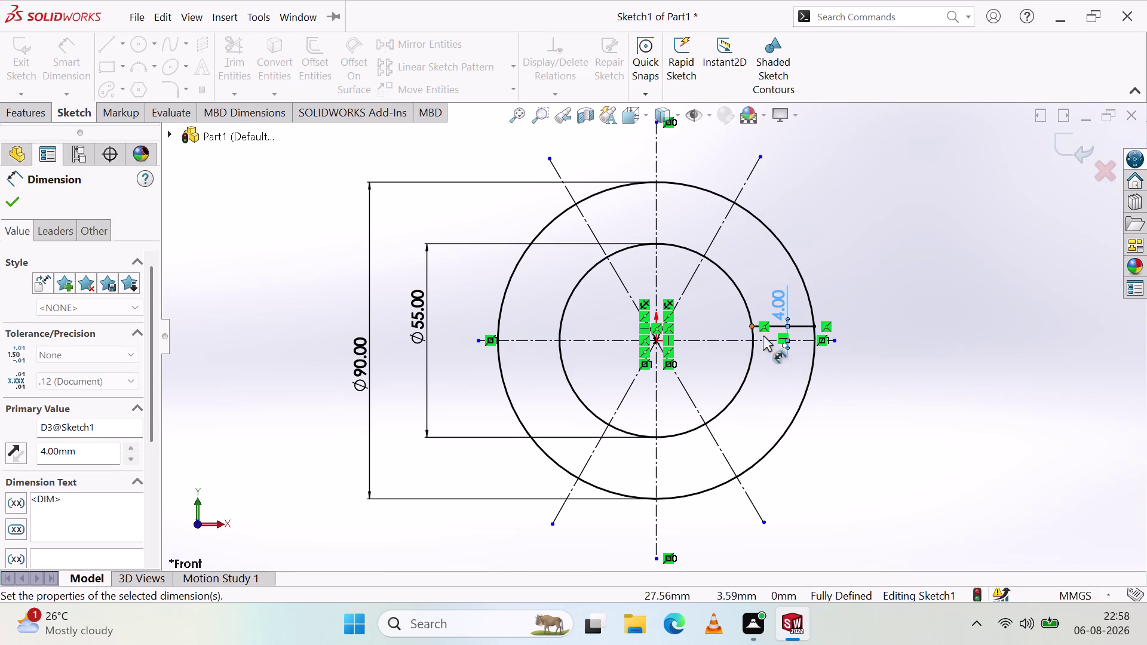
click(772, 370)
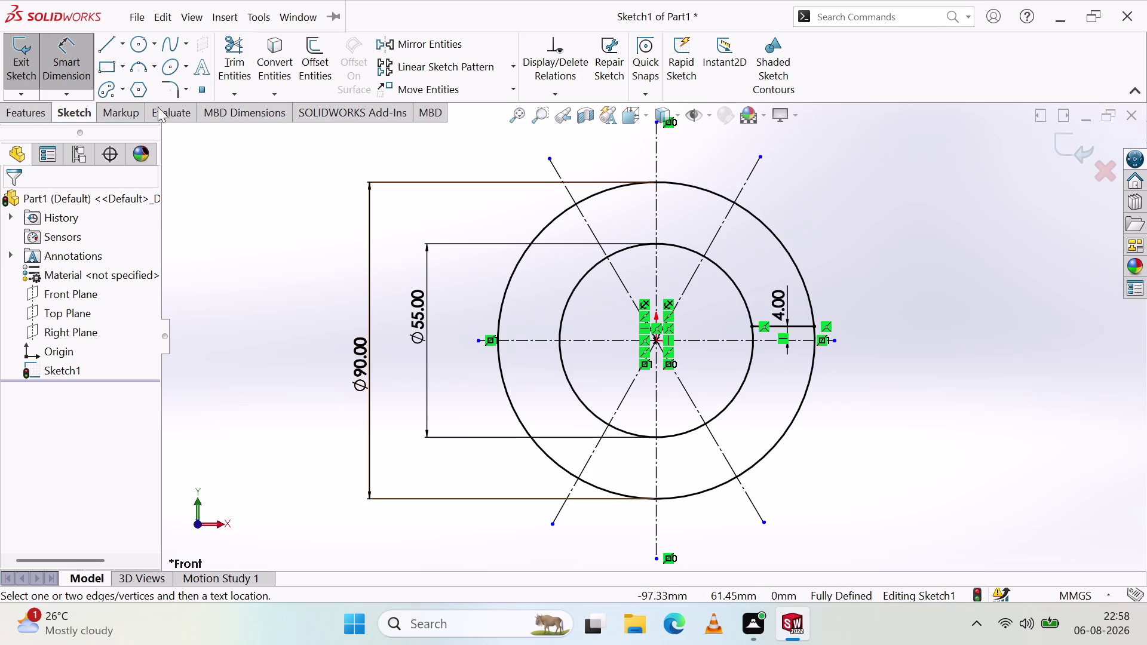
Mirror the 4 mm offset slot line about the horizontal centreline to create a matching lower line.
key(Escape)
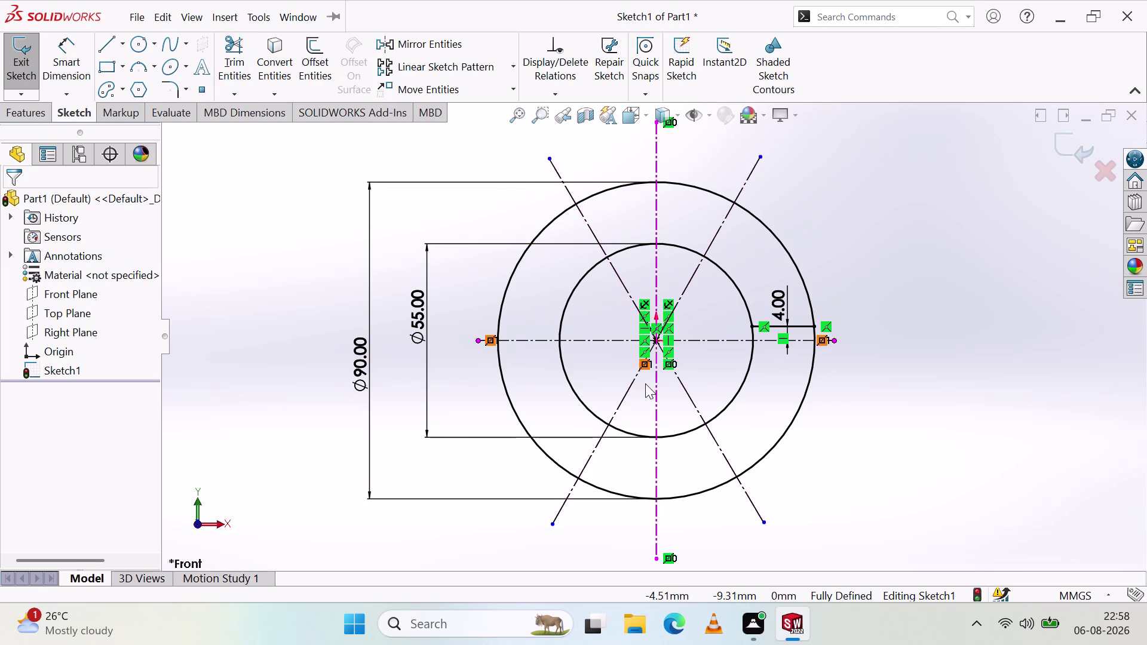
click(808, 325)
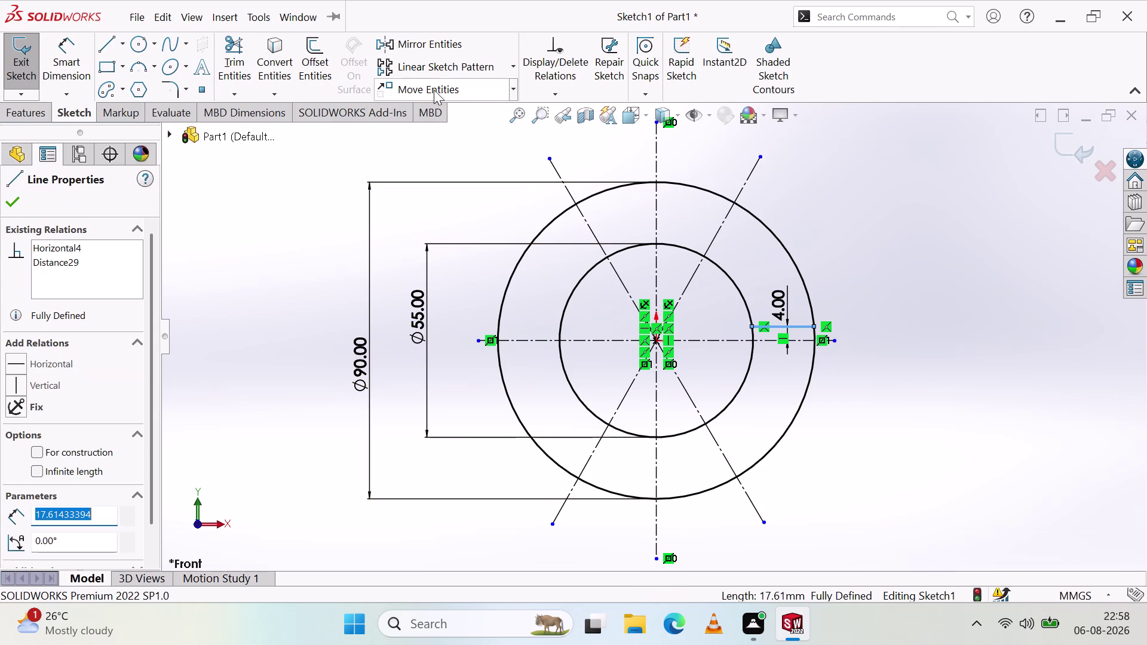
click(456, 38)
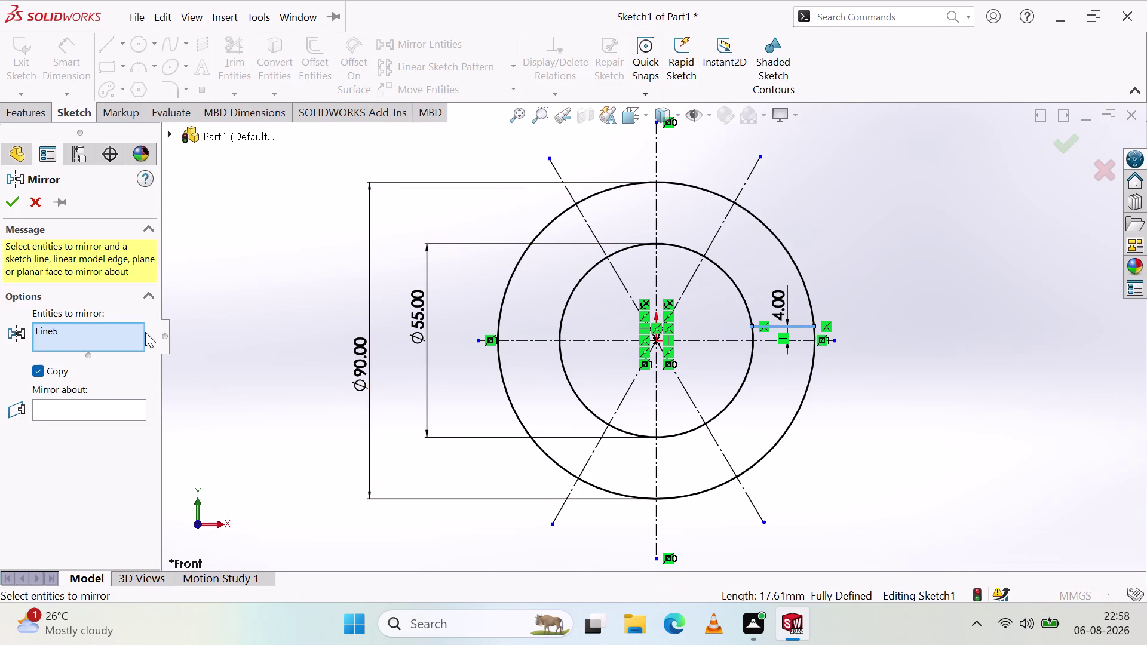
click(111, 405)
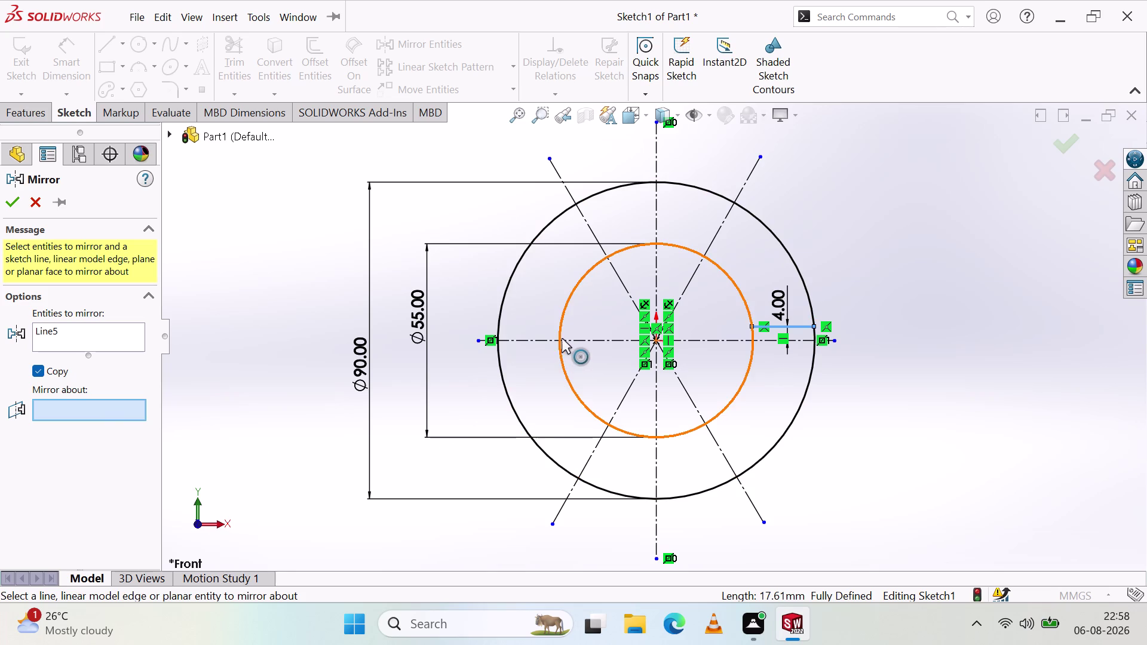
click(537, 338)
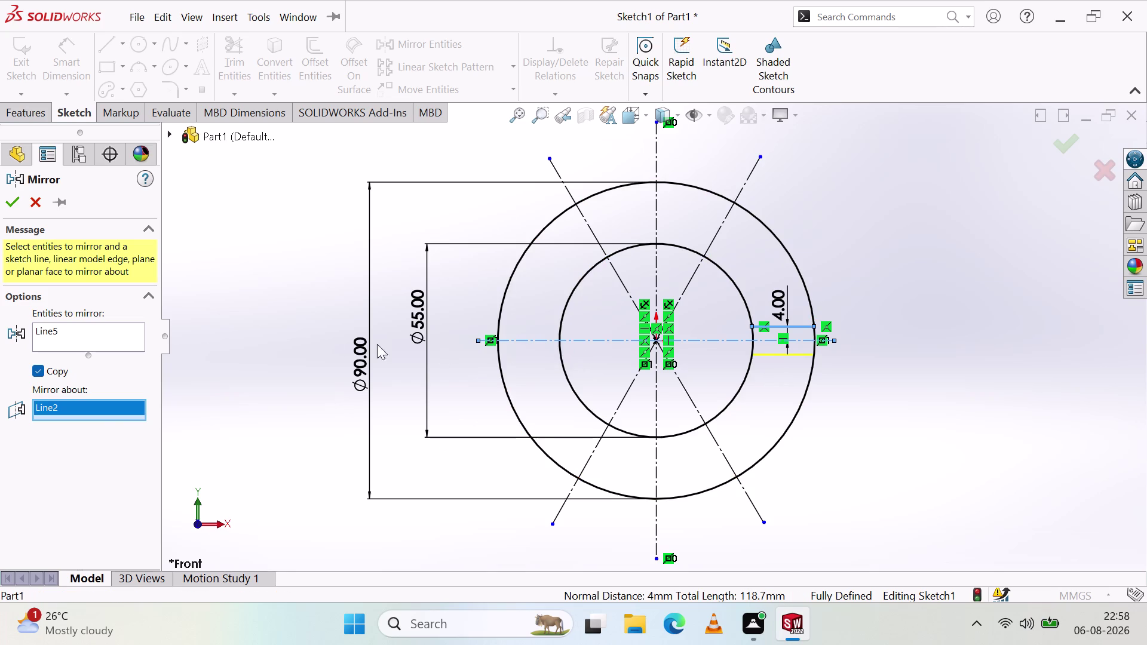
click(4, 204)
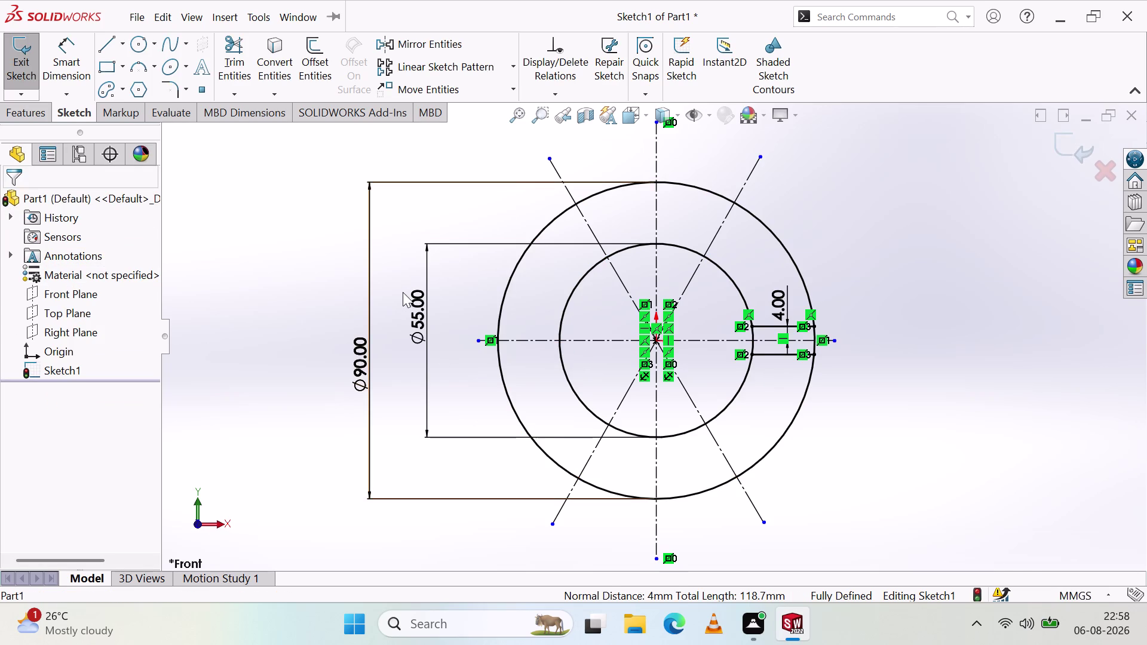
click(458, 296)
Delete the 4 mm offset dimension from the slot line.
double_click(778, 312)
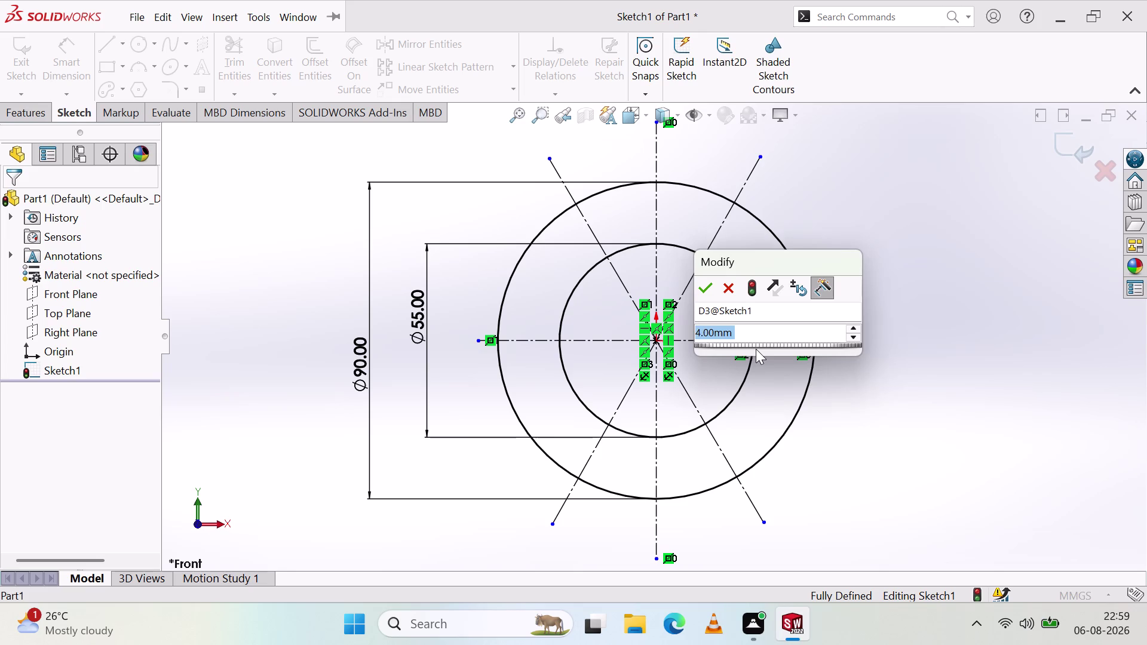
key(Escape)
click(787, 309)
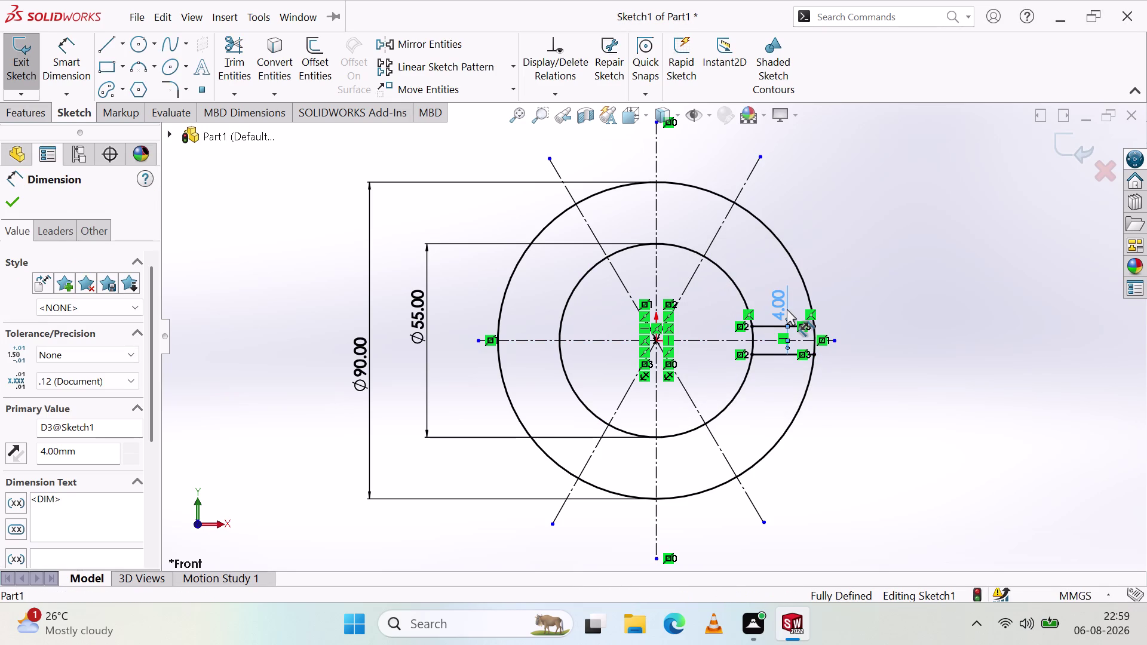
key(Delete)
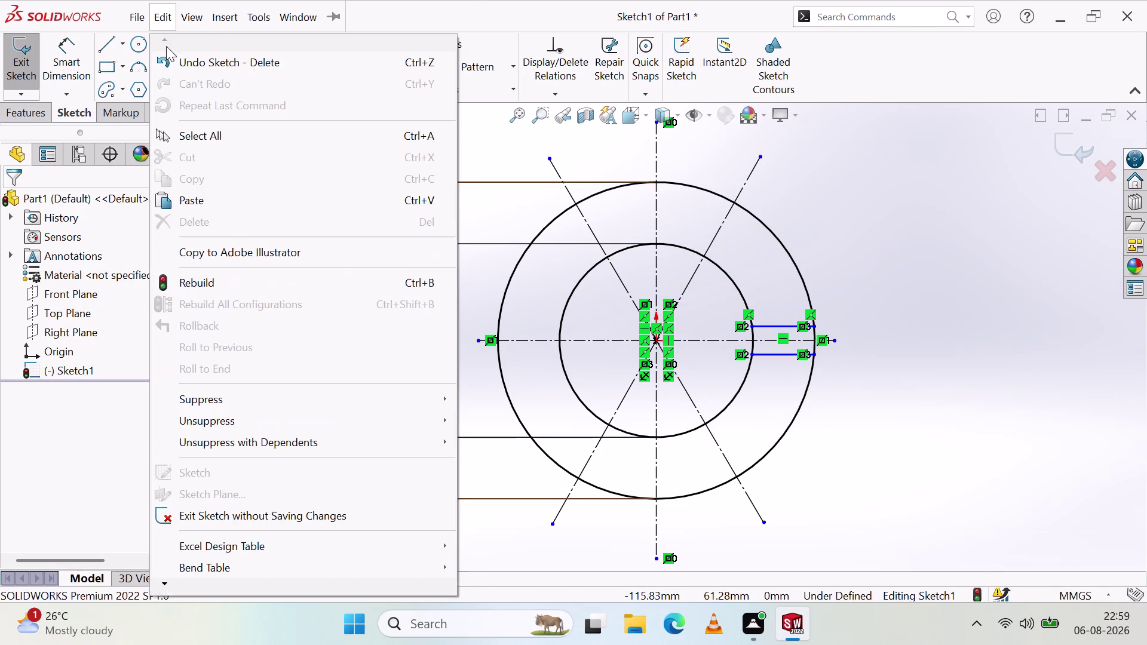
click(70, 62)
Dimension the gap between the two slot lines as 8 mm.
click(778, 350)
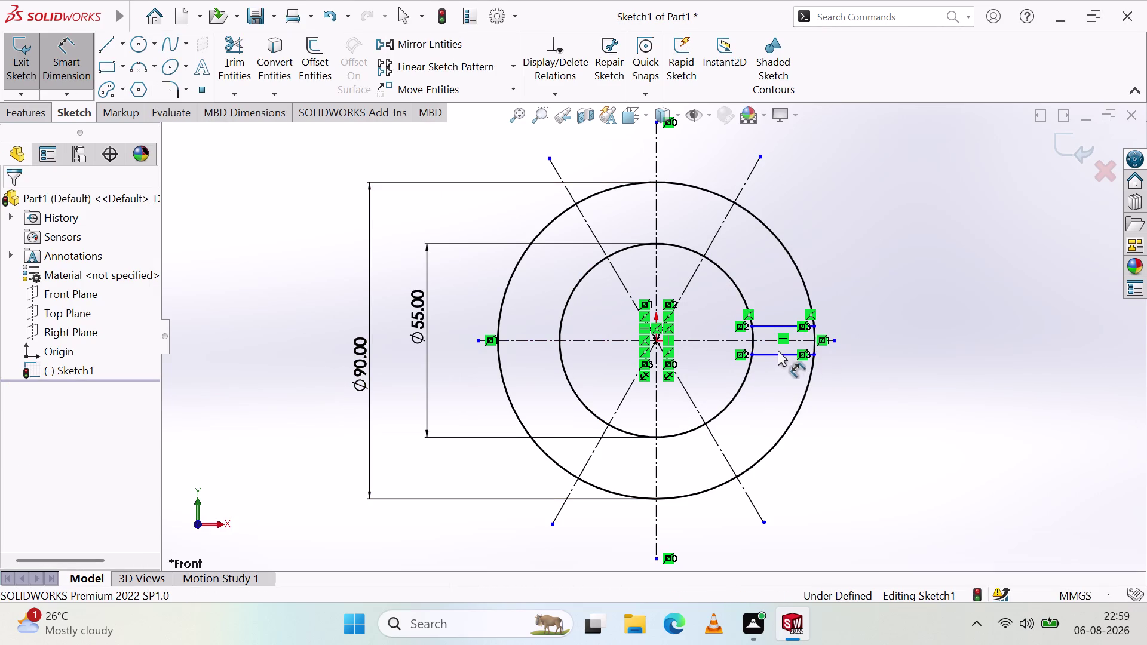
click(780, 354)
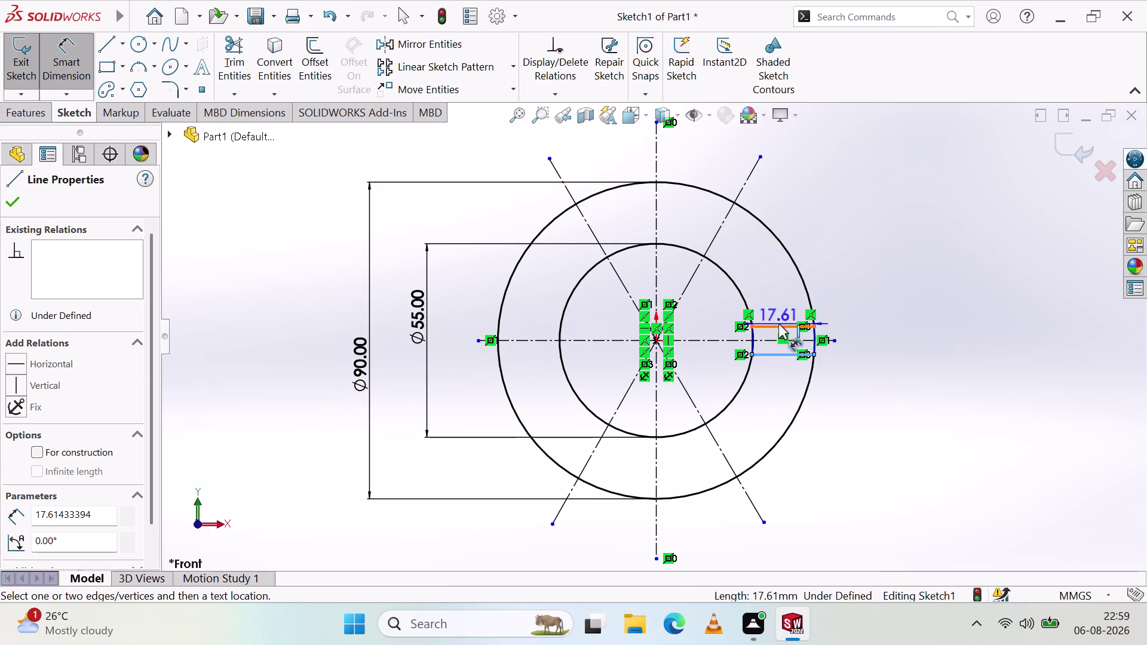
click(779, 326)
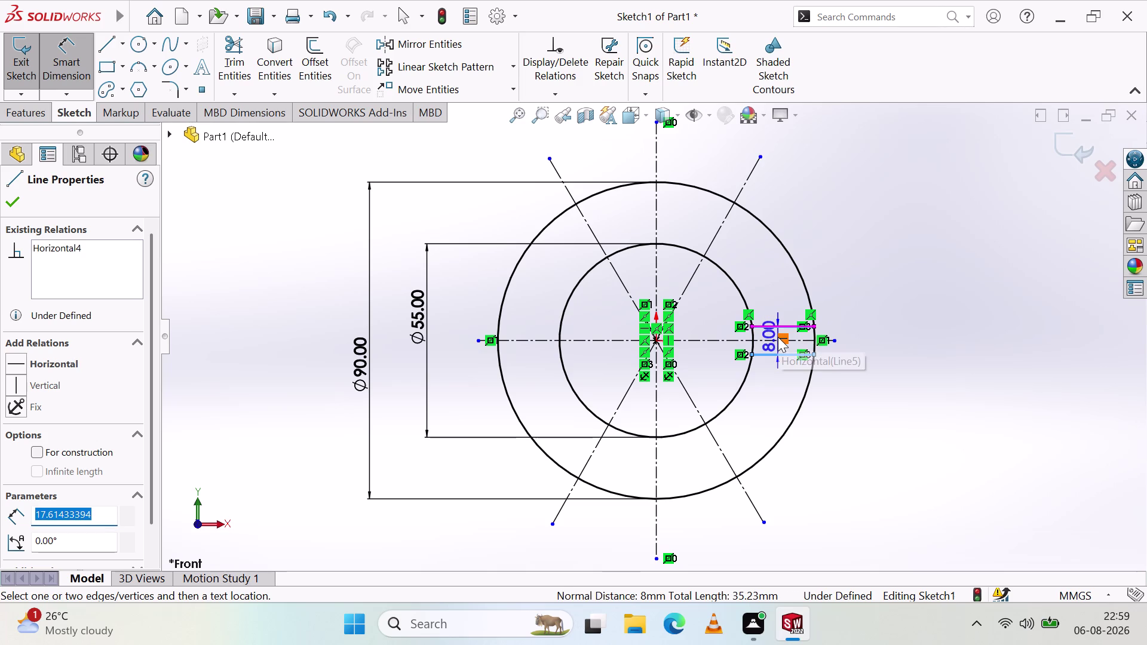
key(Return)
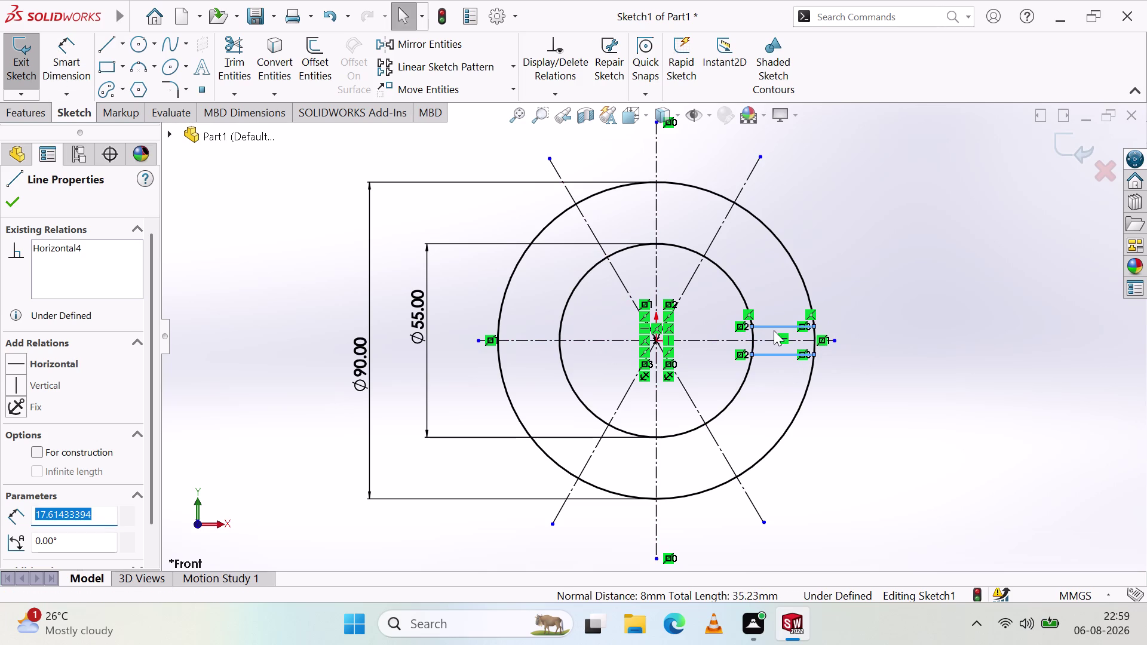
click(66, 63)
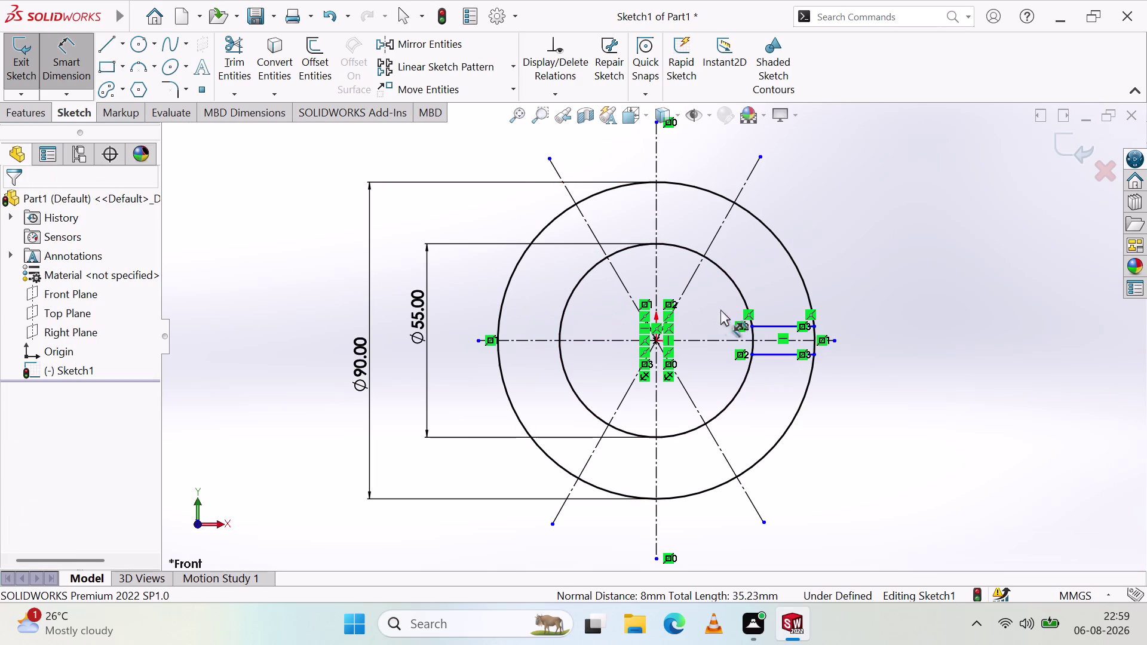
click(758, 326)
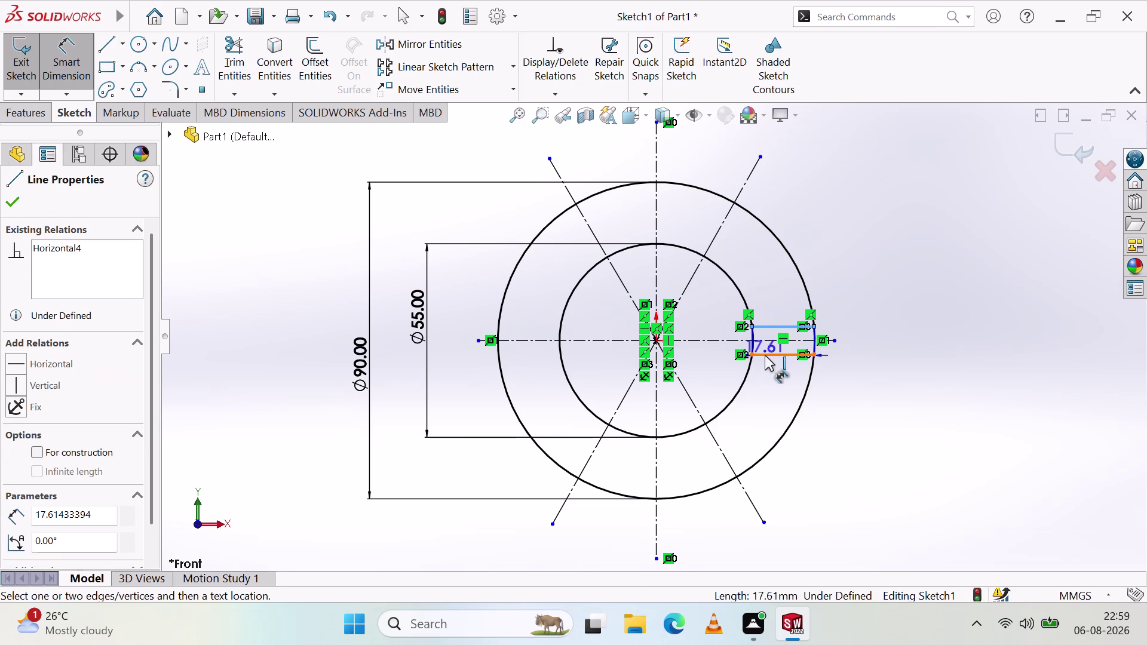
click(765, 355)
click(767, 336)
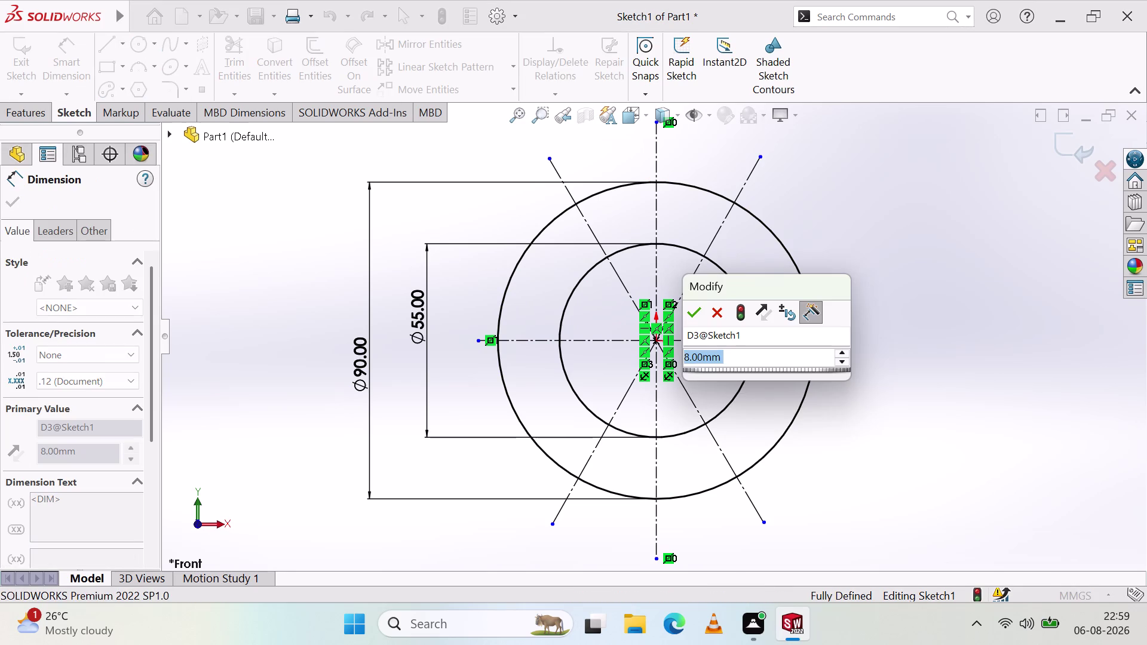
click(686, 309)
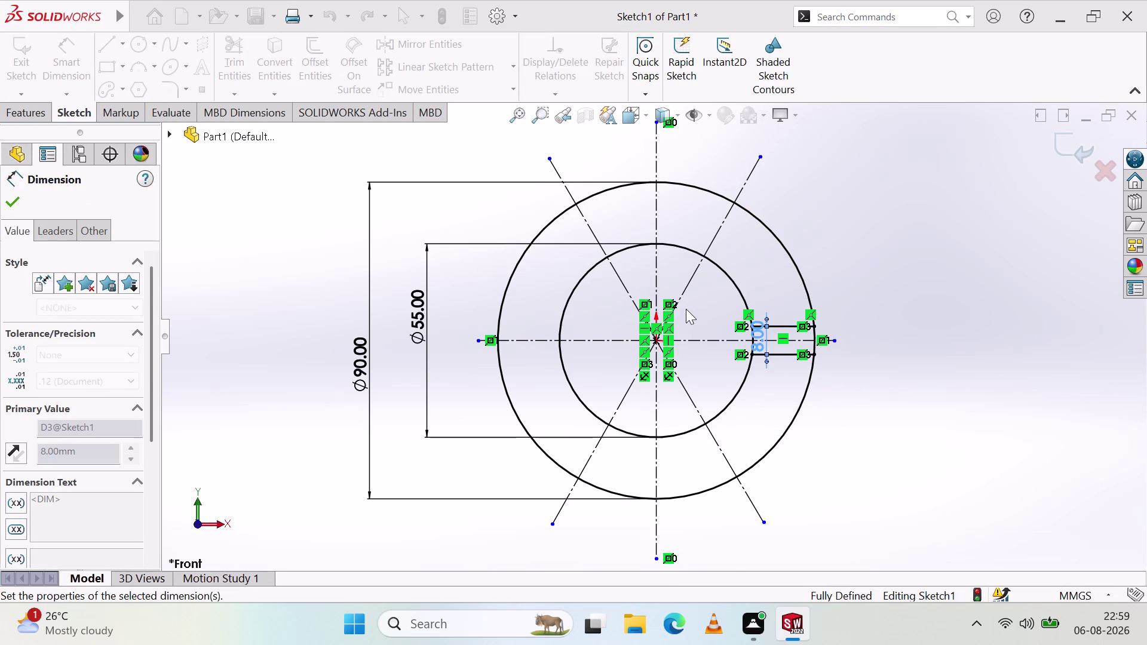
Move the 8 mm slot-width dimension to the right of the circle.
click(873, 356)
drag(761, 344, 913, 356)
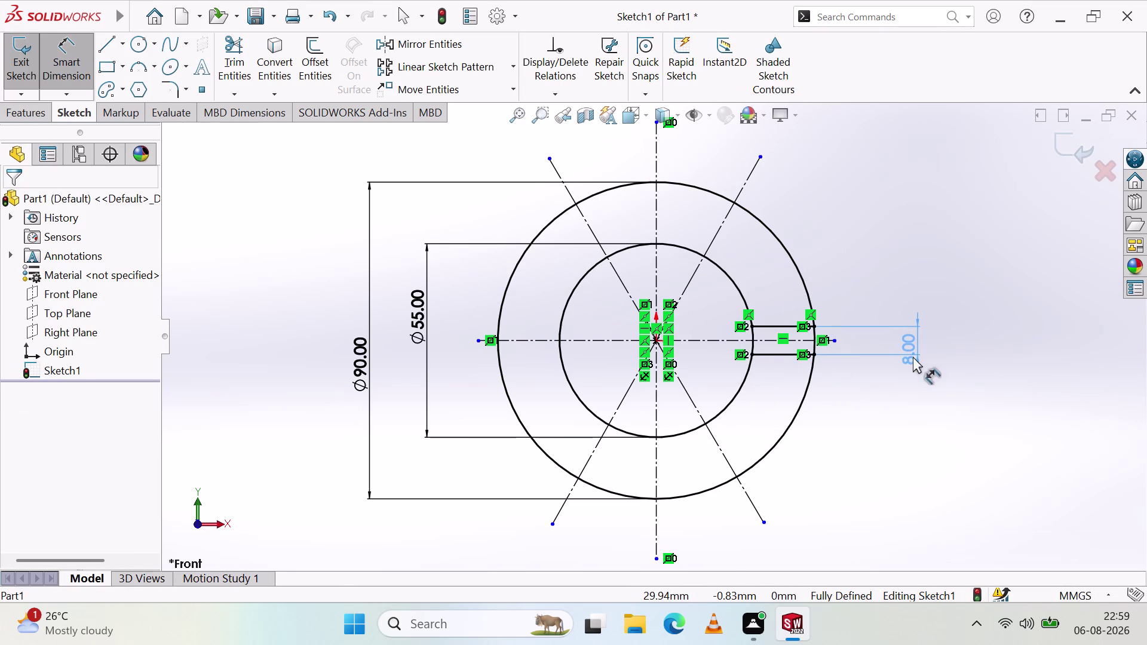
drag(913, 356, 913, 357)
click(895, 409)
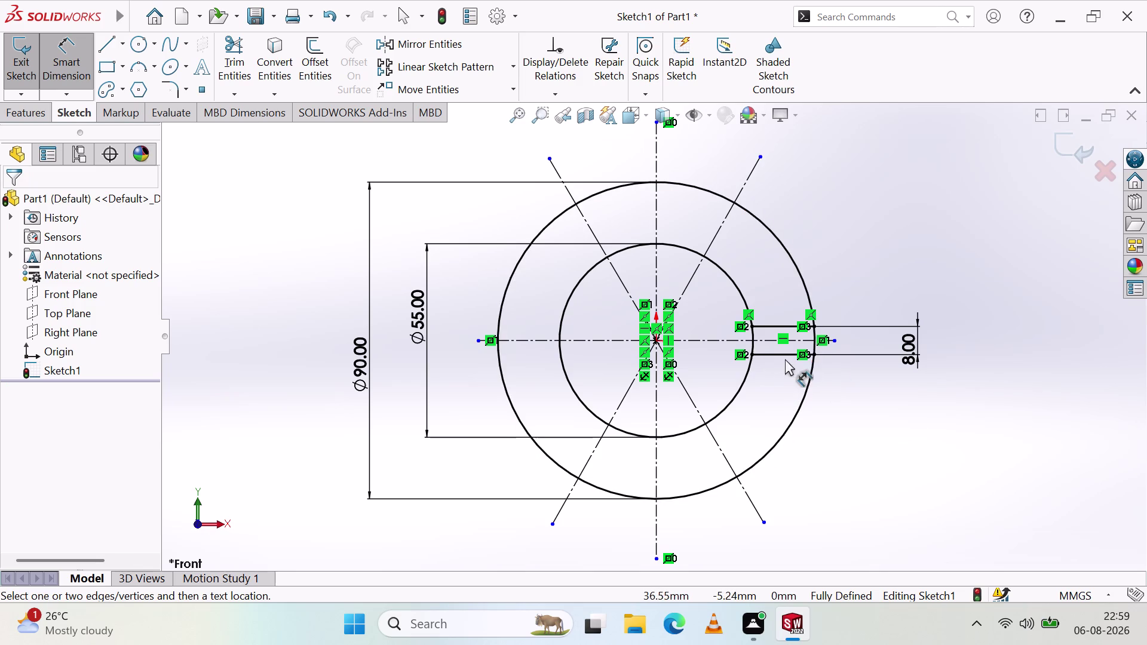
scroll(down, 3)
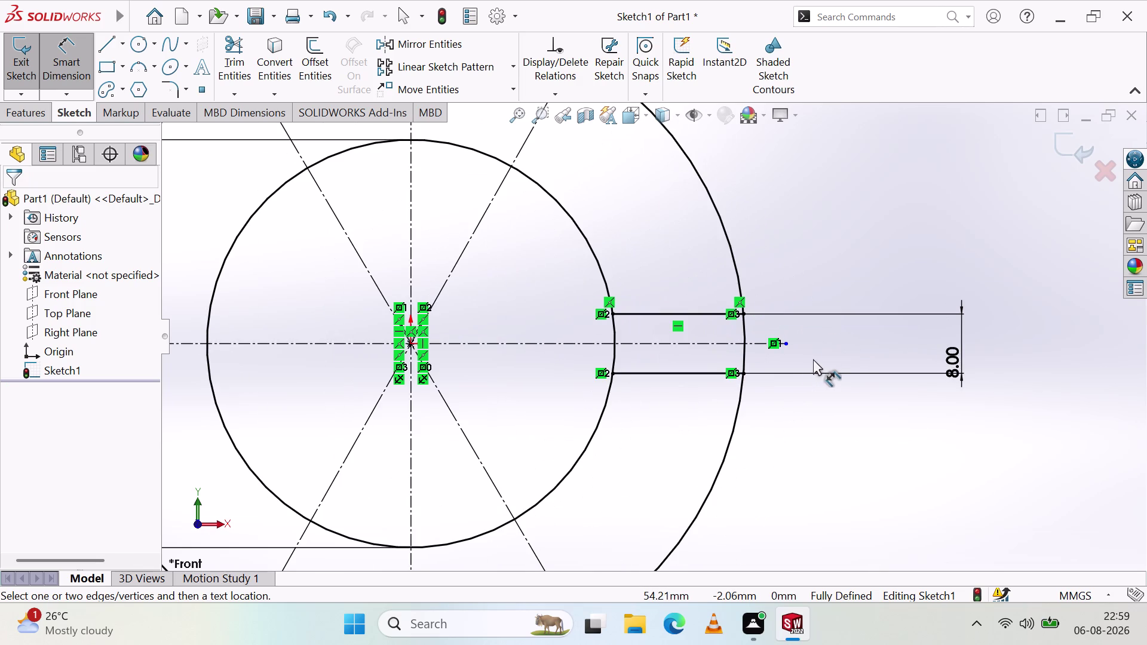
Drag the 8.00 slot-width dimension to the left of the circles, beside the diameter labels.
scroll(up, 3)
scroll(up, 3)
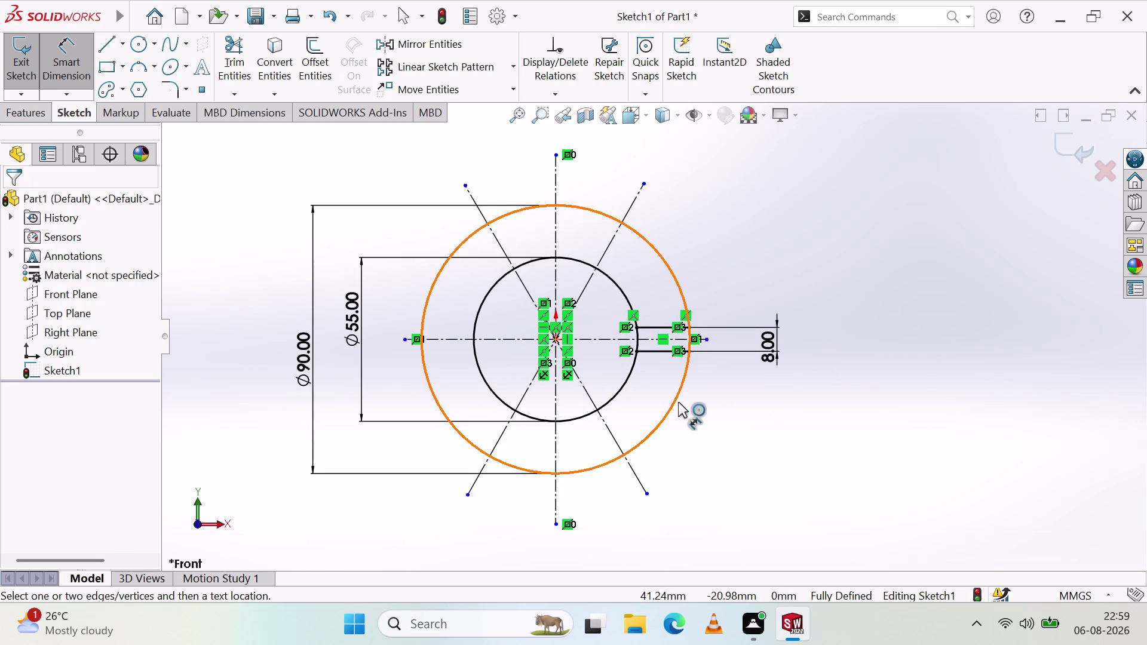
click(598, 260)
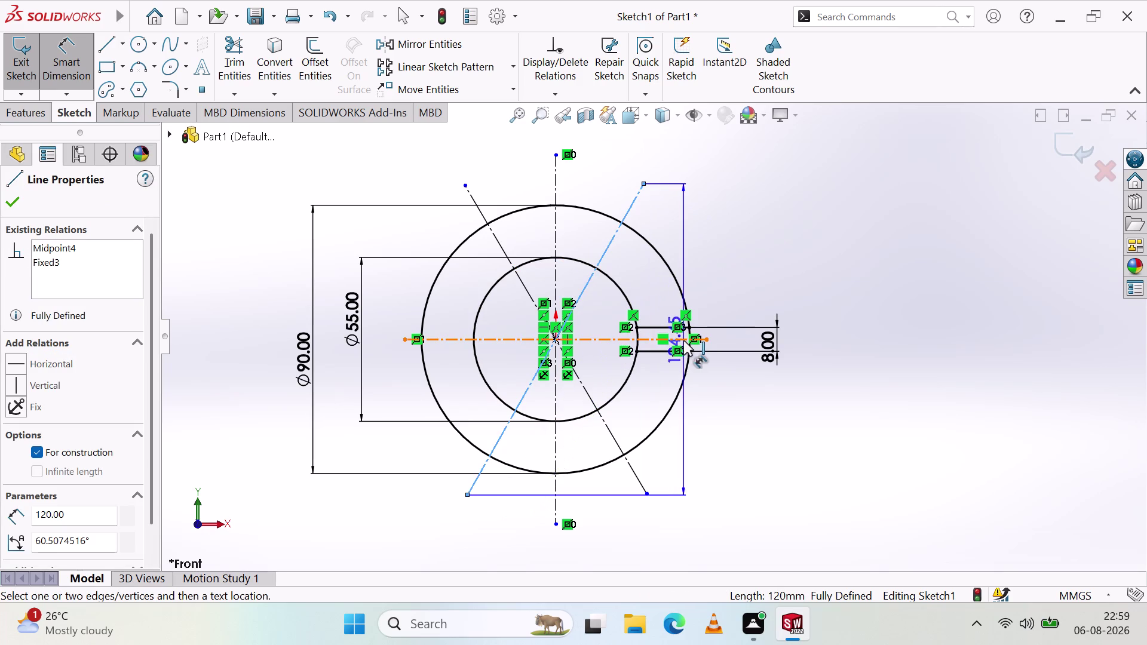
key(Escape)
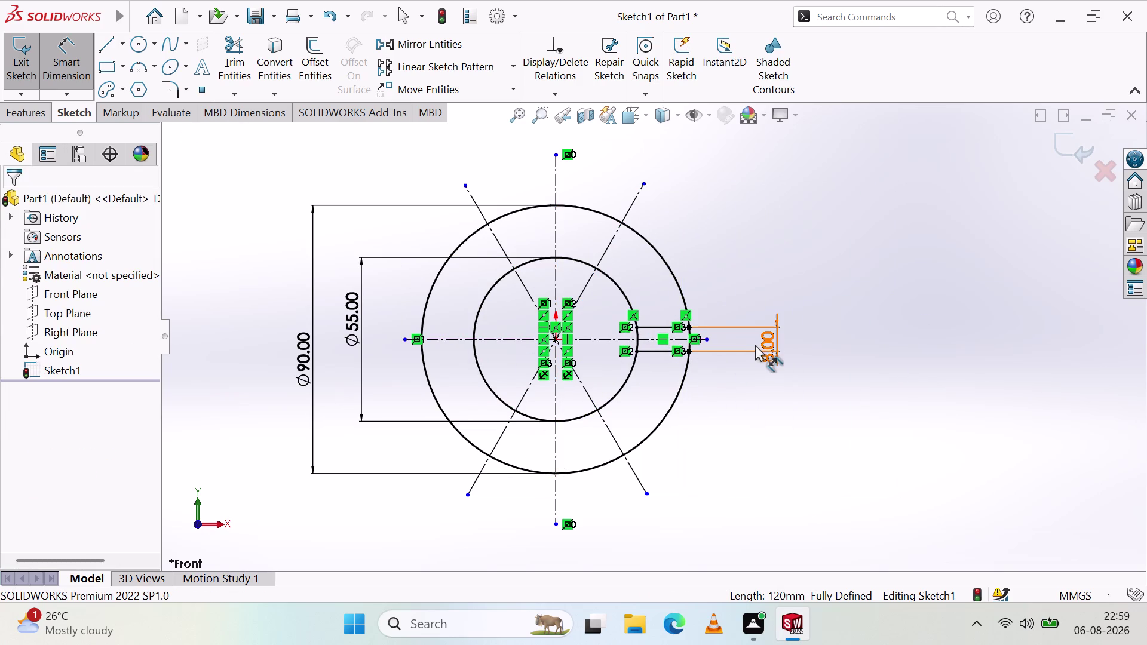
drag(767, 340, 371, 374)
click(392, 430)
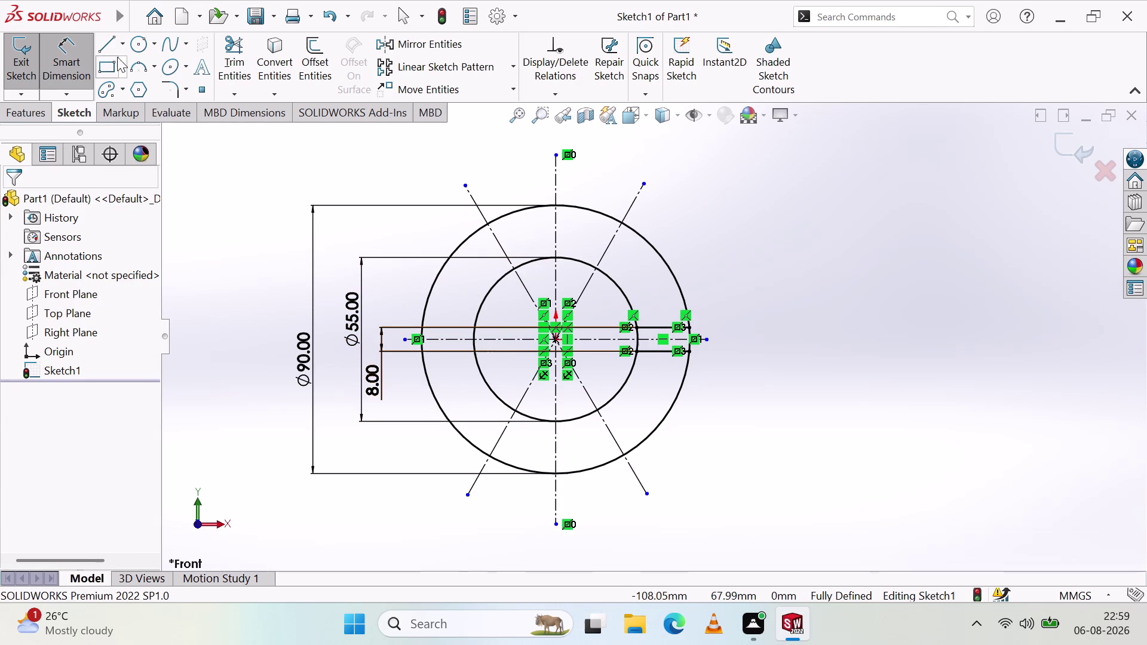
key(Escape)
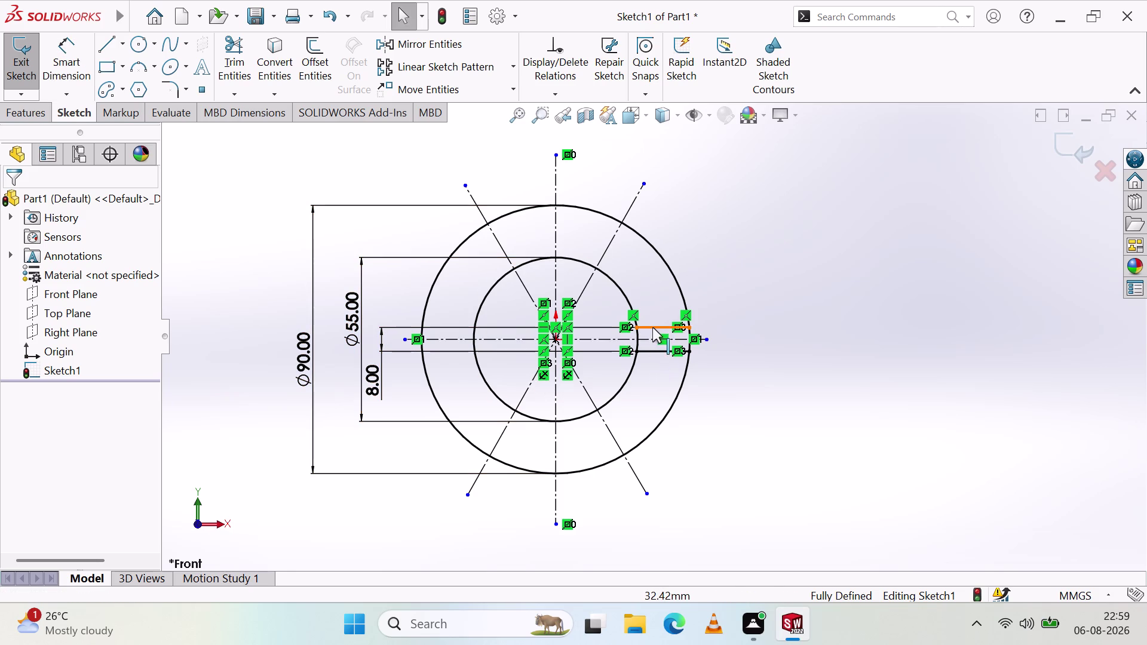
Mirror slot lines Line5 and Line6 about the upper-left angled centreline.
click(652, 324)
click(655, 327)
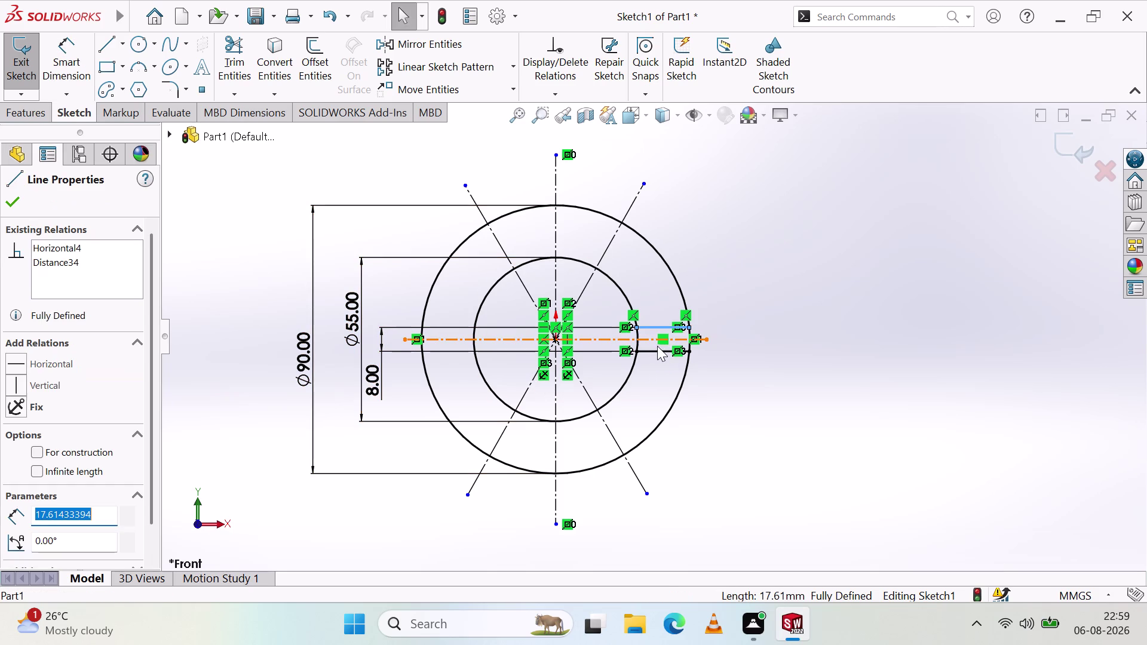
click(659, 350)
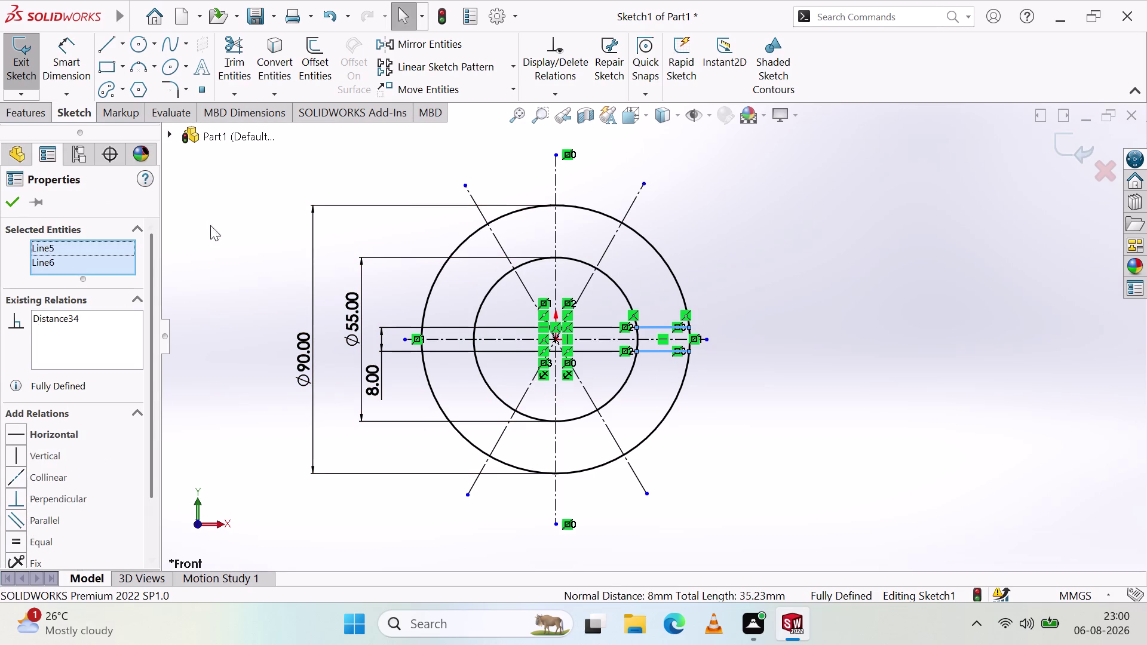
click(388, 51)
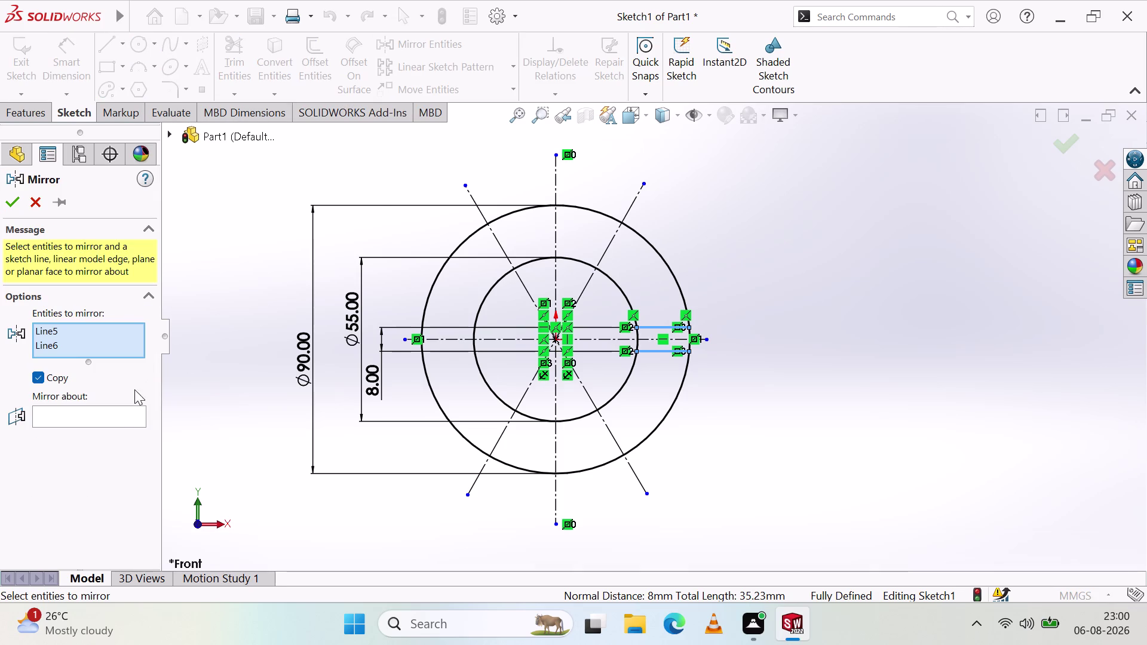
click(113, 419)
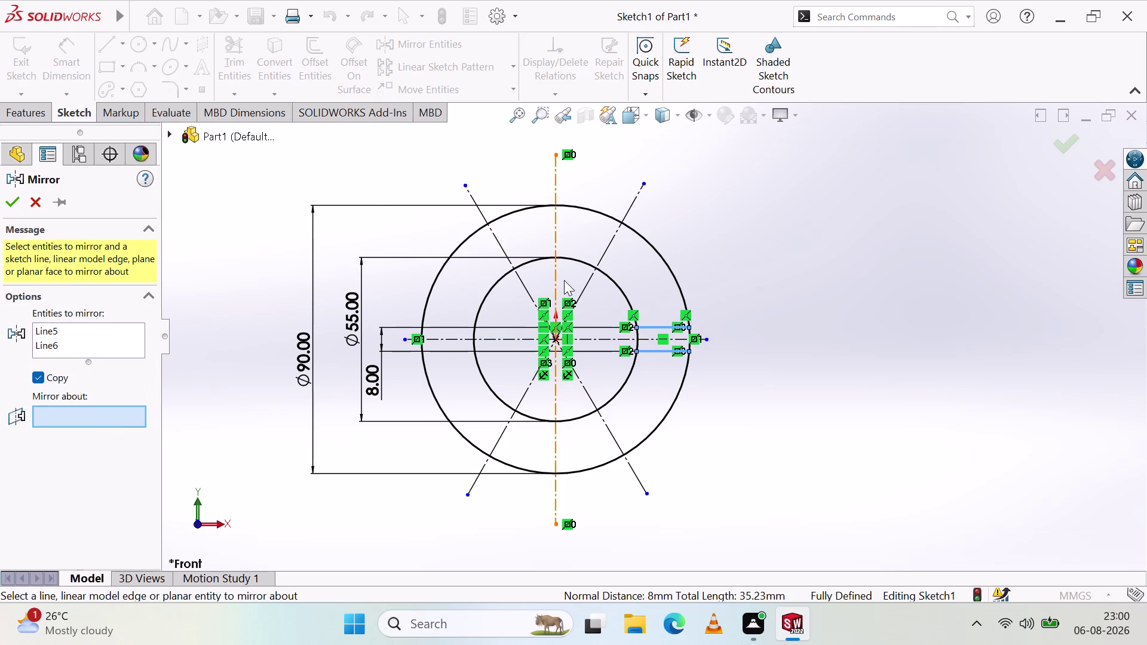
click(581, 293)
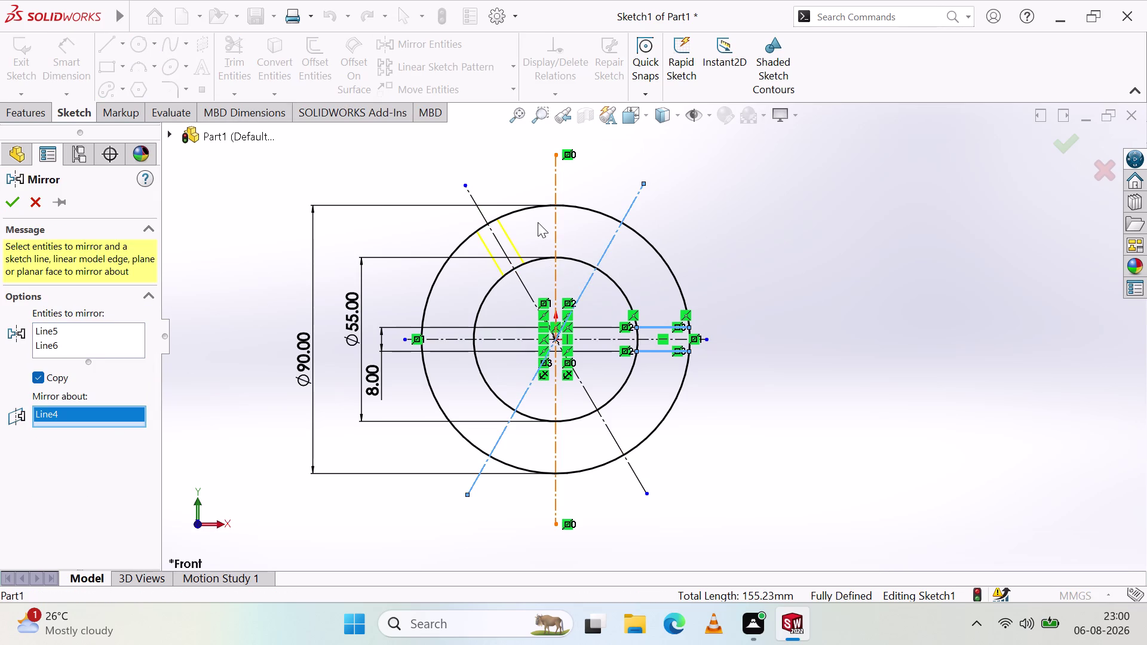
click(16, 199)
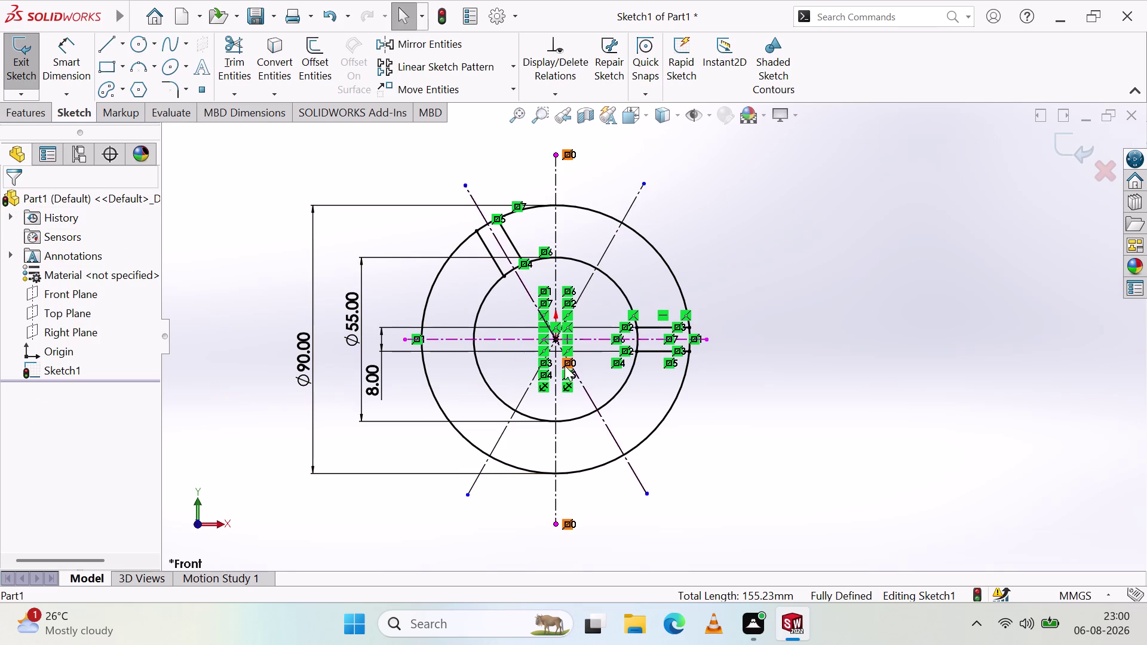
click(502, 268)
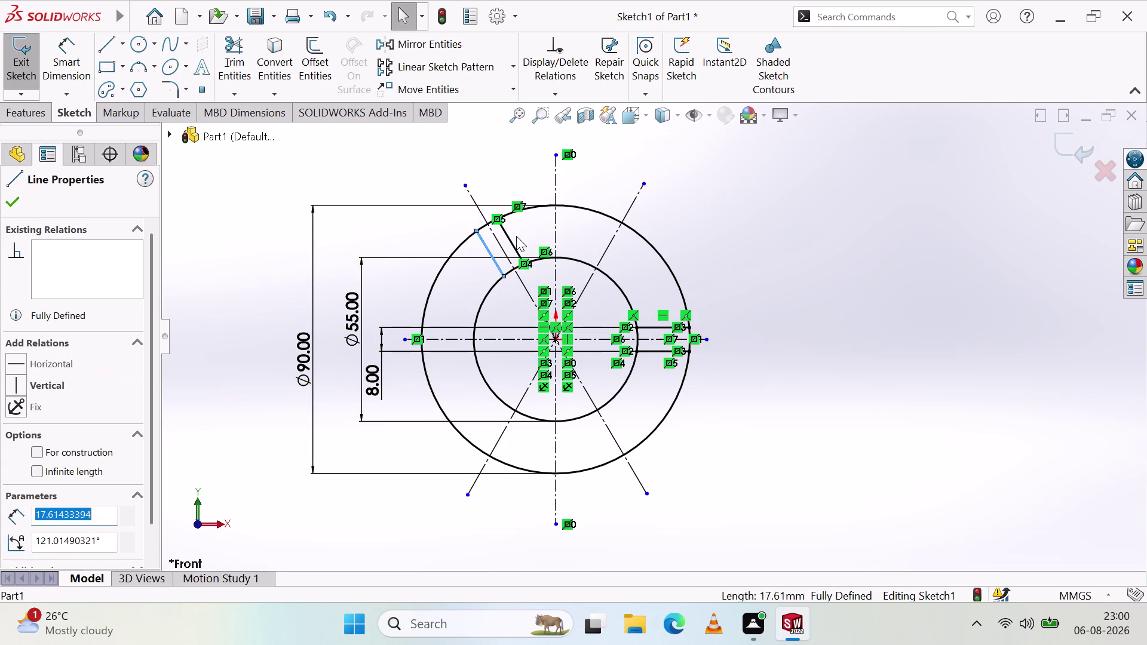
click(511, 246)
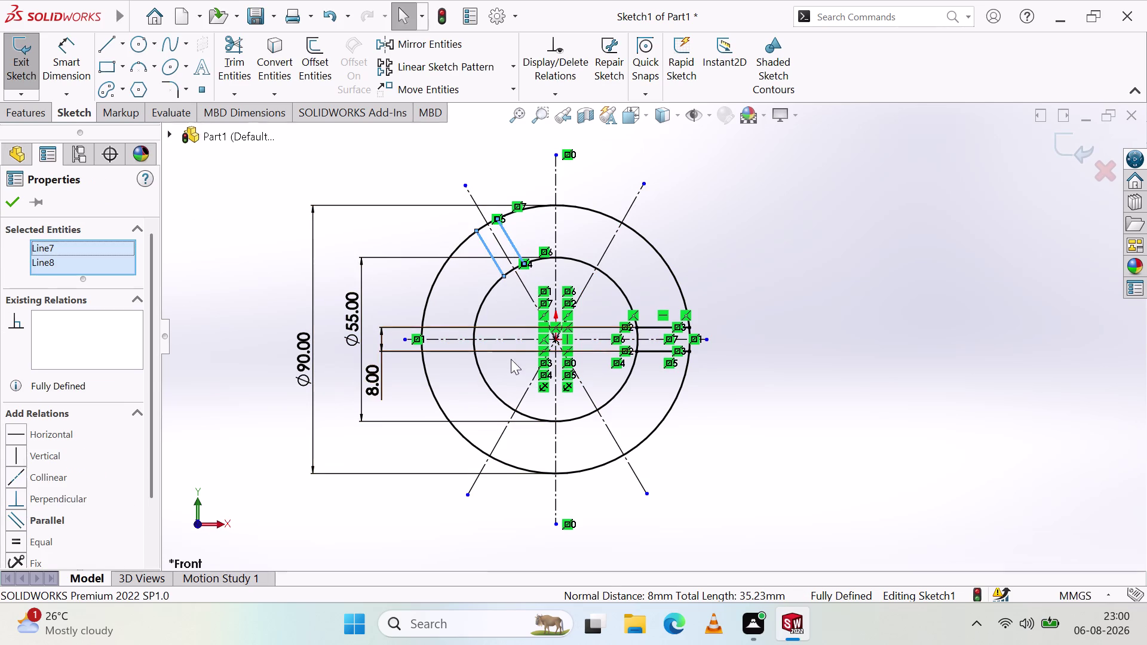
click(493, 338)
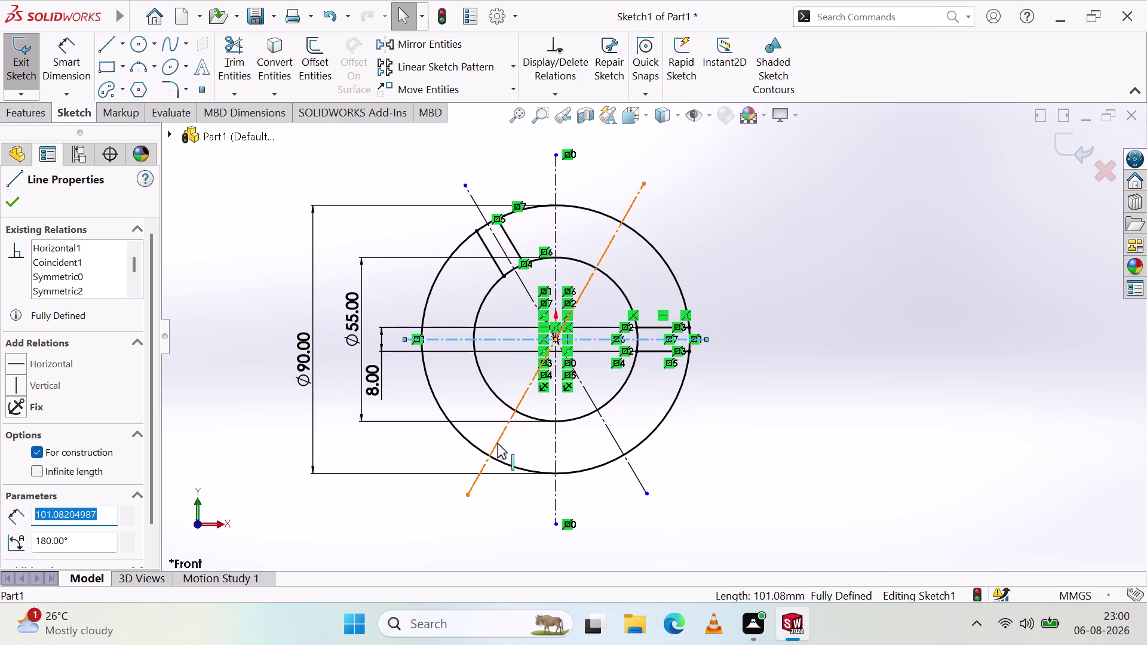
Mirror angled slot lines Line7 and Line8 about vertical centreline Line1 to form an upper-right slot.
key(Escape)
key(Escape)
key(Escape)
key(Escape)
key(Escape)
key(Escape)
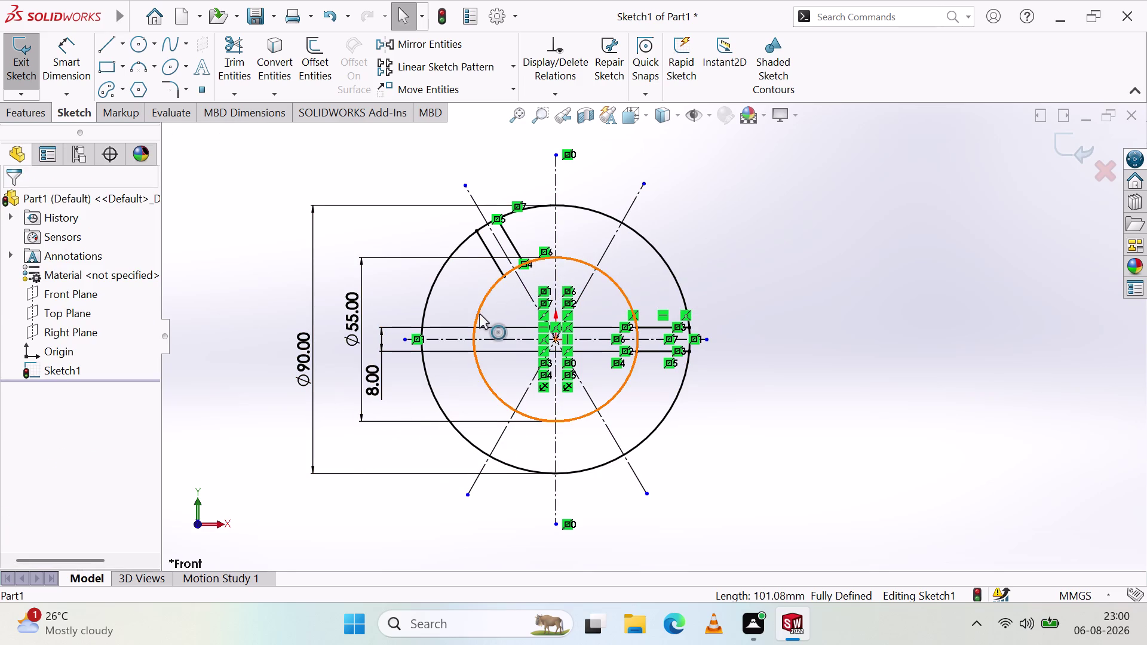
click(517, 246)
click(501, 269)
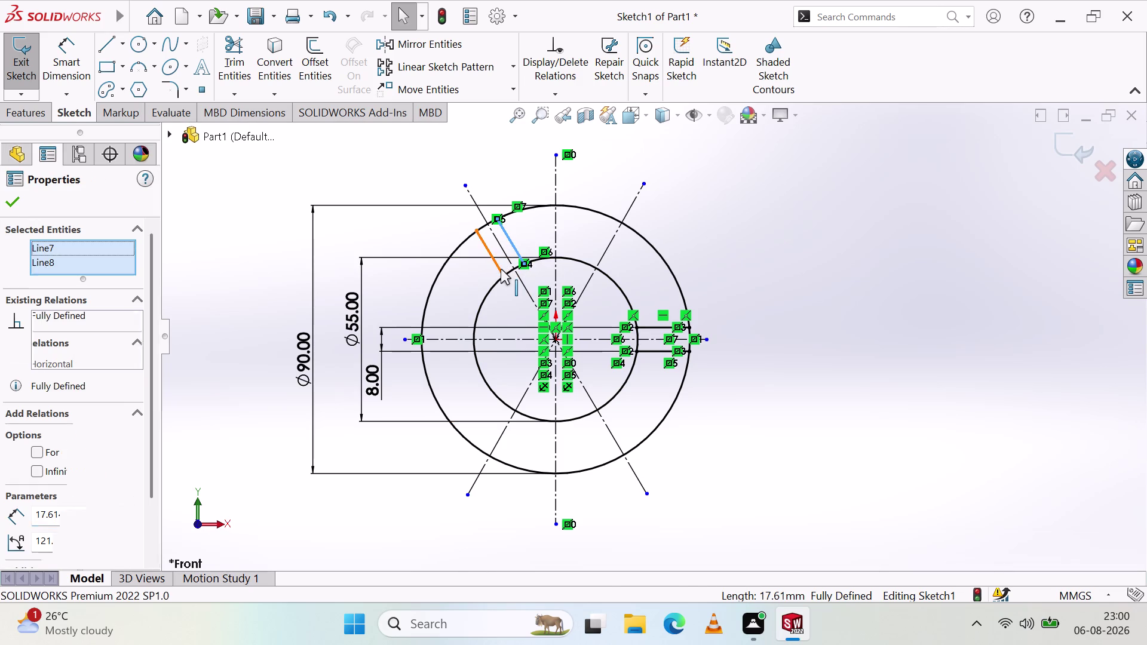
click(460, 49)
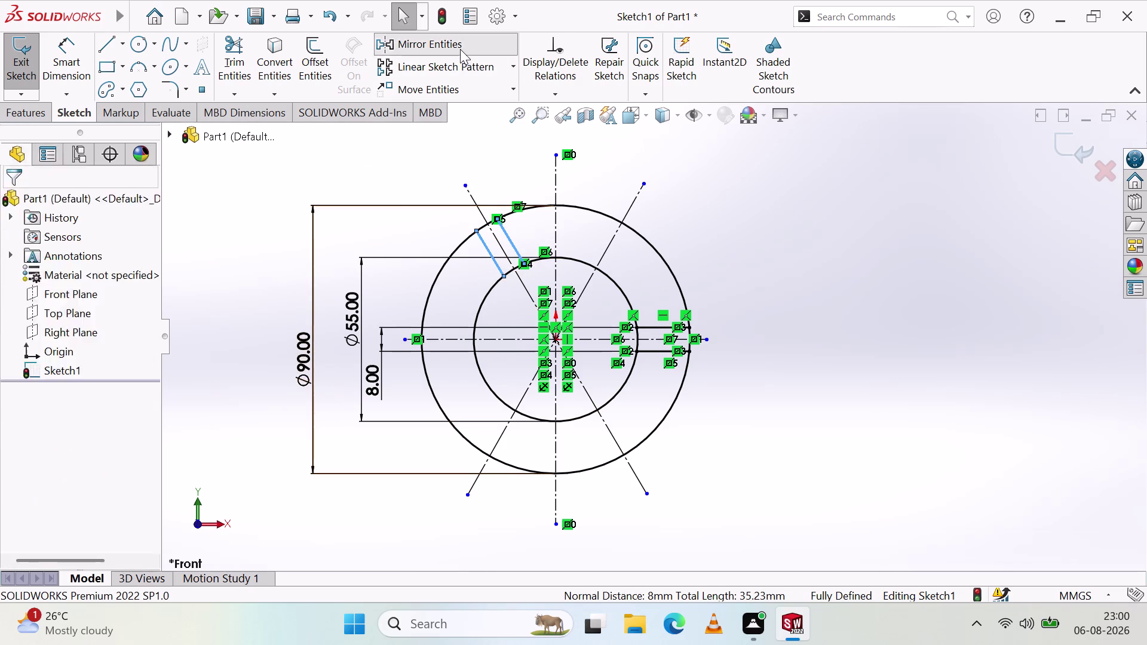
click(119, 410)
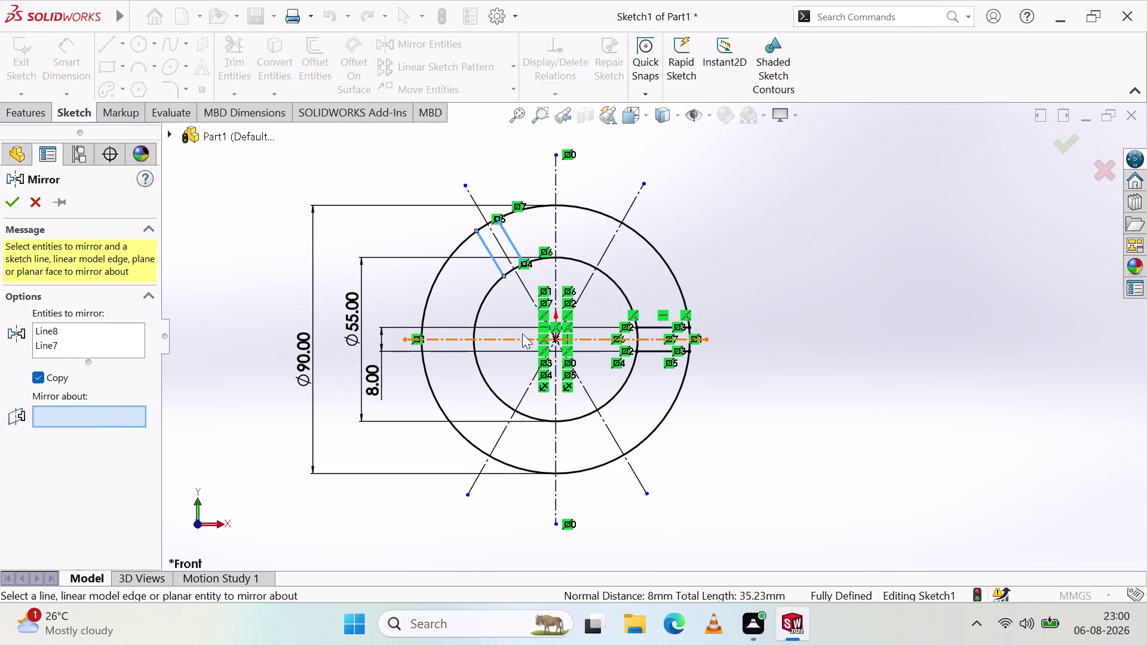
click(556, 233)
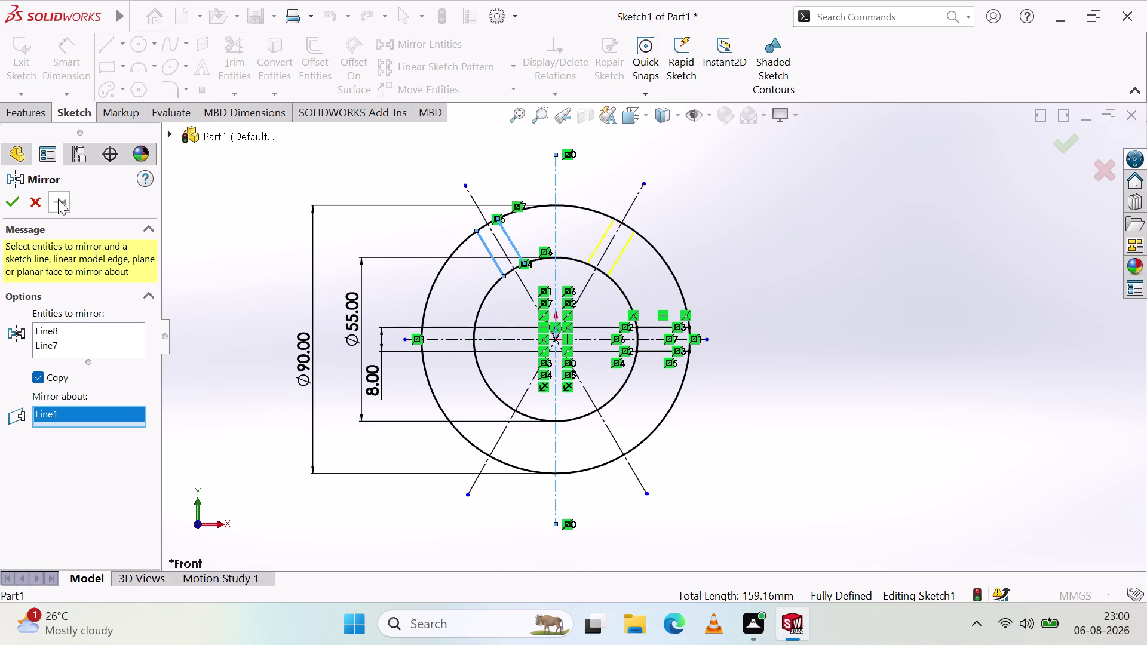
click(10, 199)
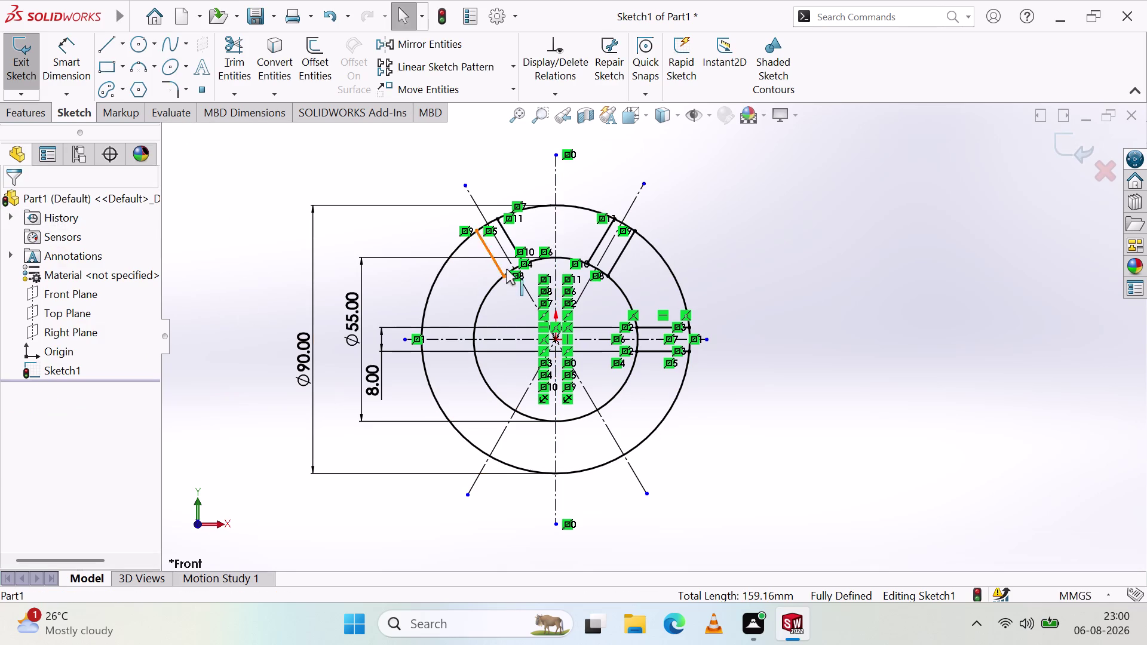
scroll(down, 3)
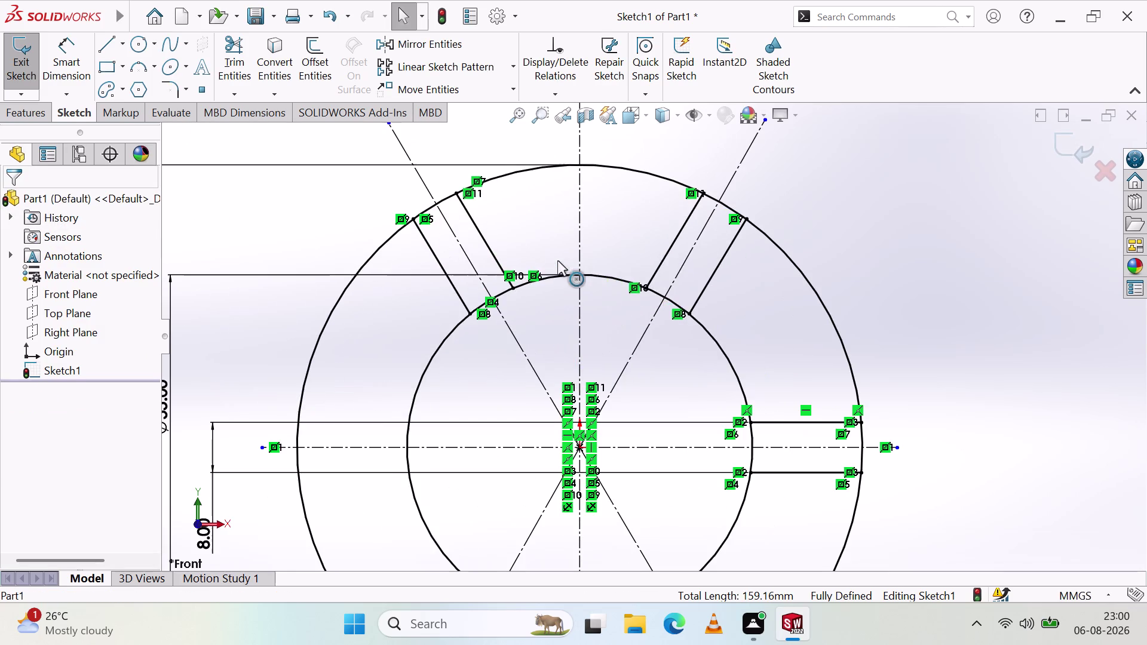
Delete the two upper-right and the two upper-left angled slot lines.
scroll(up, 3)
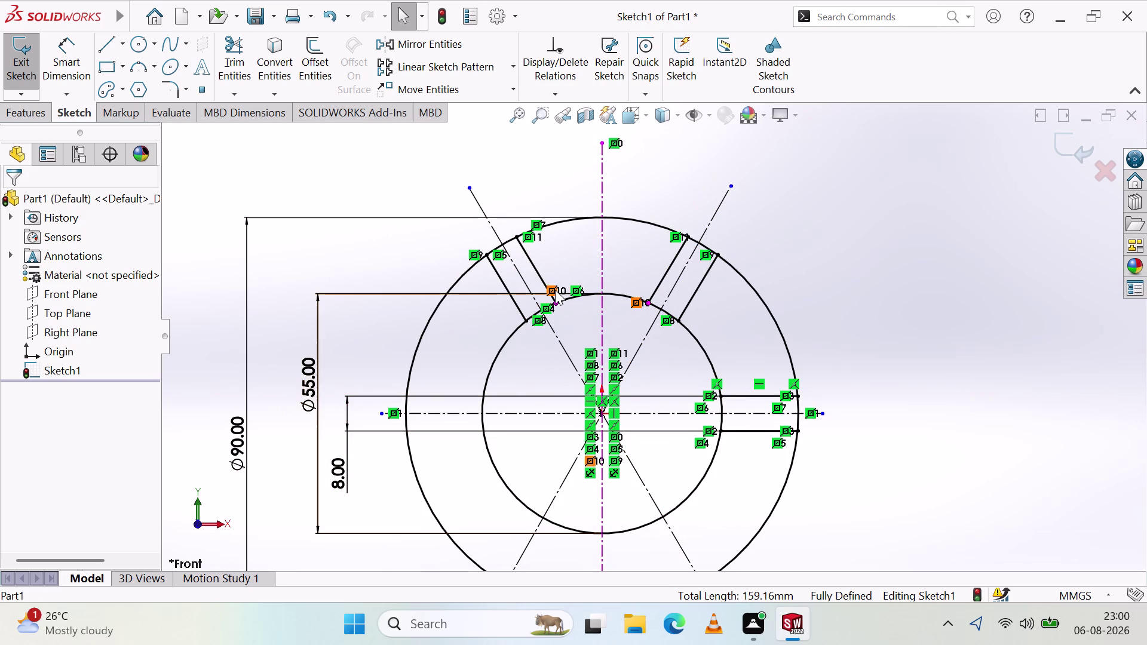
key(Escape)
key(Escape)
key(Escape)
key(Escape)
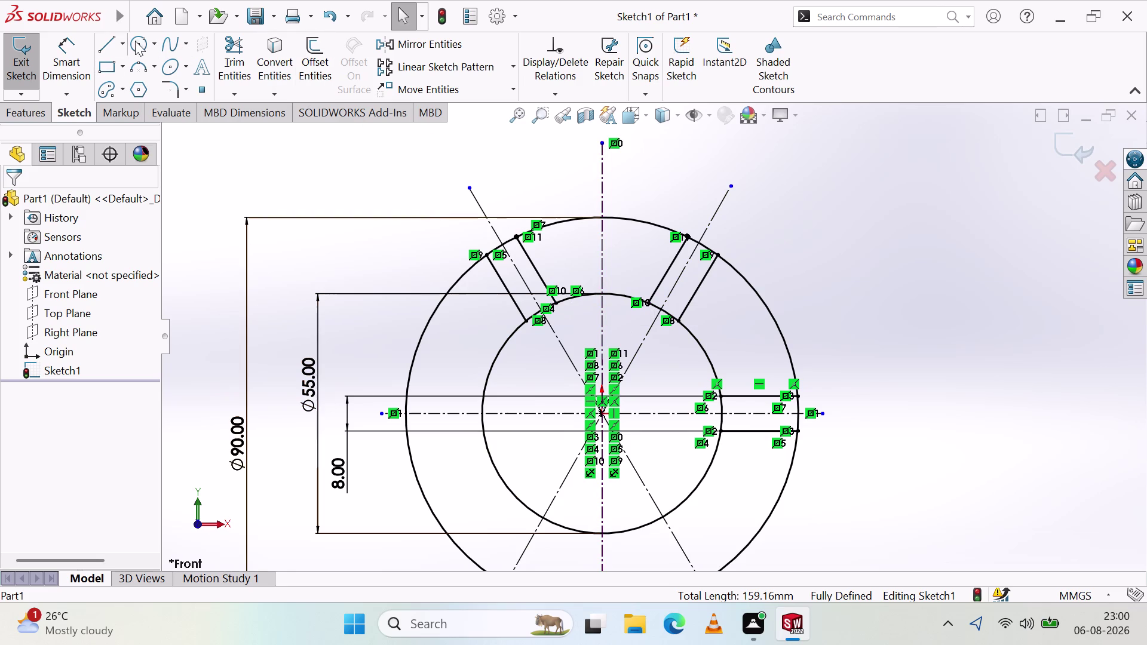
click(702, 279)
key(Delete)
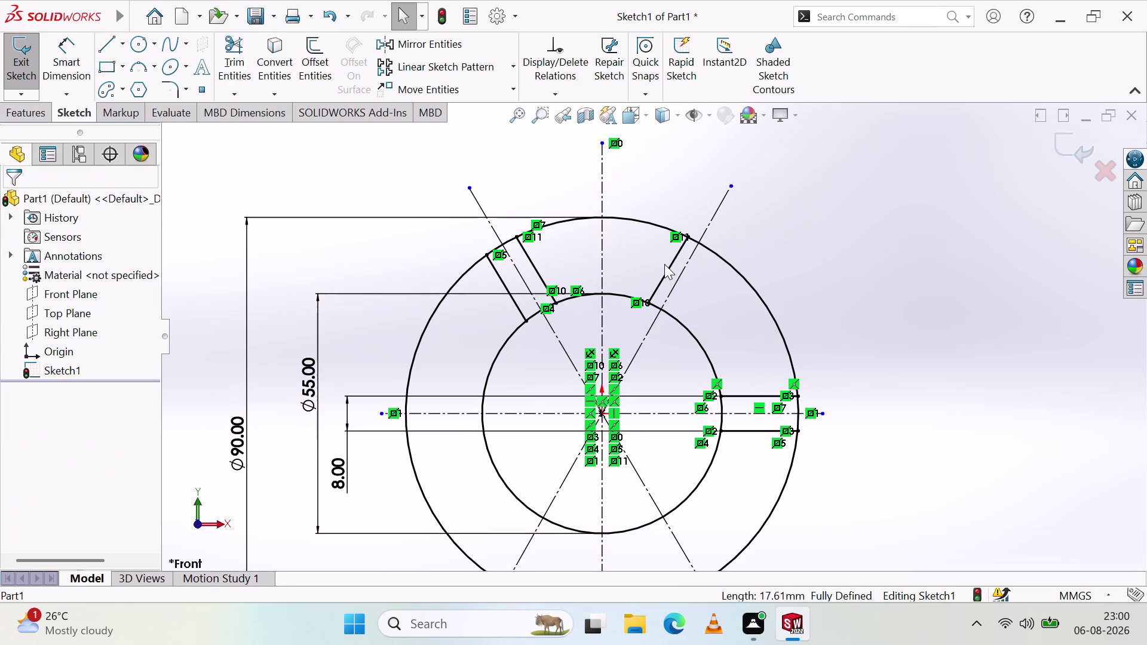
click(669, 267)
key(Delete)
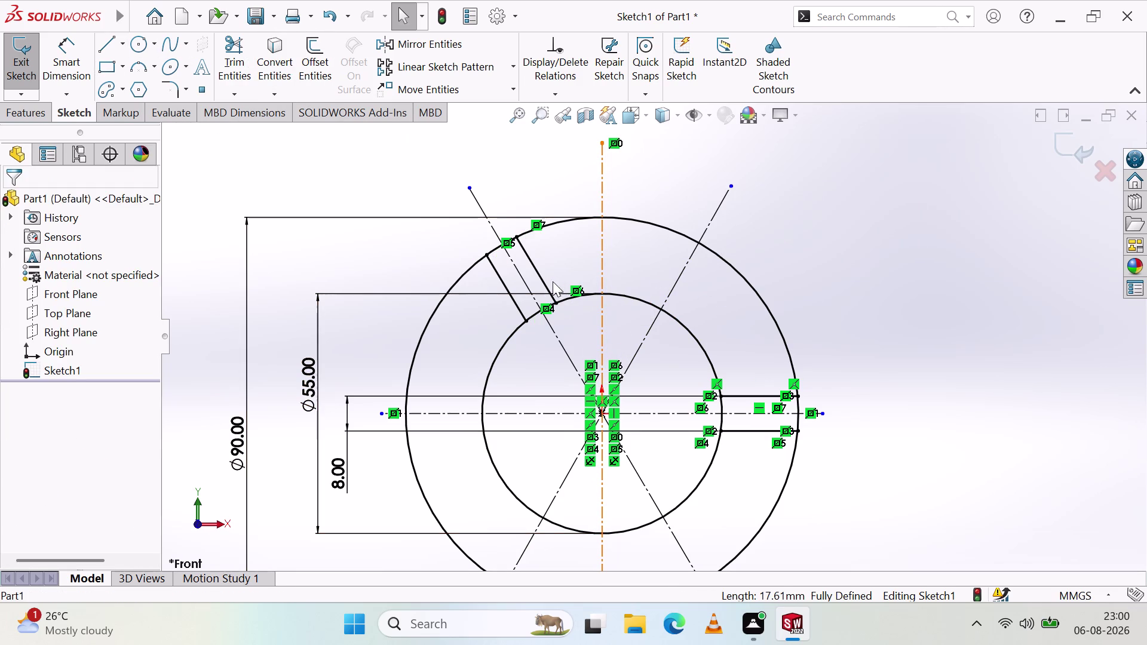
click(533, 261)
key(Delete)
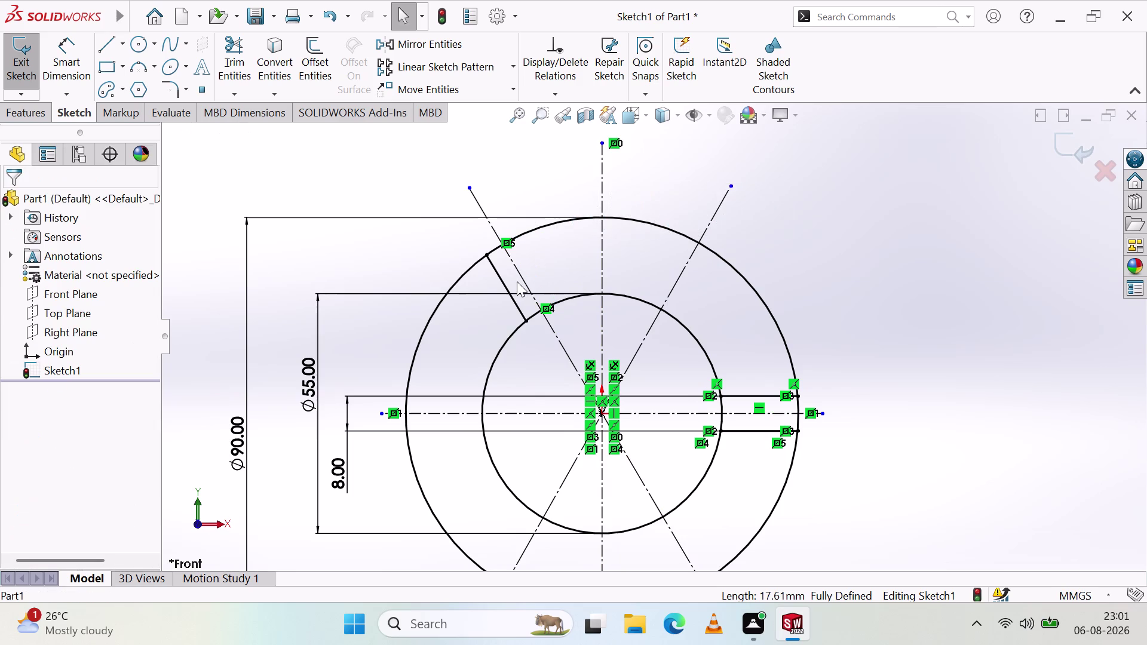
click(514, 304)
key(Delete)
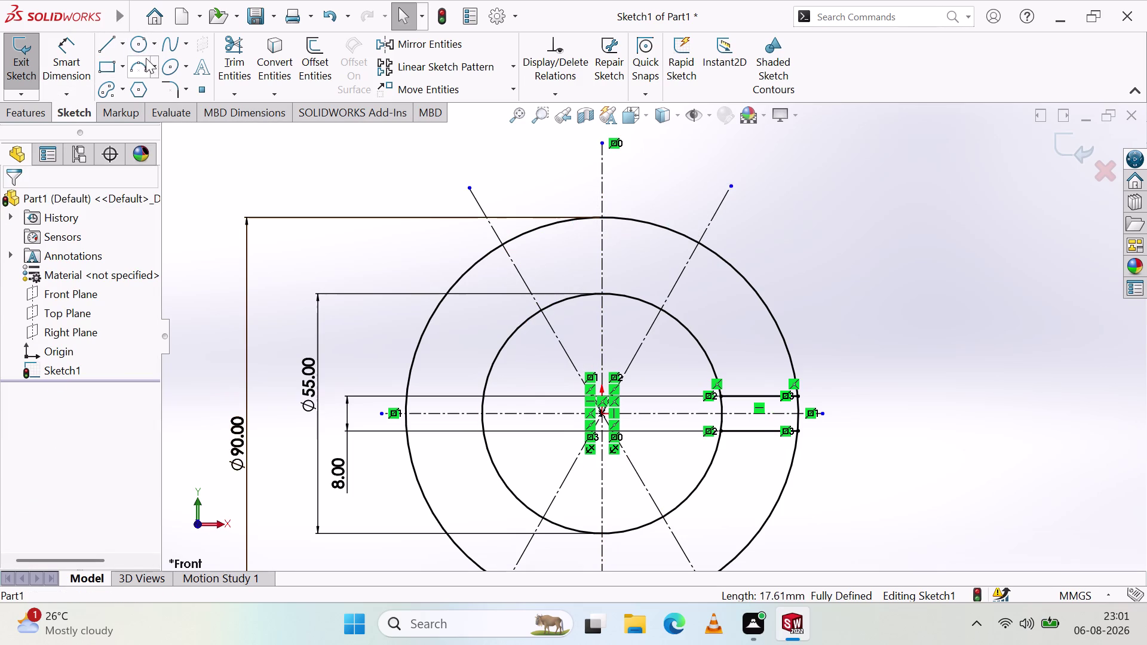
click(70, 50)
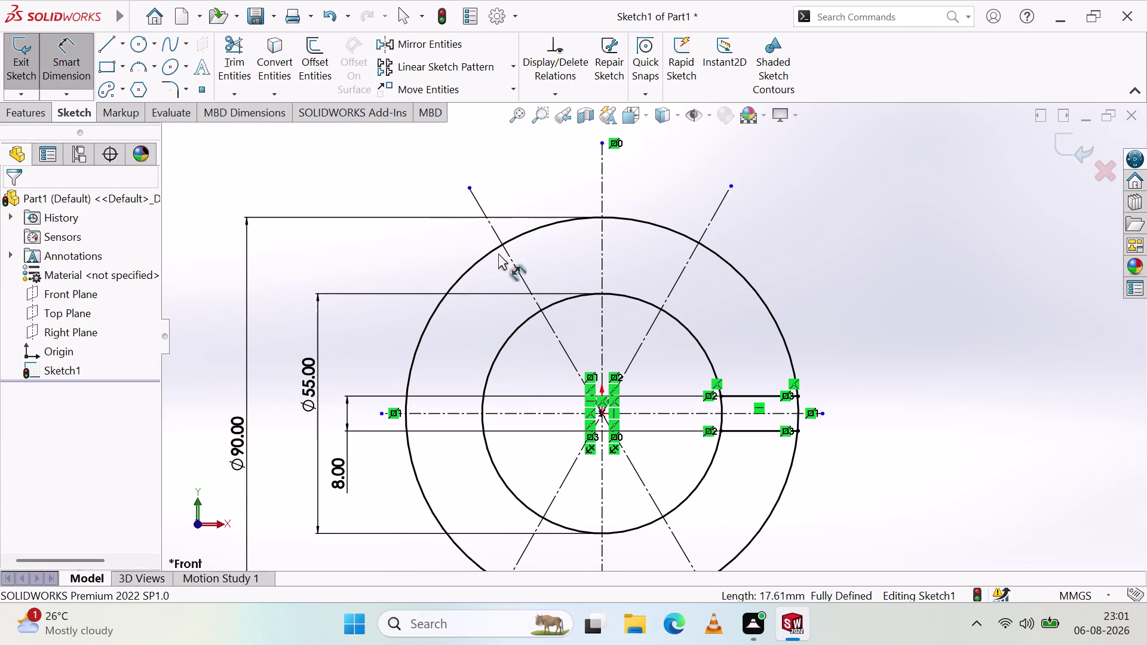
click(517, 268)
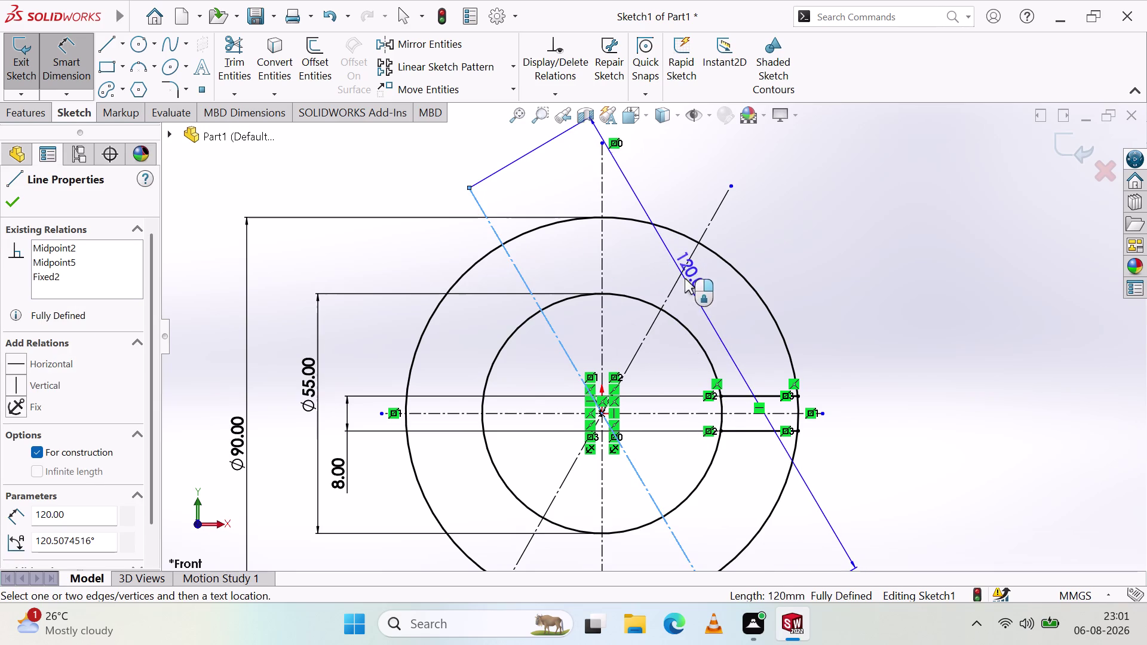
click(680, 274)
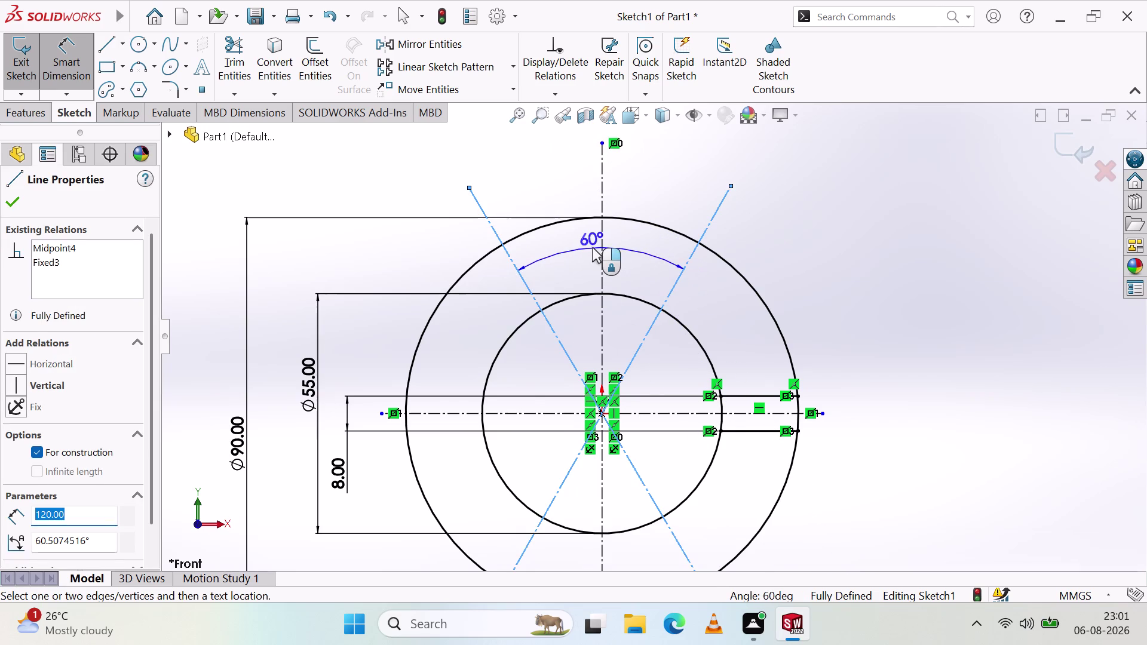
key(Escape)
key(Escape)
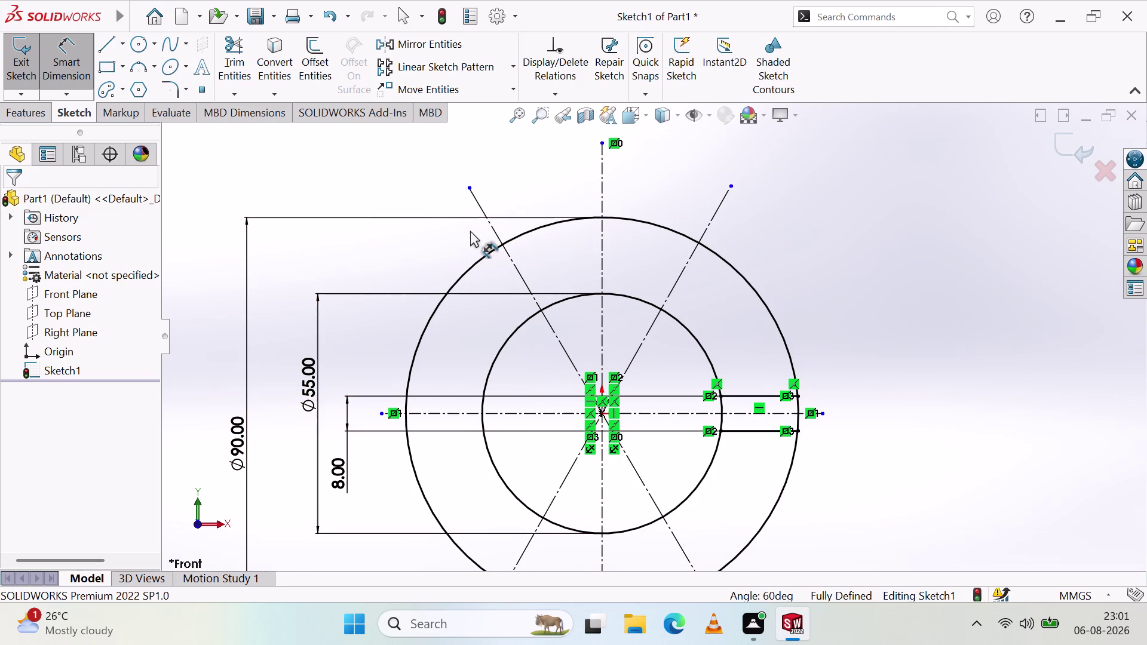
key(Escape)
key(Escape)
Begin mirroring Line5 and Line6 about the vertical centreline, then cancel the attempt.
key(Escape)
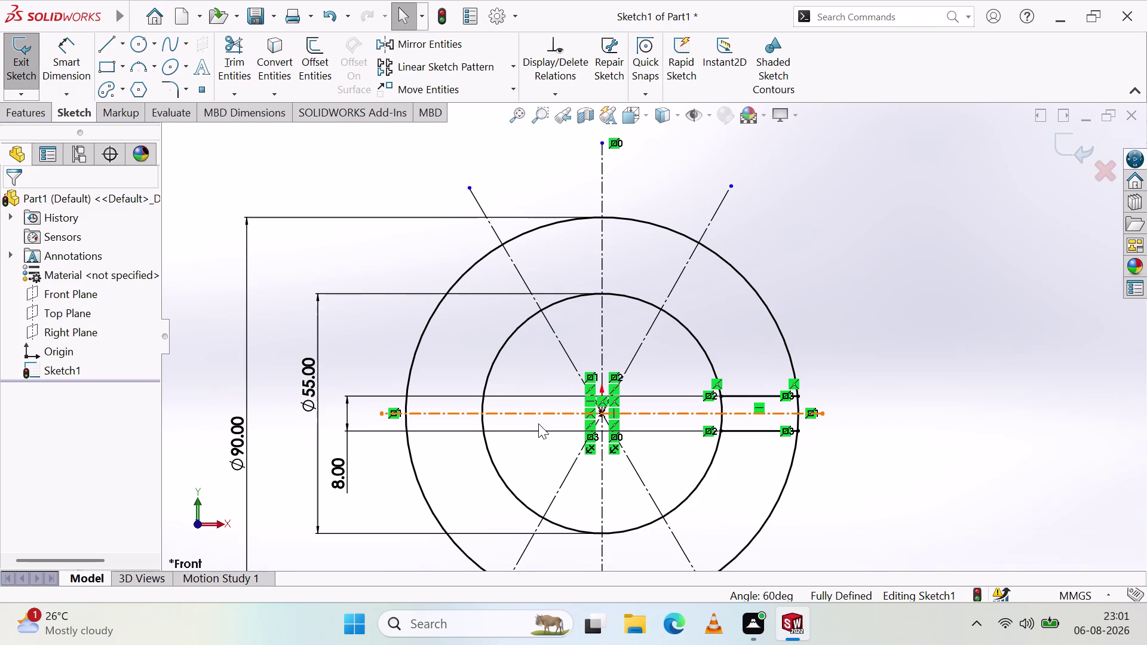
click(753, 396)
click(730, 432)
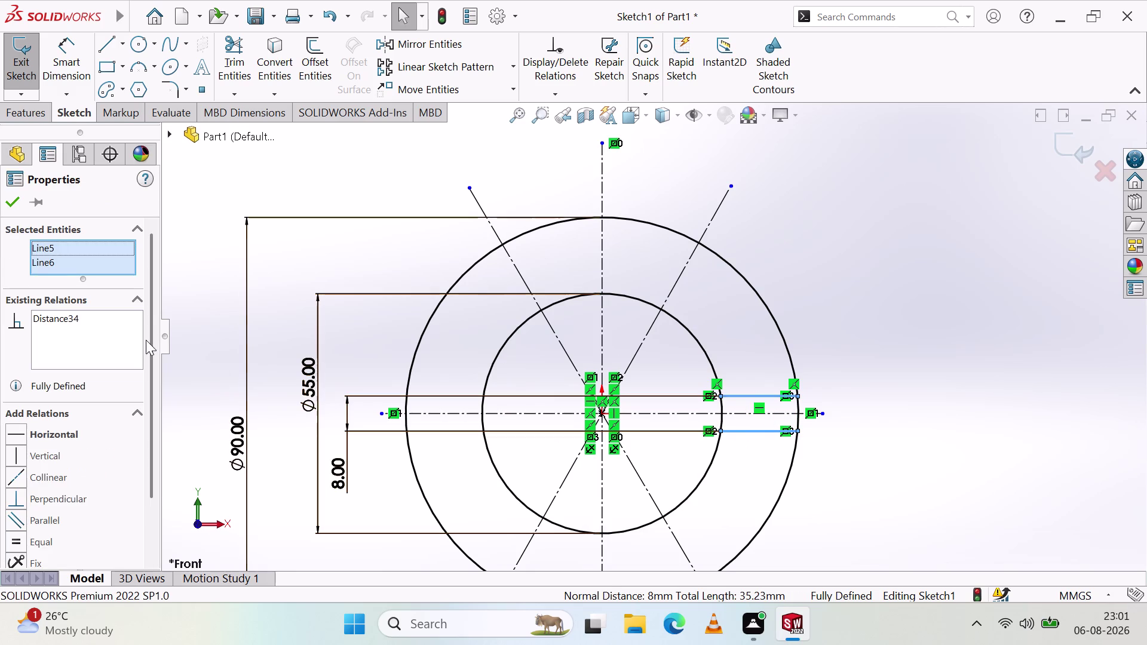
click(462, 45)
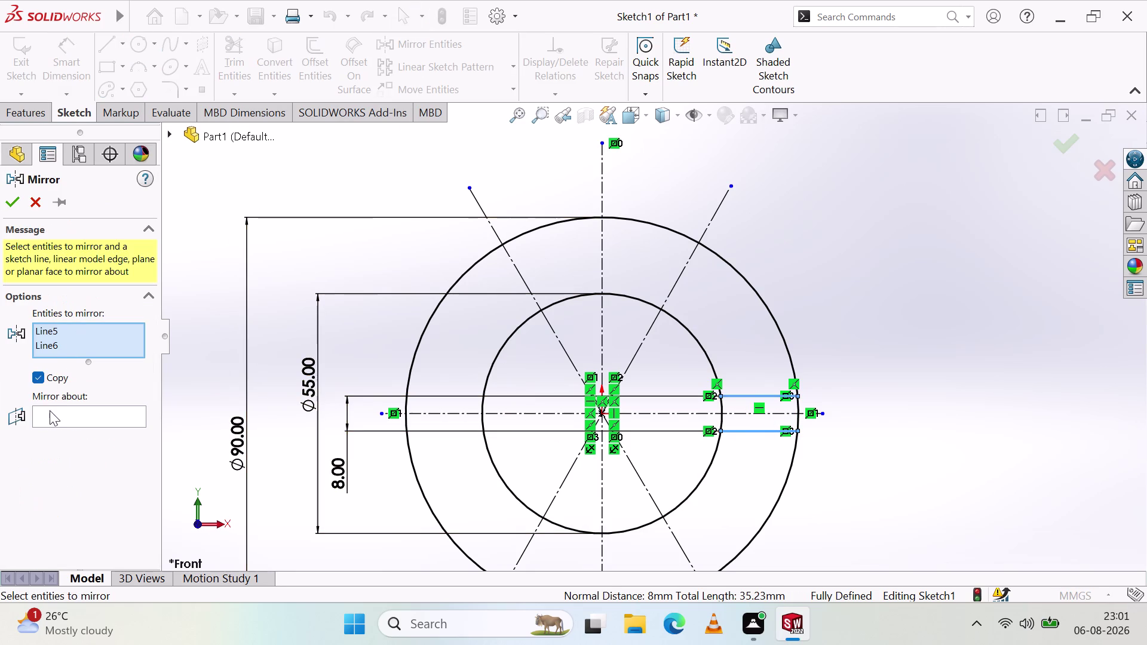
click(49, 412)
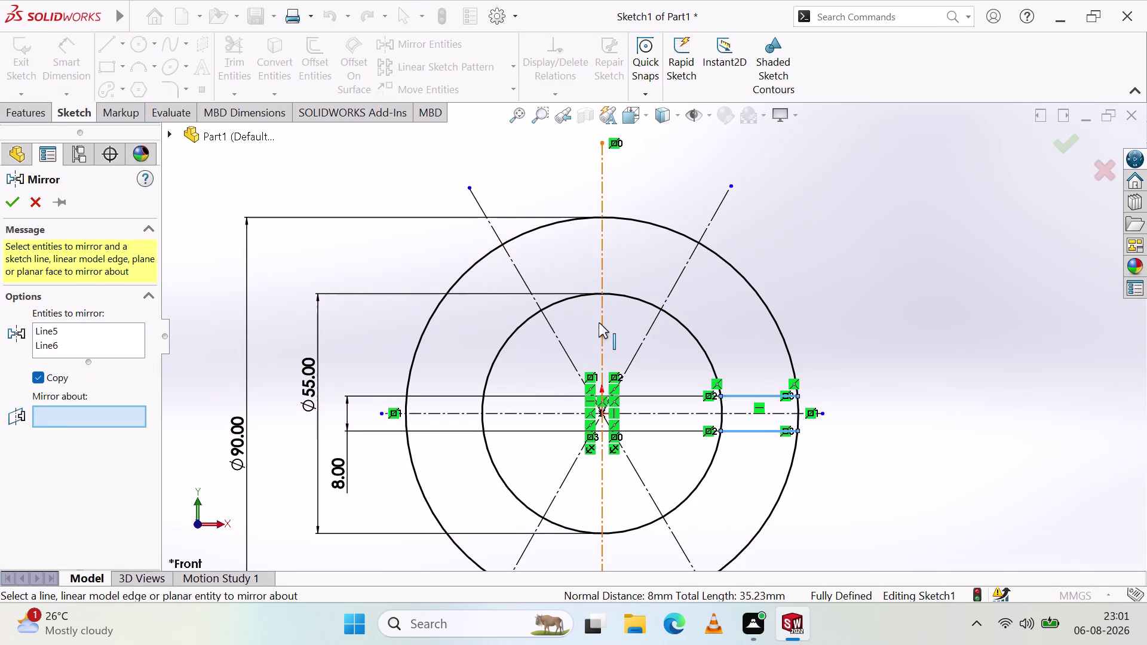
click(601, 319)
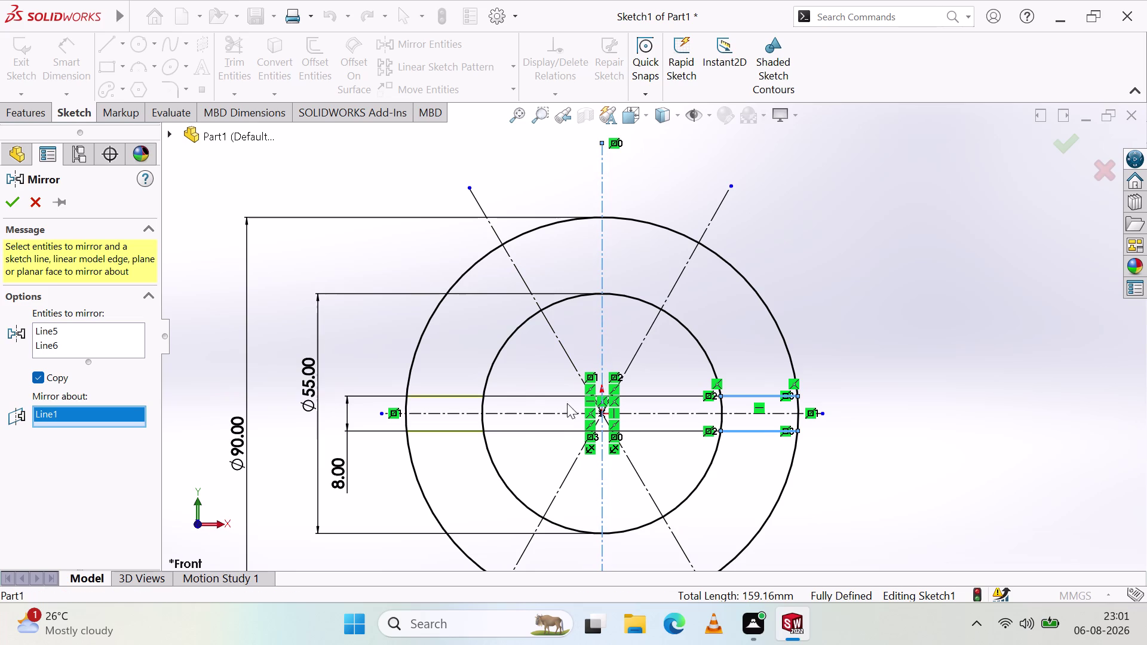
click(600, 493)
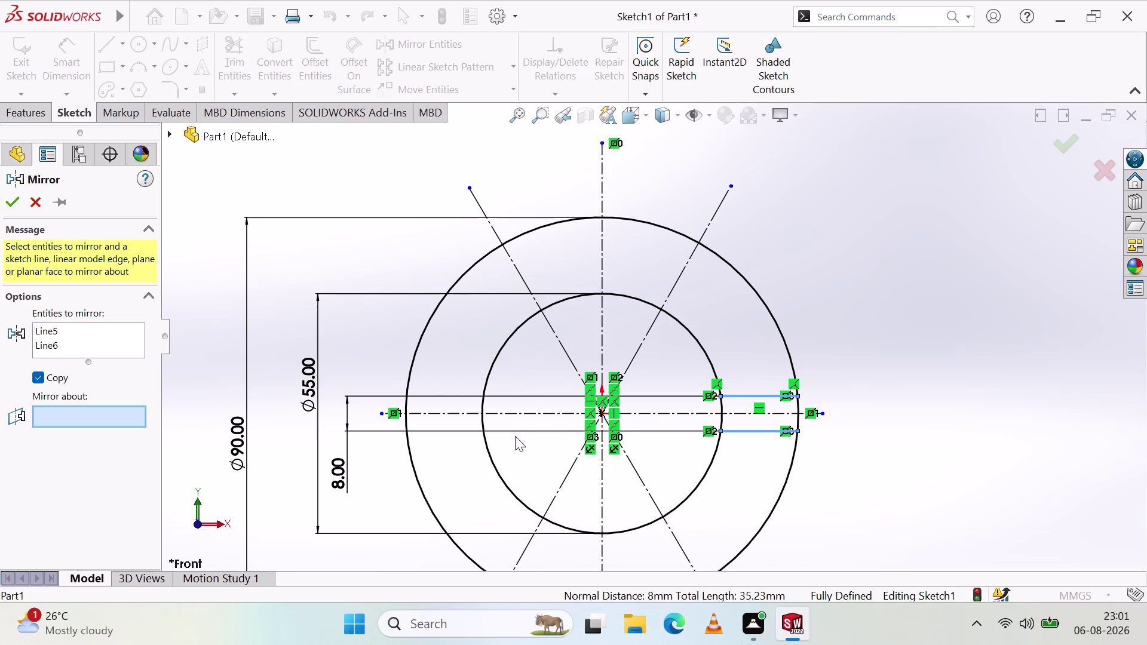
scroll(down, 3)
scroll(up, 3)
scroll(up, 3)
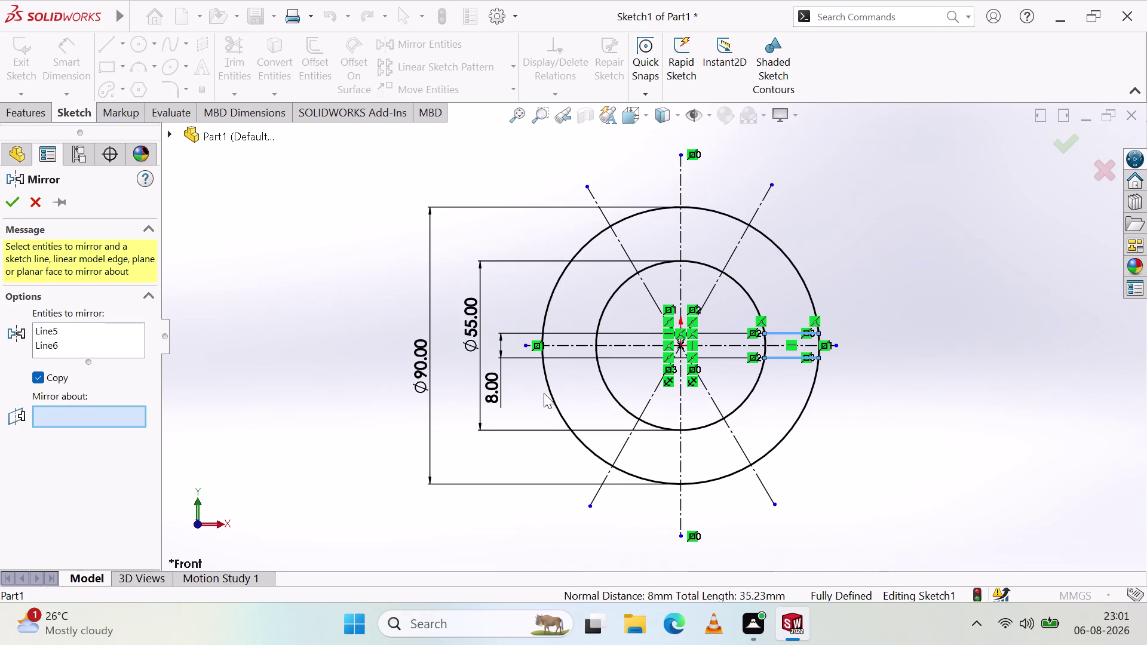
key(Escape)
key(Escape)
key(Escape)
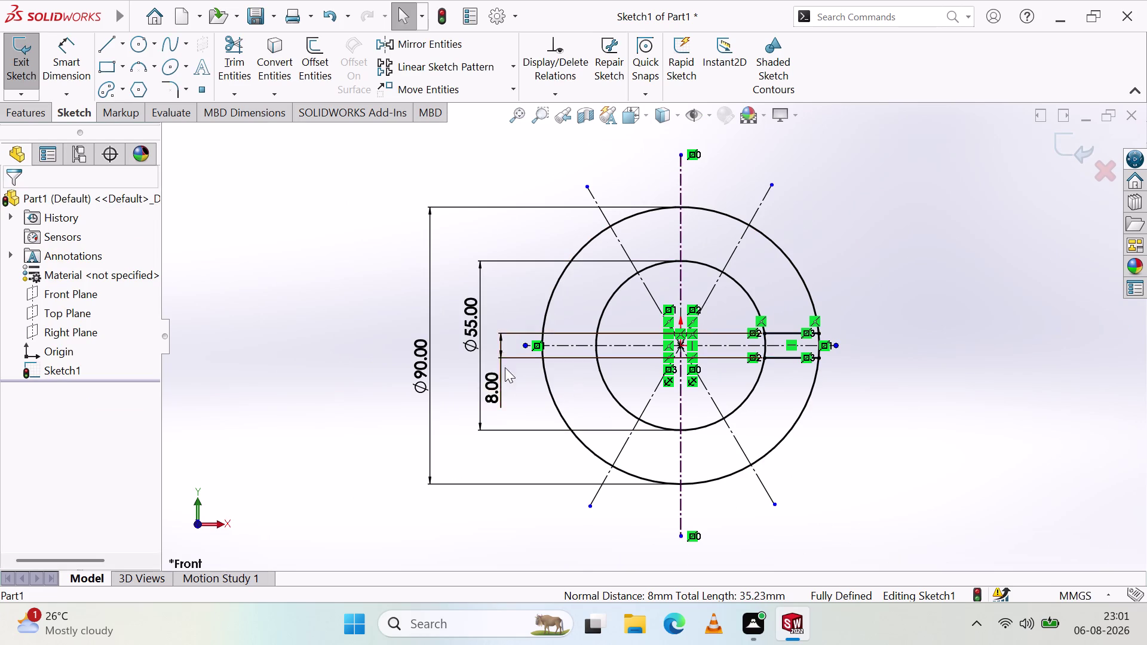
Reposition the 8 mm dimension and mirror both slot lines about vertical centreline Line1.
drag(490, 383, 837, 453)
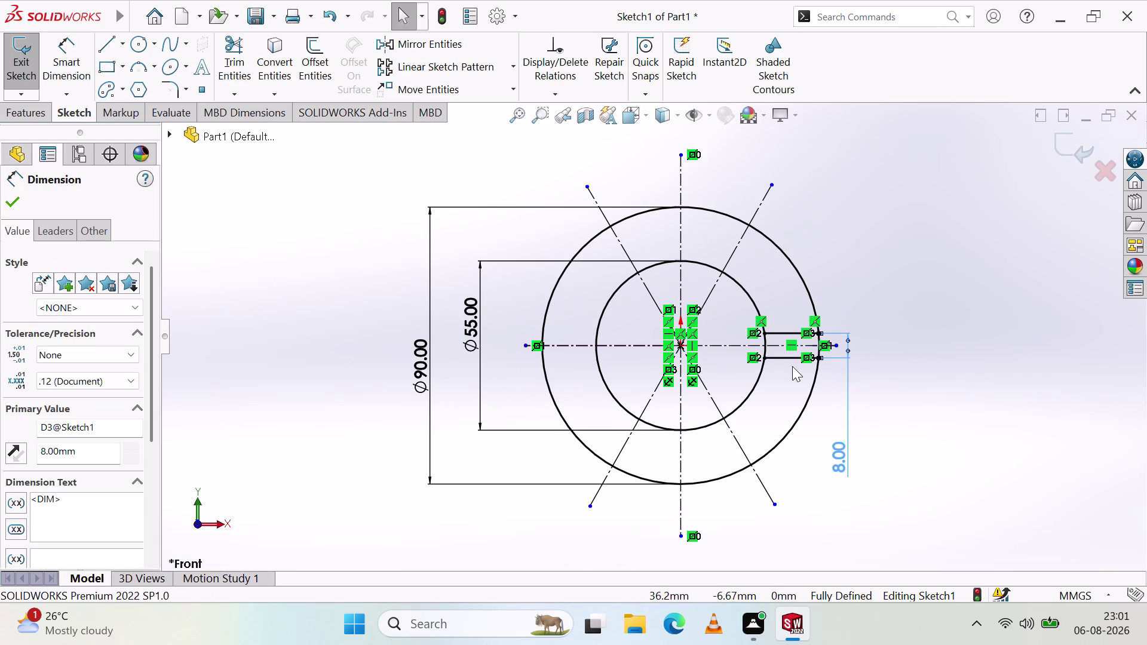
click(775, 450)
click(779, 480)
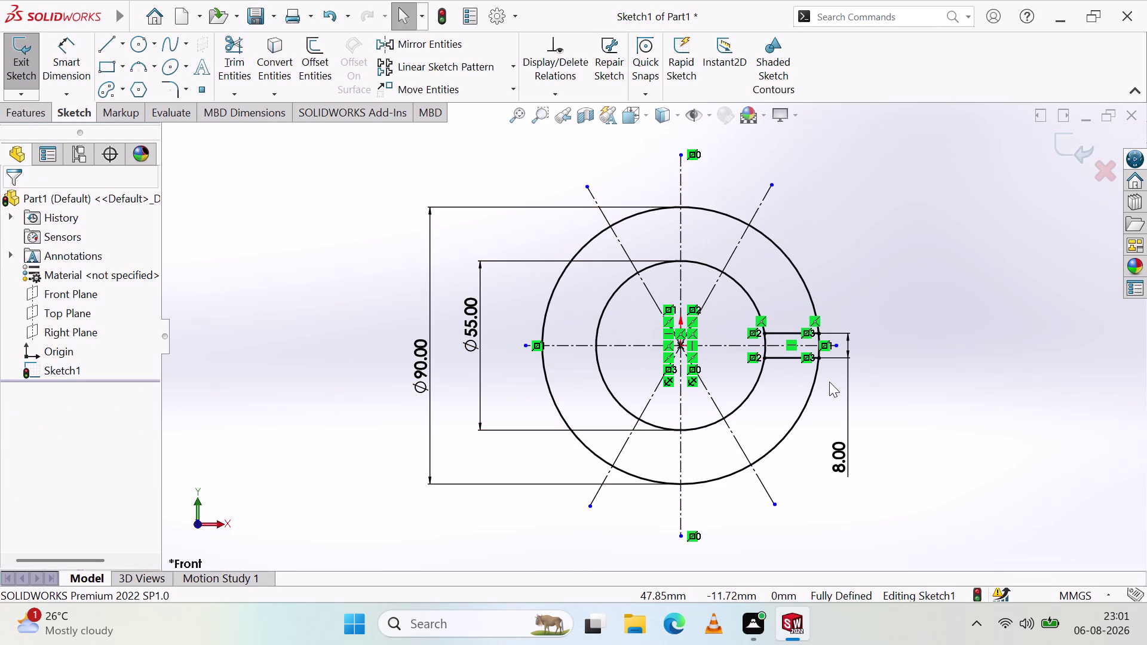
click(792, 332)
click(781, 357)
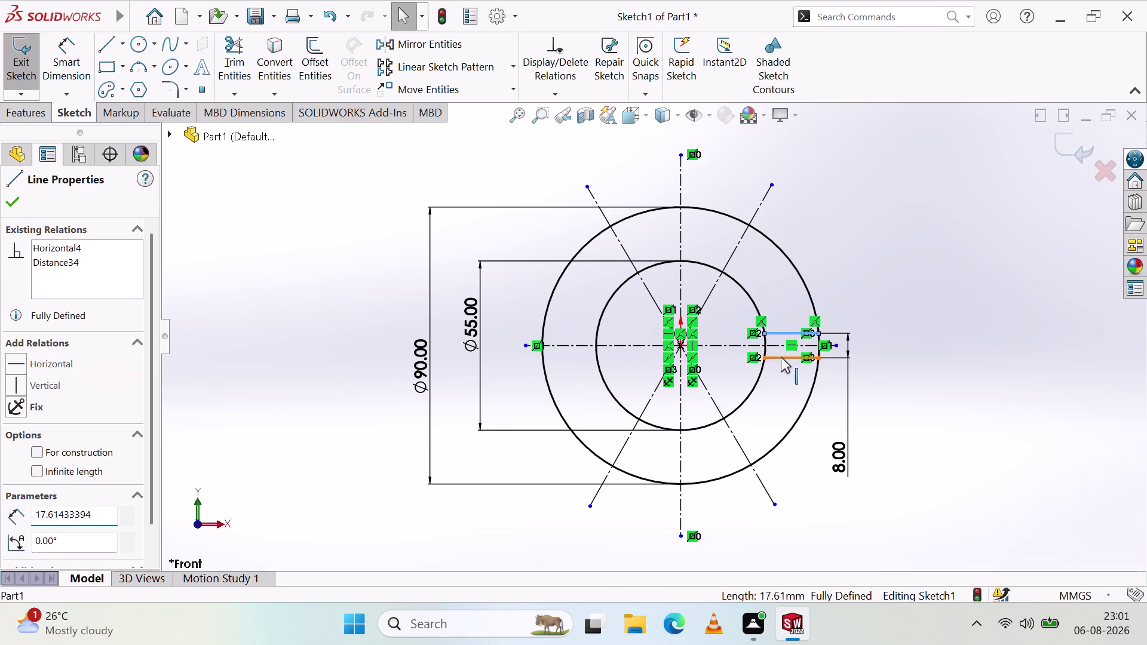
click(437, 39)
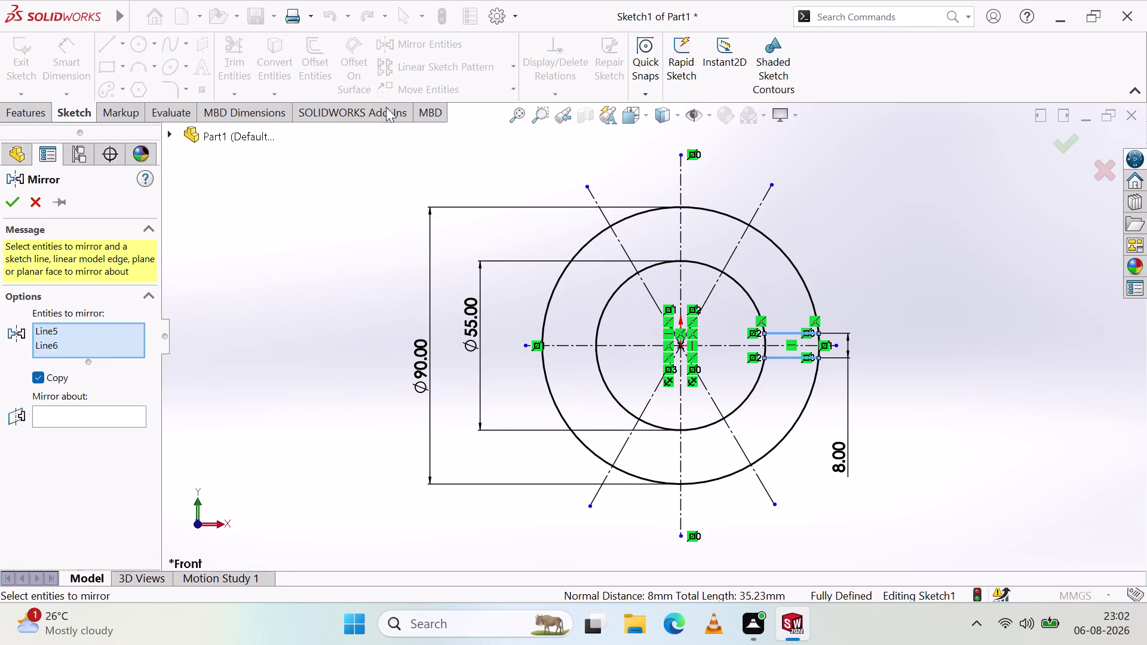
click(72, 417)
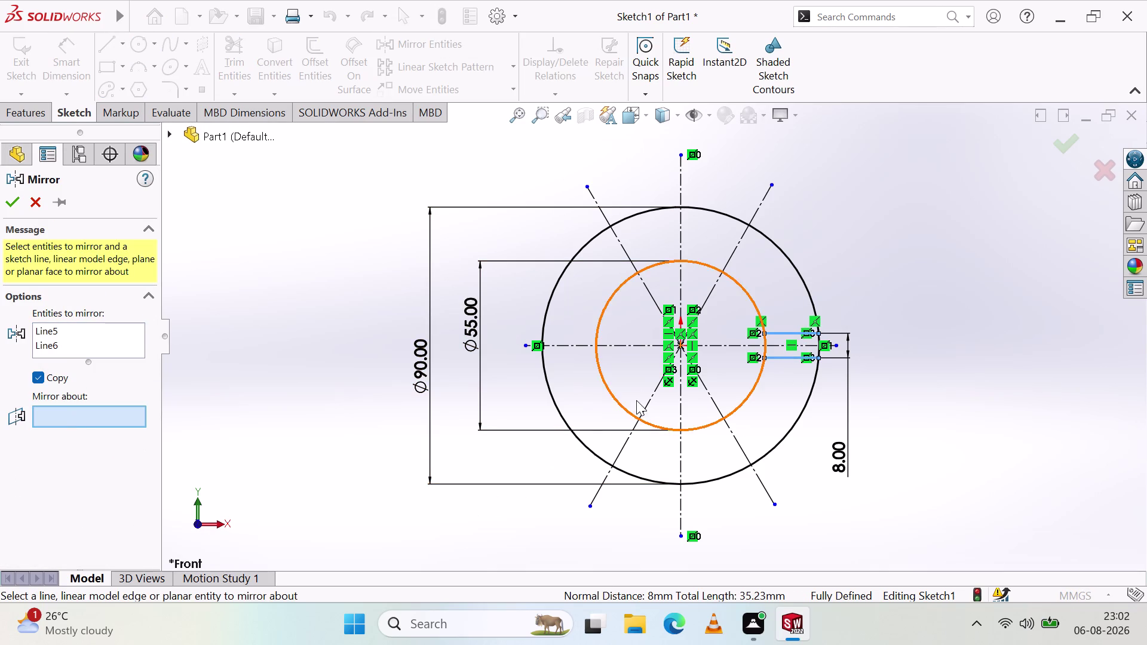
click(682, 282)
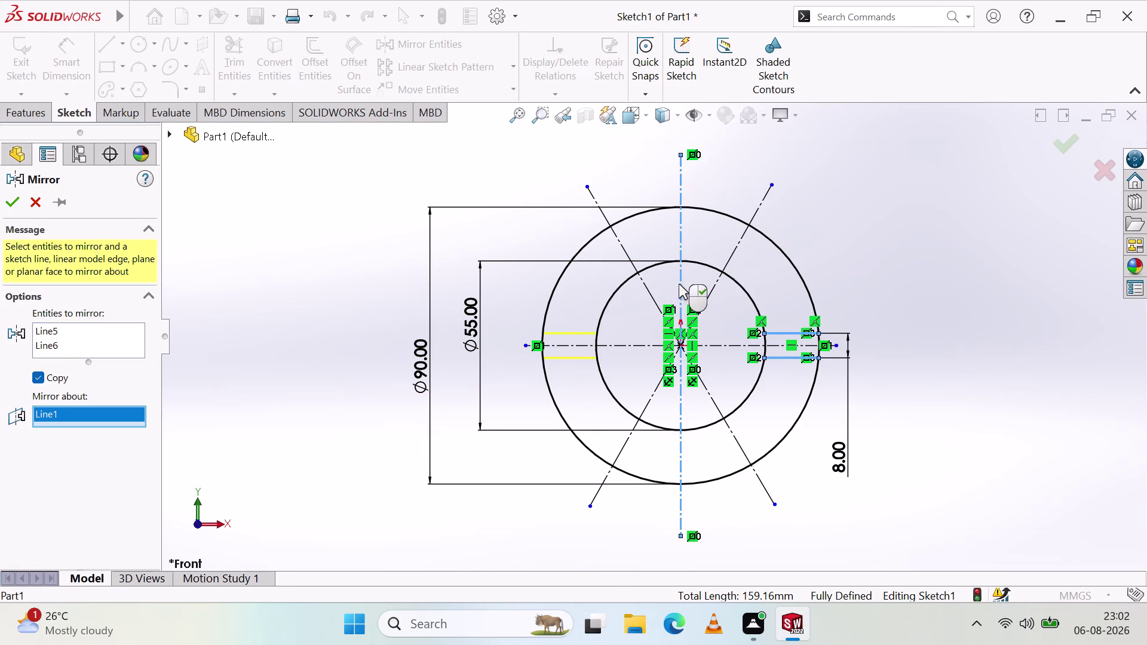
click(11, 209)
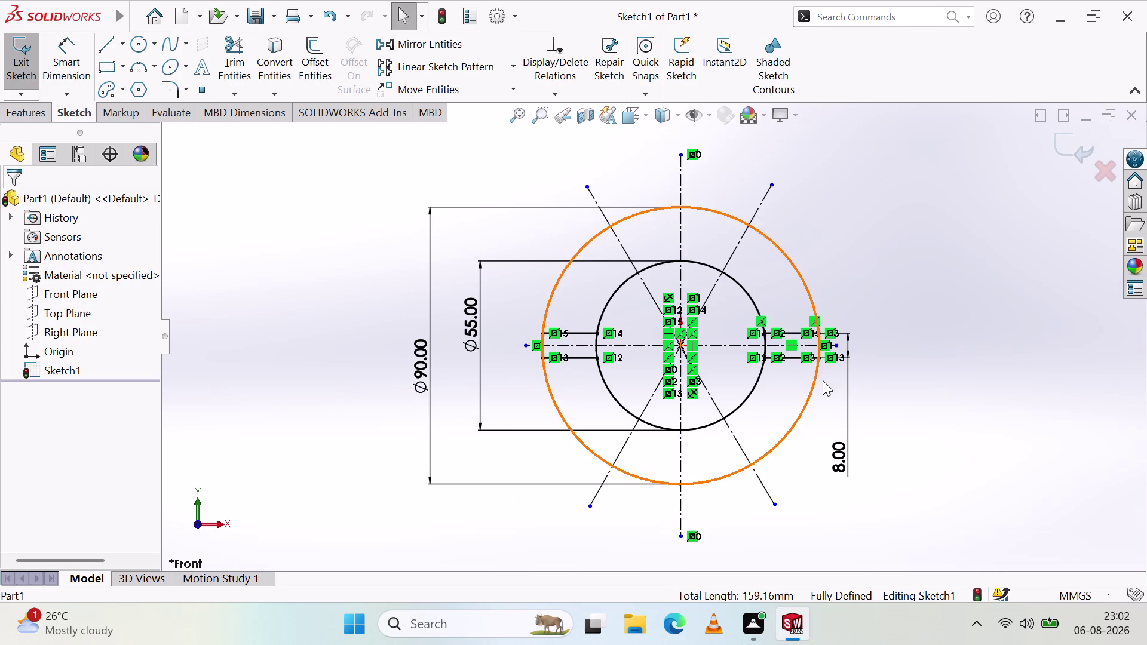
Move the 8 mm dimension beside the new left slot.
drag(840, 467, 886, 297)
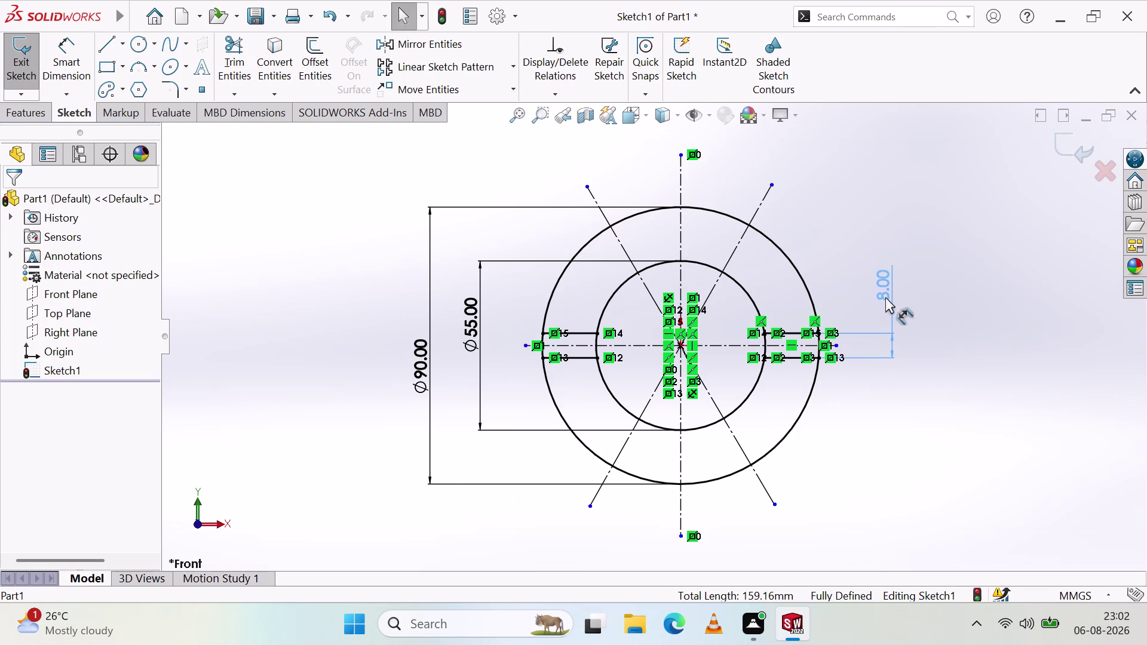
drag(886, 297, 509, 384)
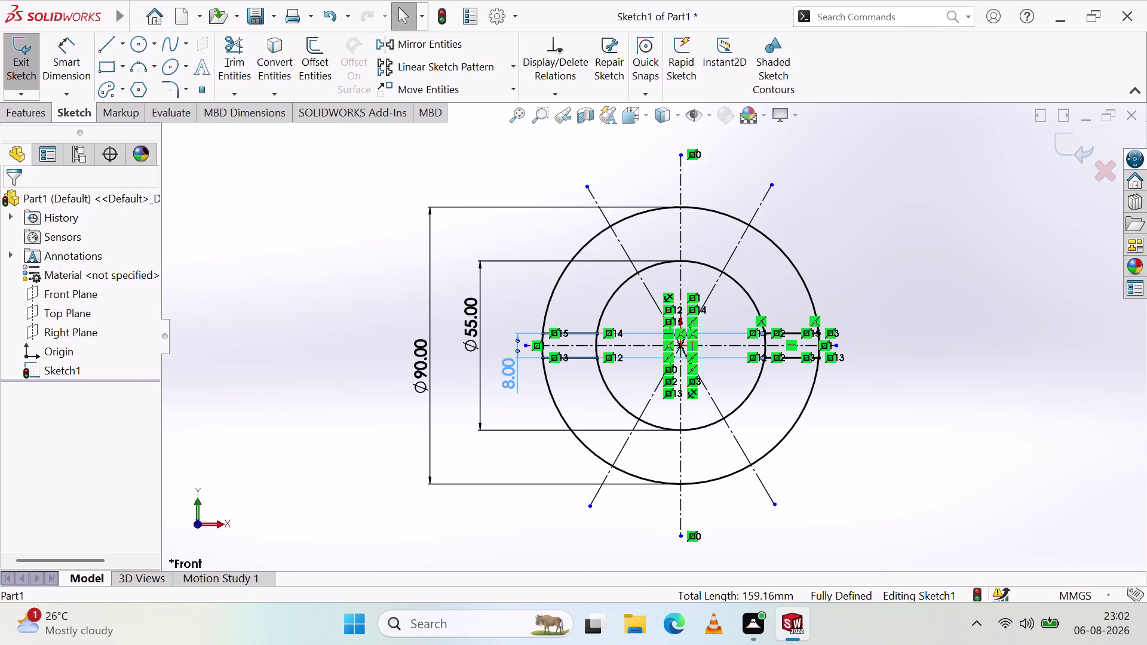
click(501, 420)
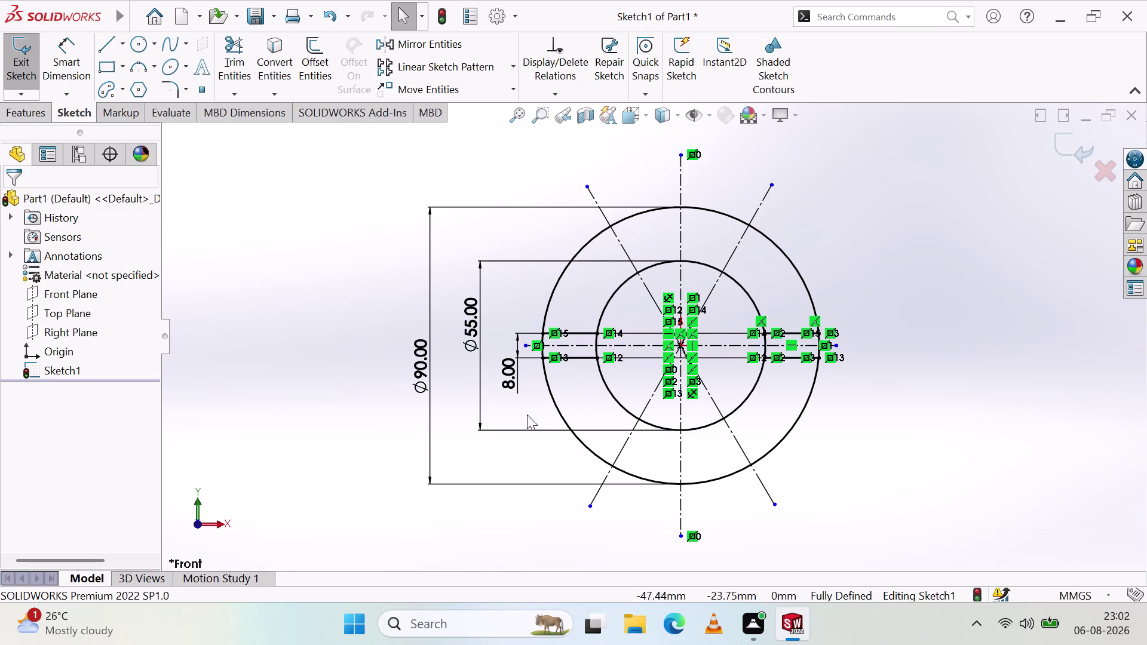
click(112, 49)
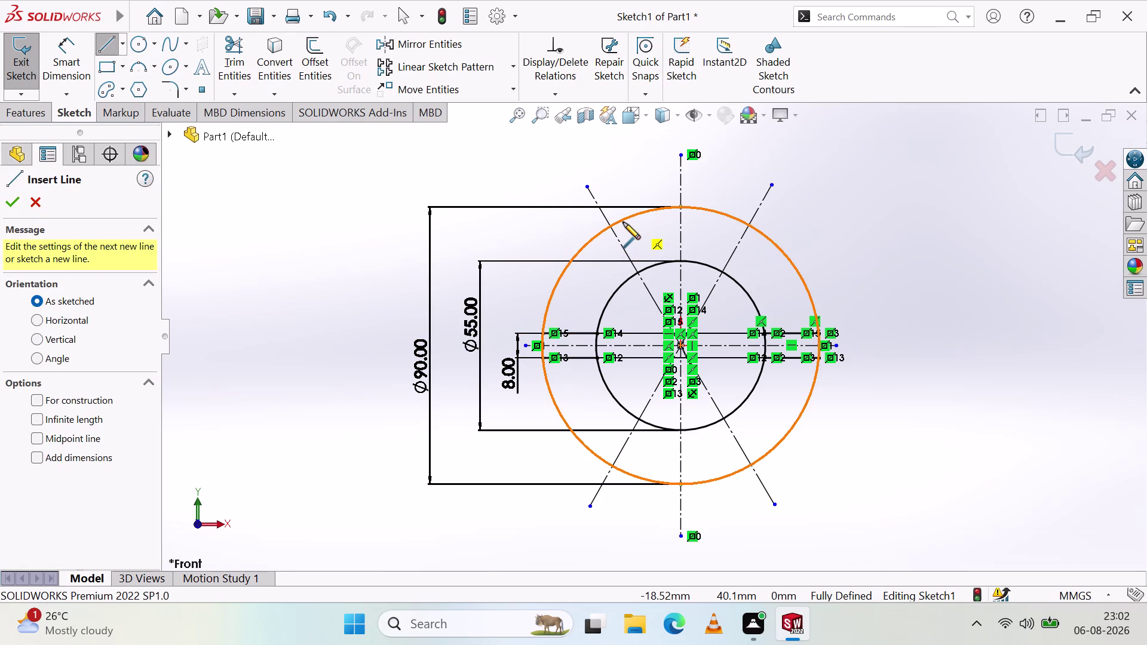
Draw a 17.5 mm line along the upper-left angled centreline, from the Ø55 circle to the Ø90 circle.
click(621, 223)
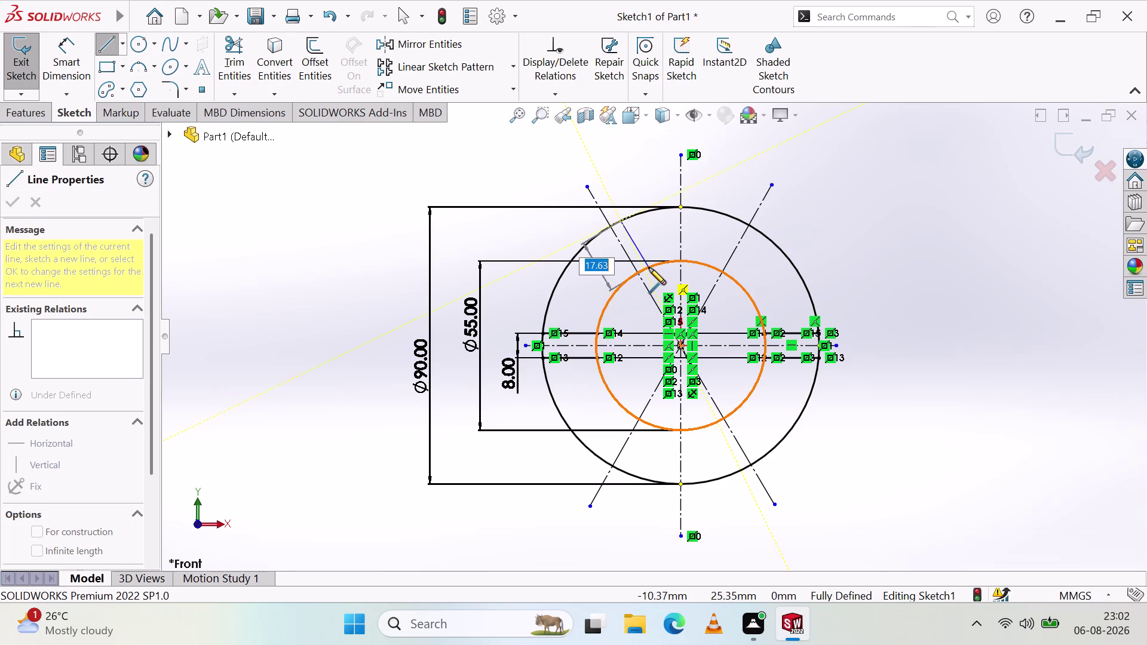
key(Escape)
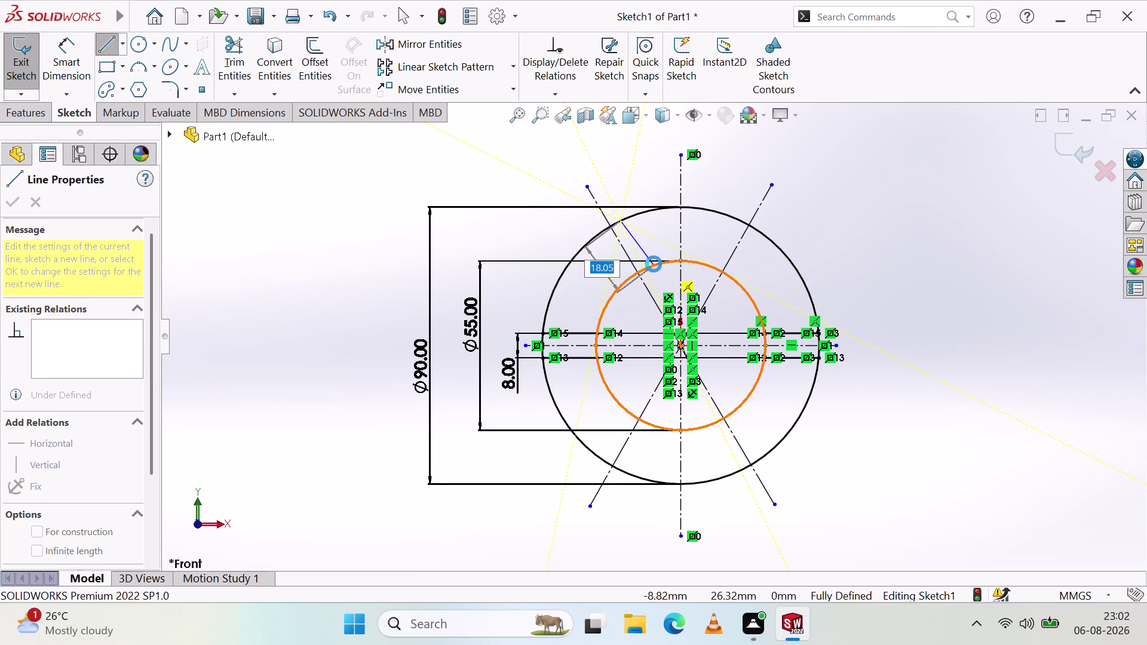
click(106, 51)
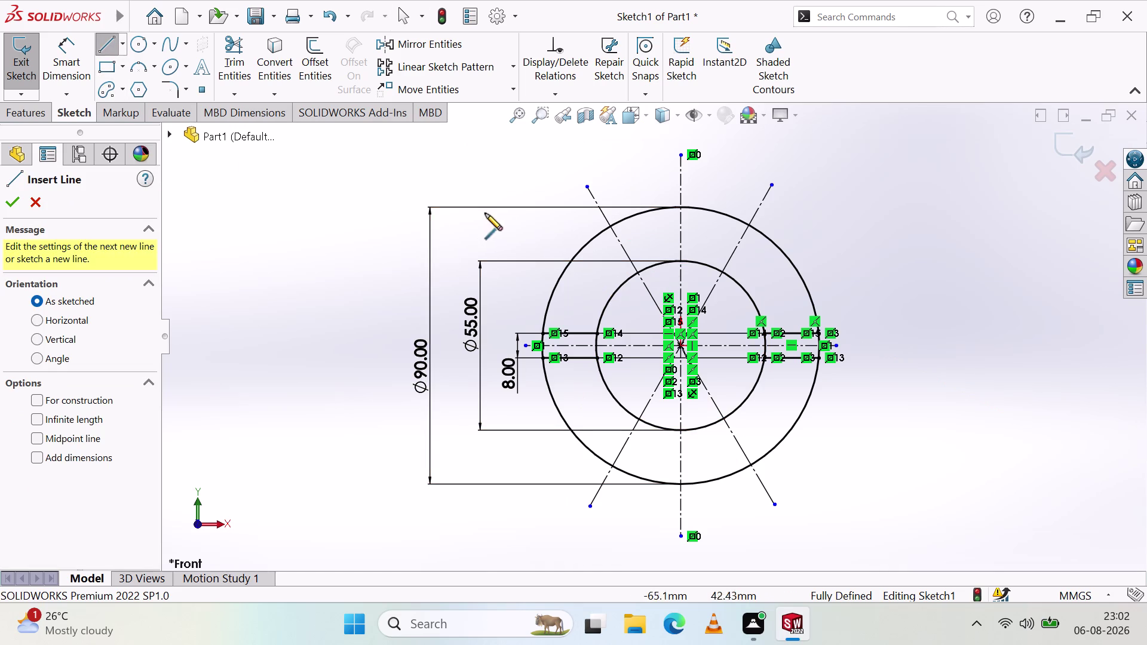
click(628, 219)
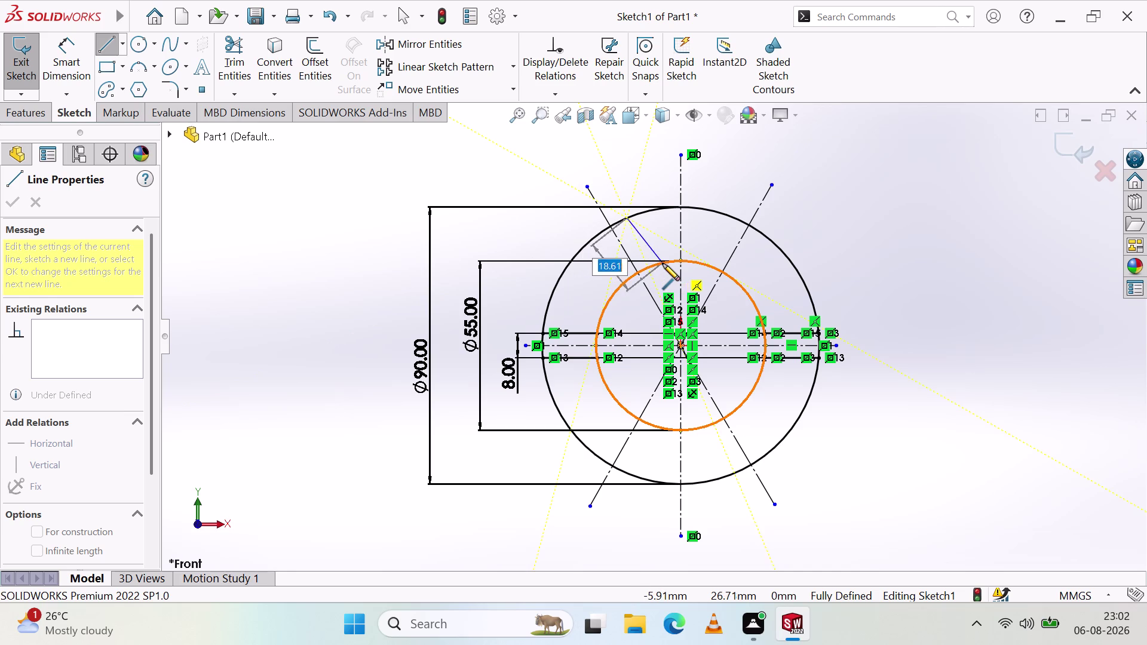
key(Escape)
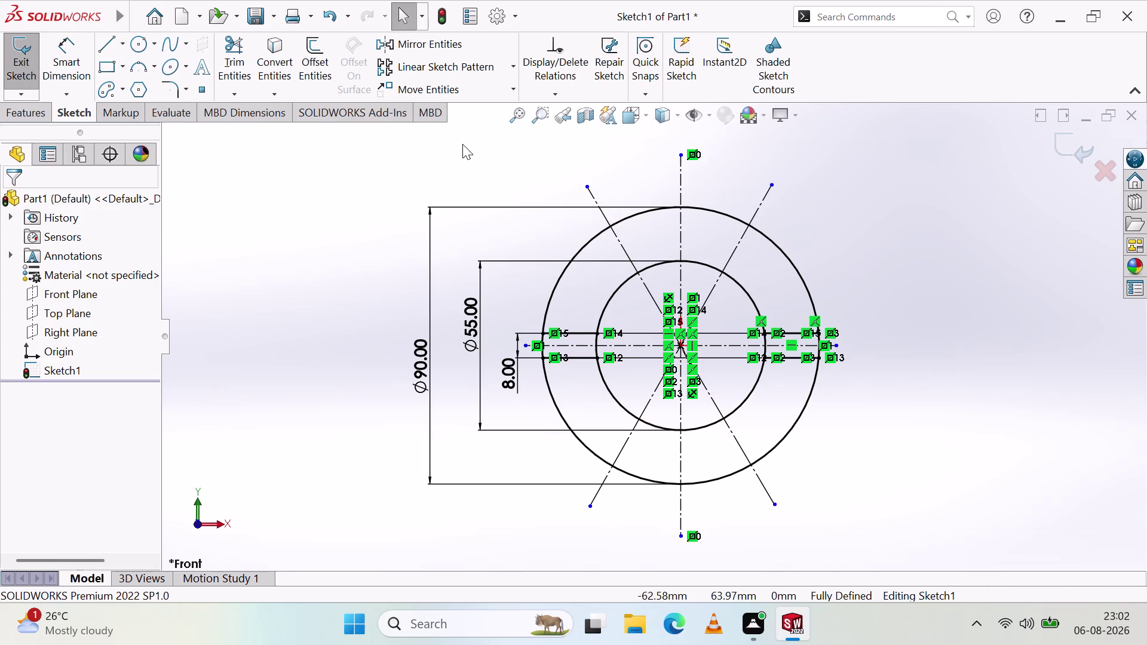
click(109, 42)
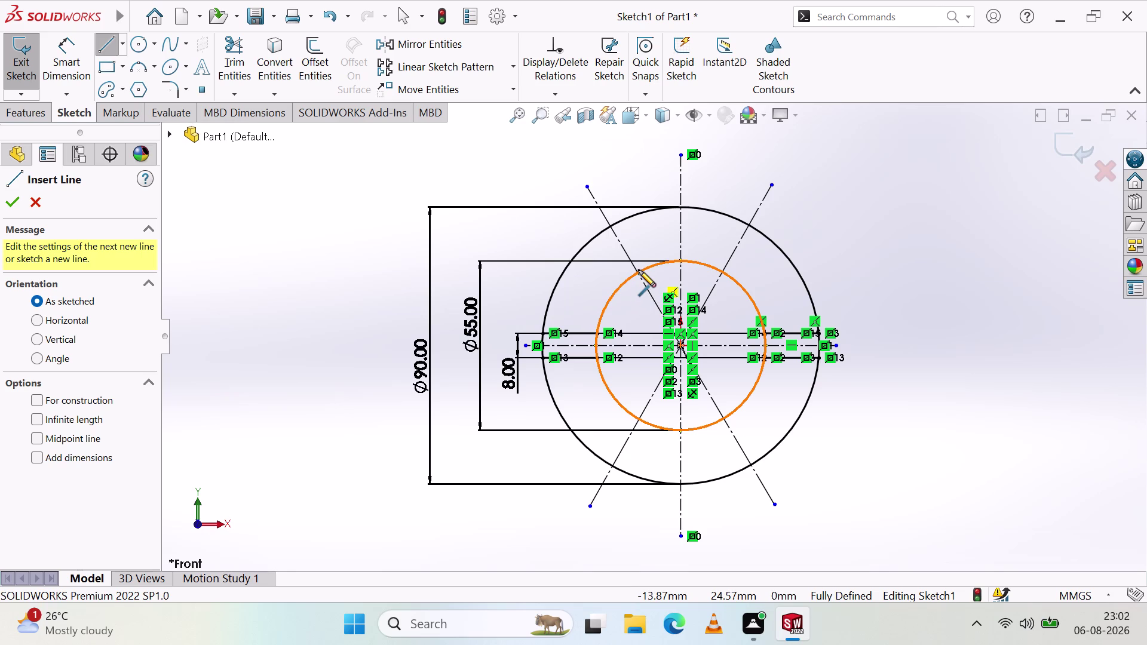
click(639, 273)
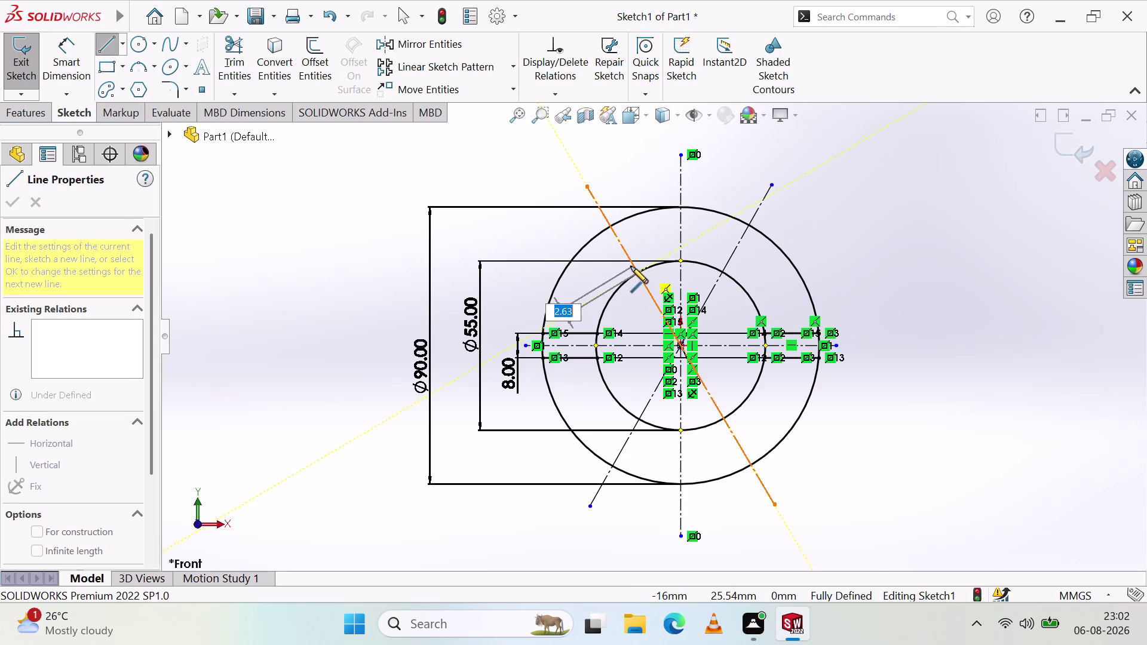
click(612, 226)
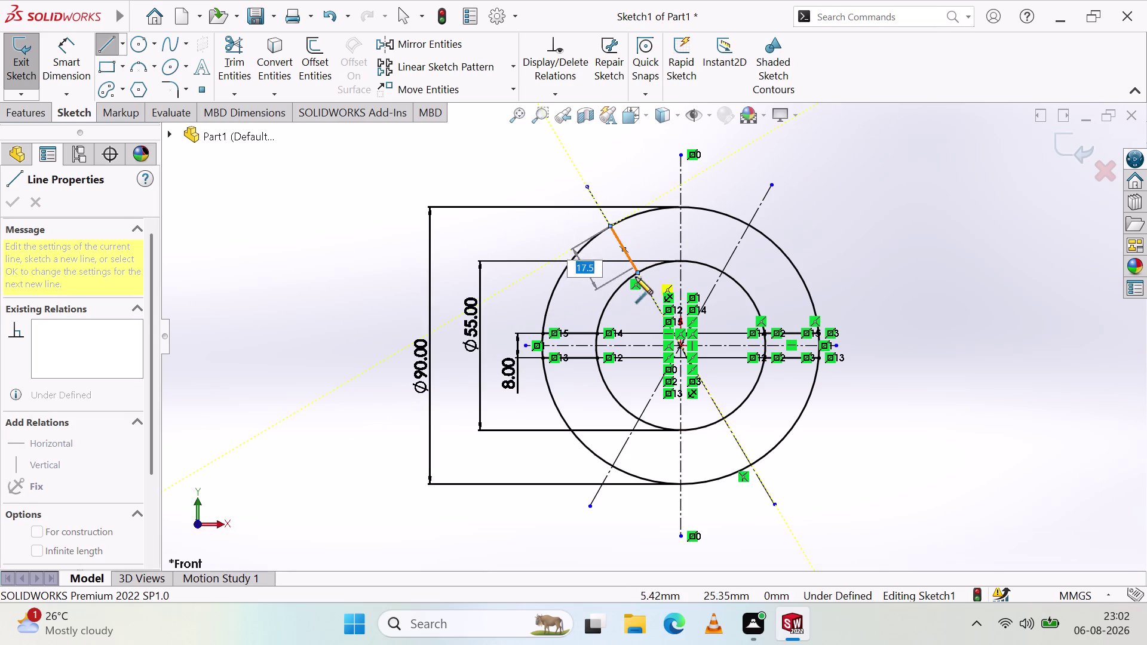
key(Escape)
Select the new angled line and its endpoint on the outer circle to inspect them.
click(564, 299)
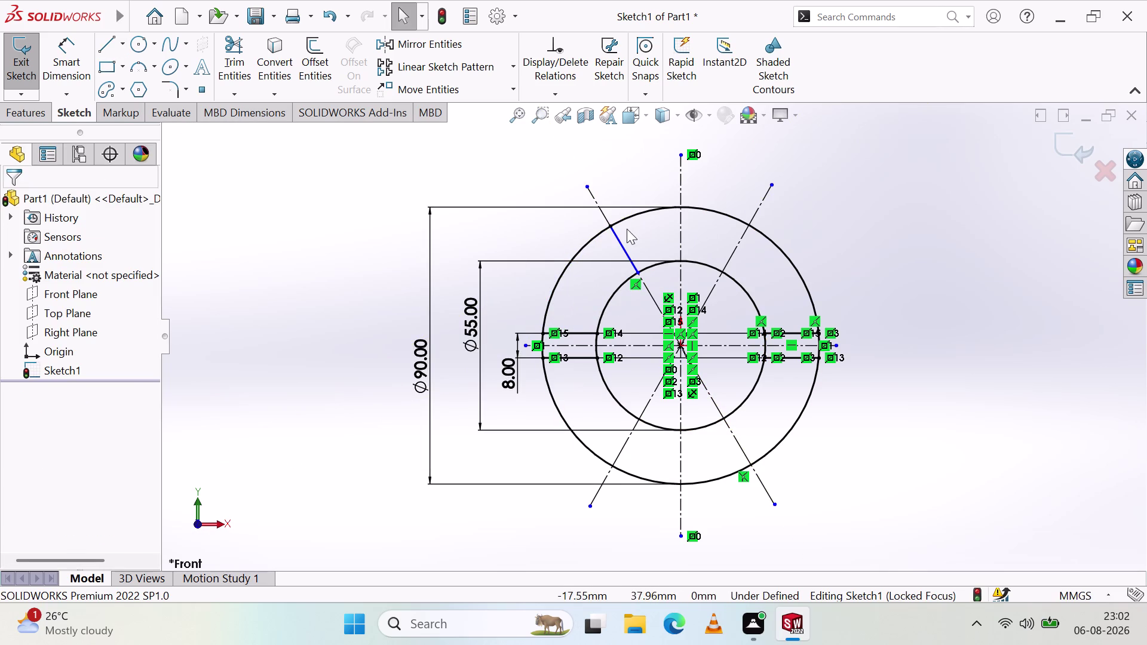
drag(623, 247, 637, 241)
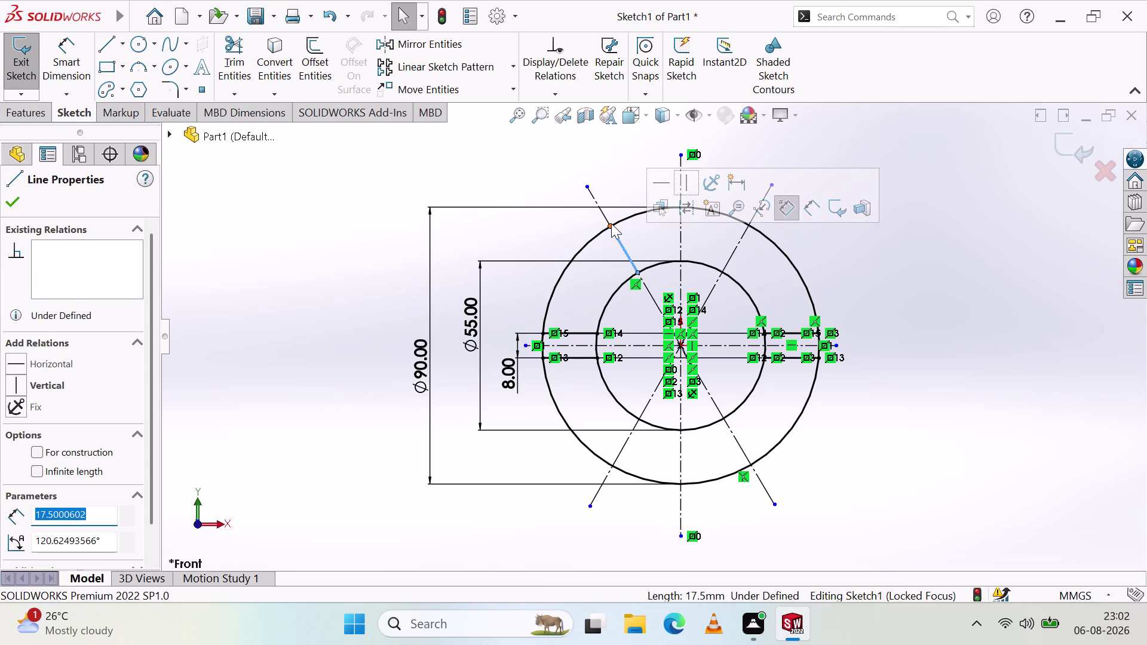
drag(611, 225, 628, 216)
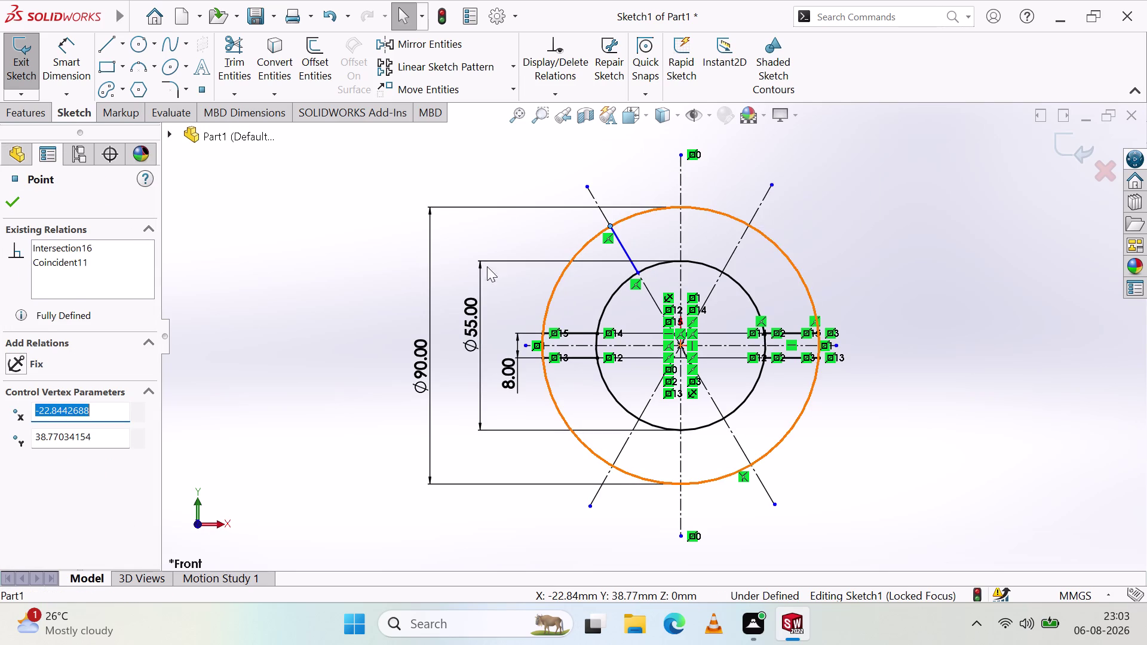
click(435, 236)
key(Escape)
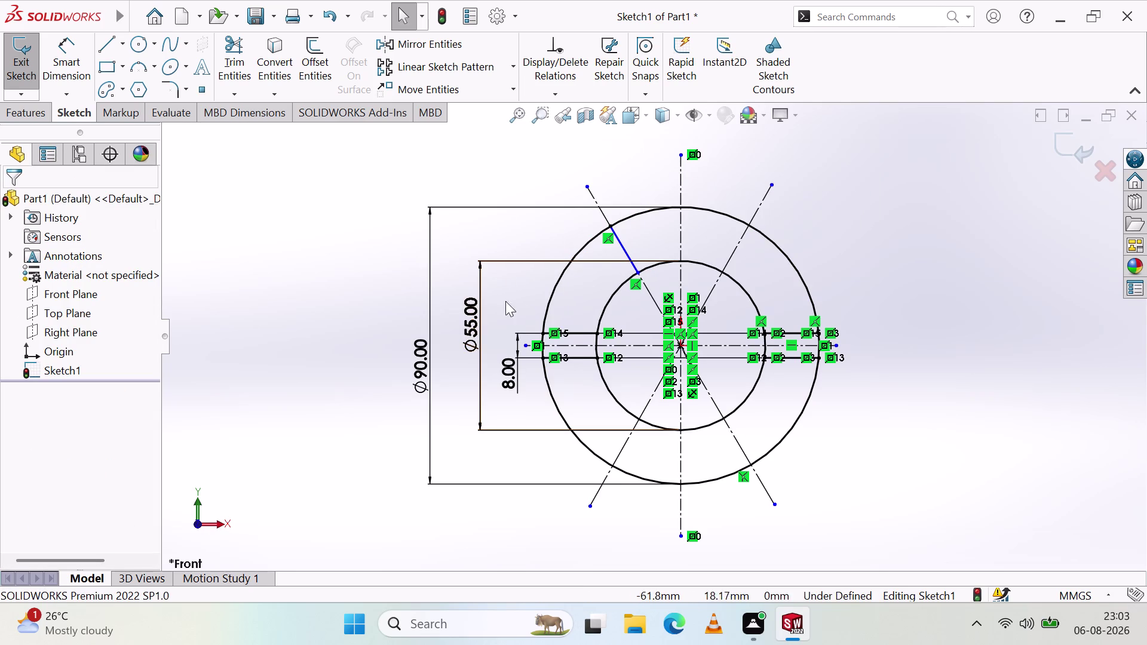
click(525, 305)
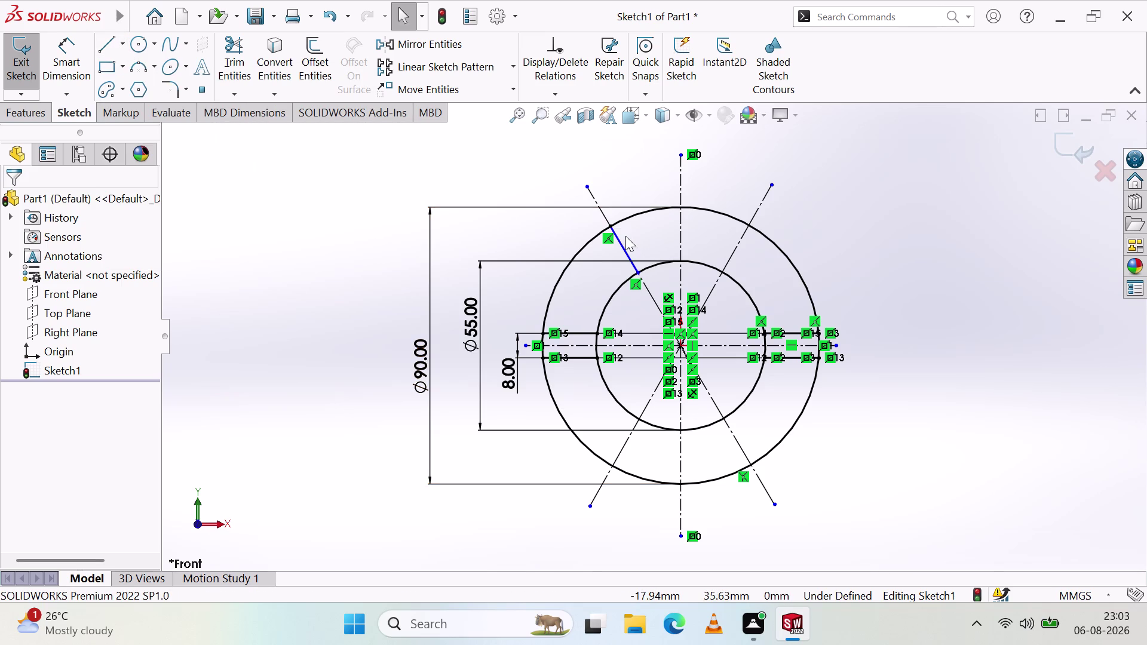
click(625, 251)
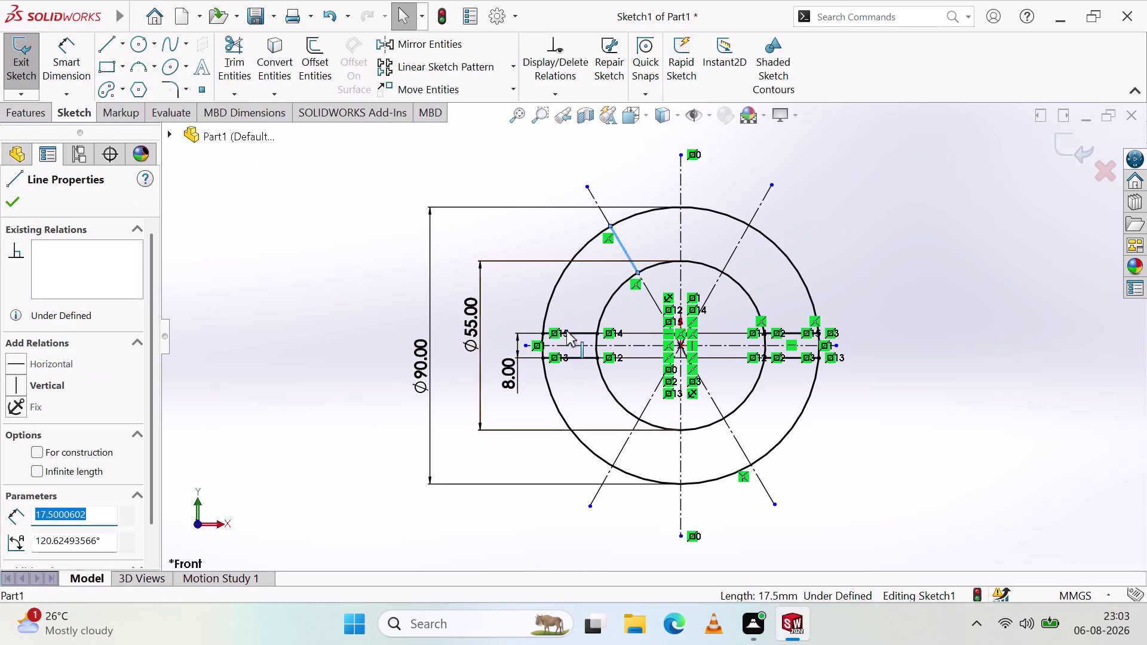
scroll(down, 3)
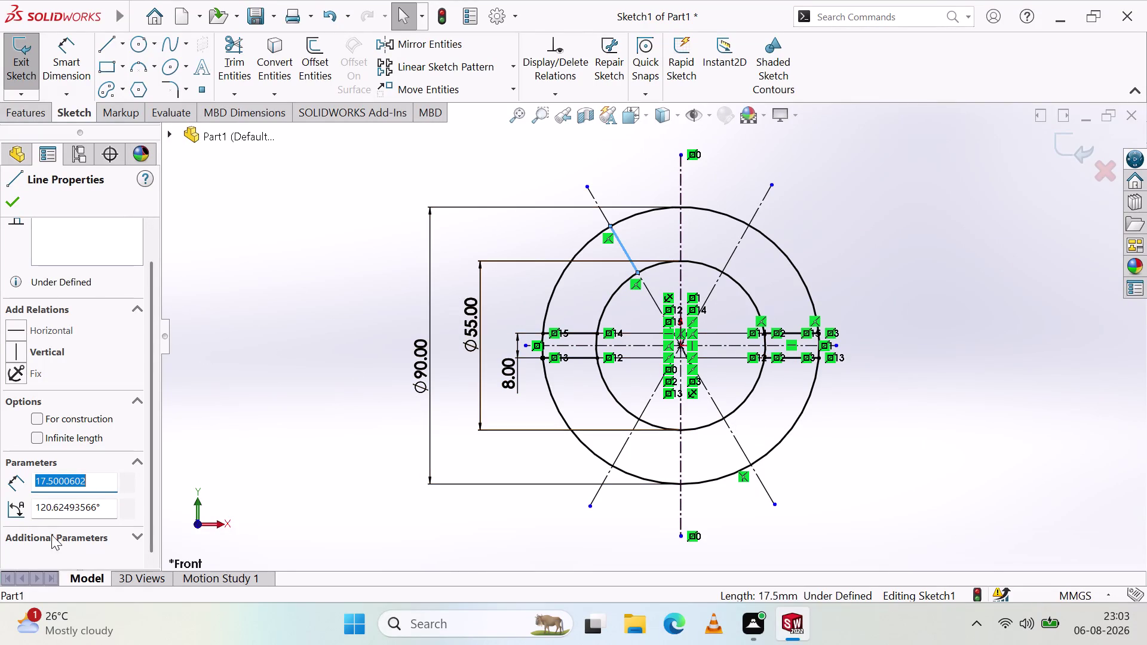
scroll(down, 3)
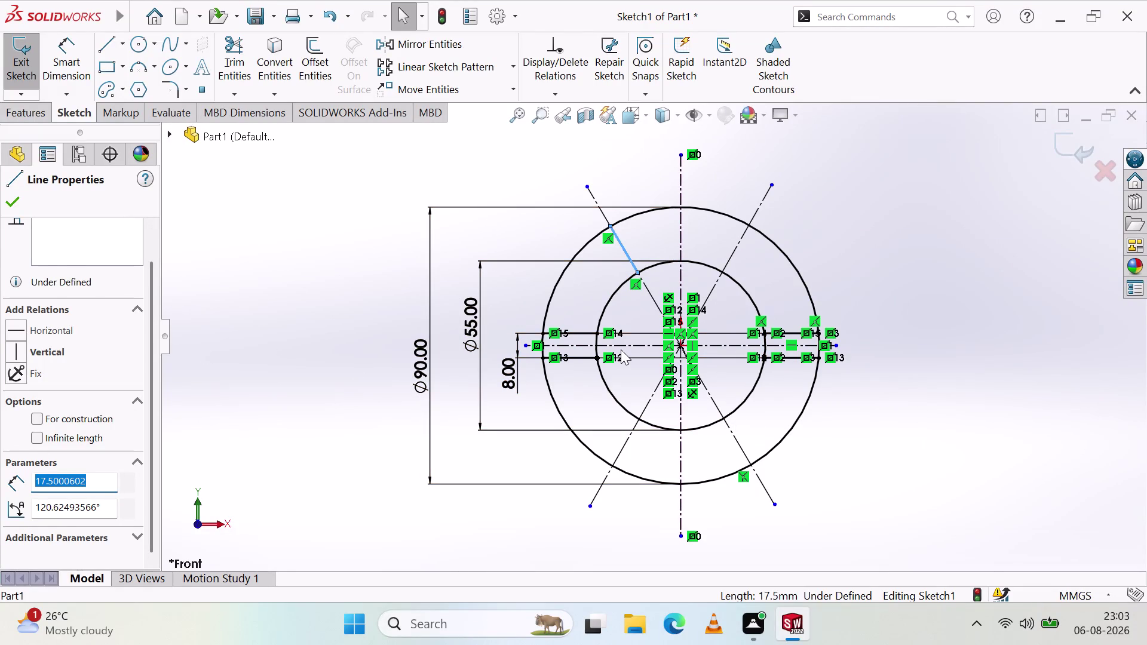
key(Escape)
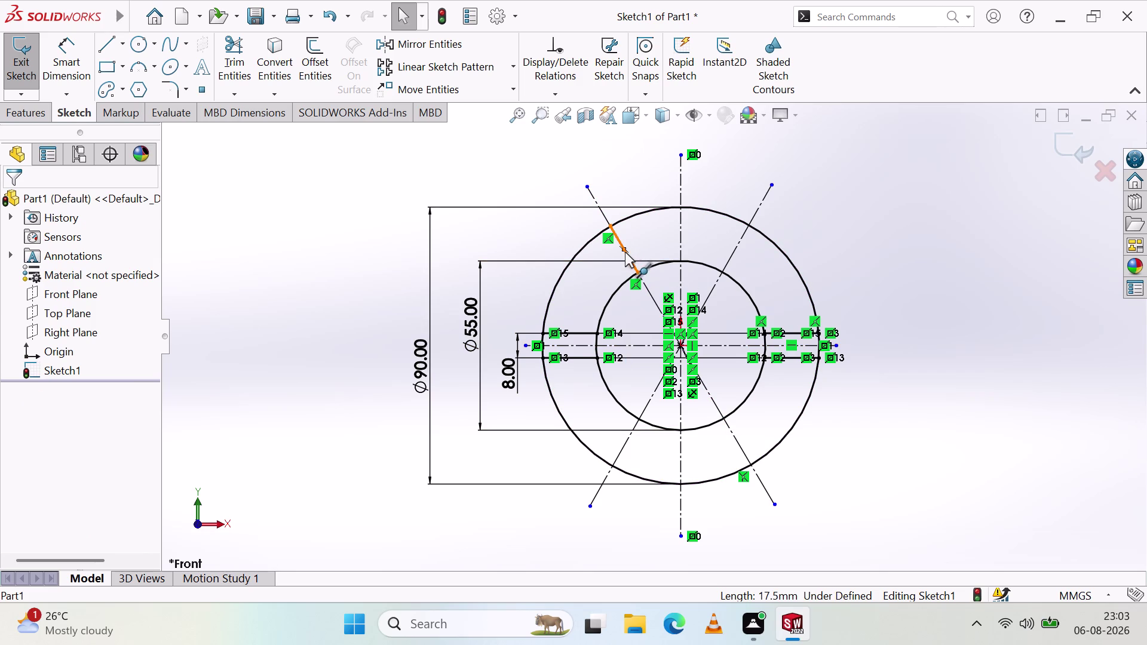
click(625, 253)
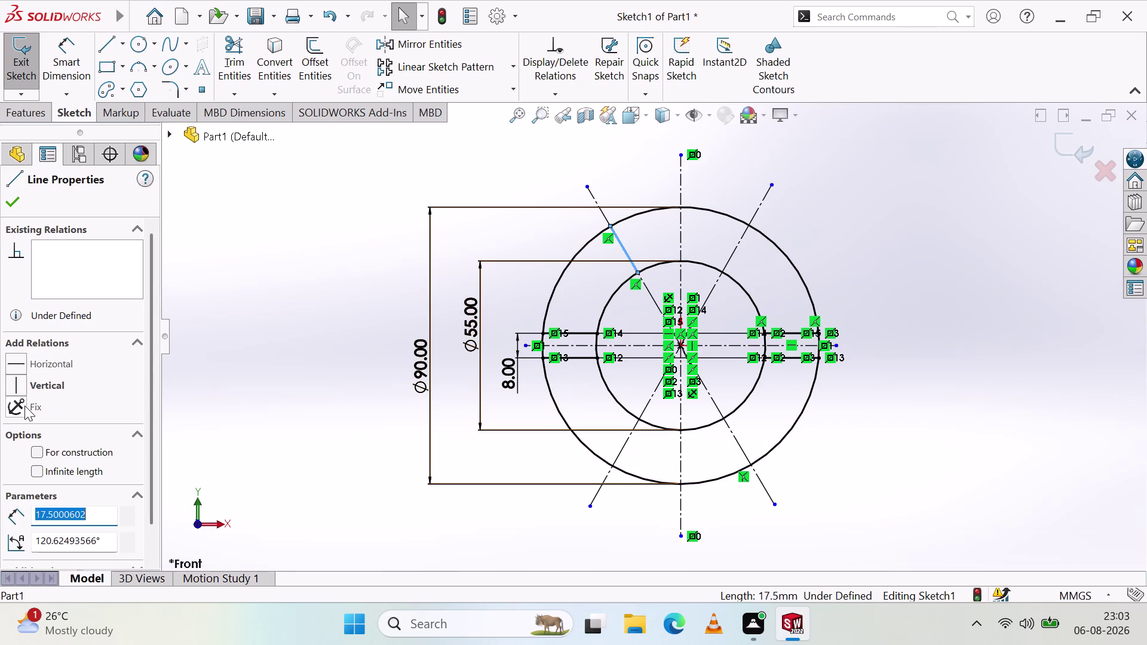
click(13, 387)
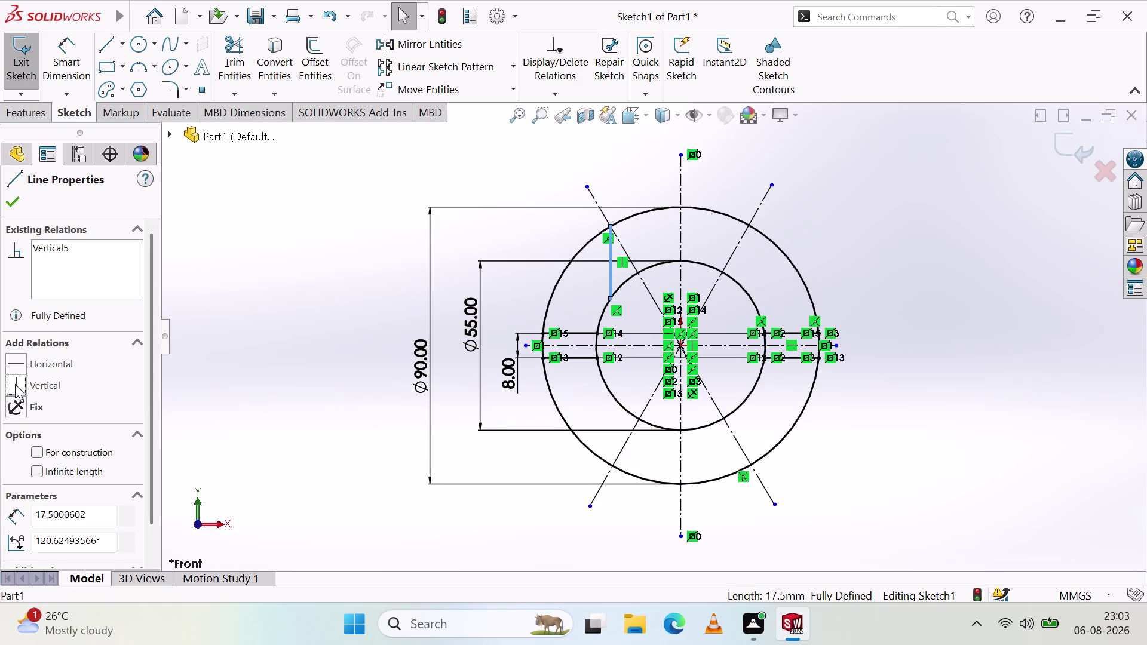
click(13, 361)
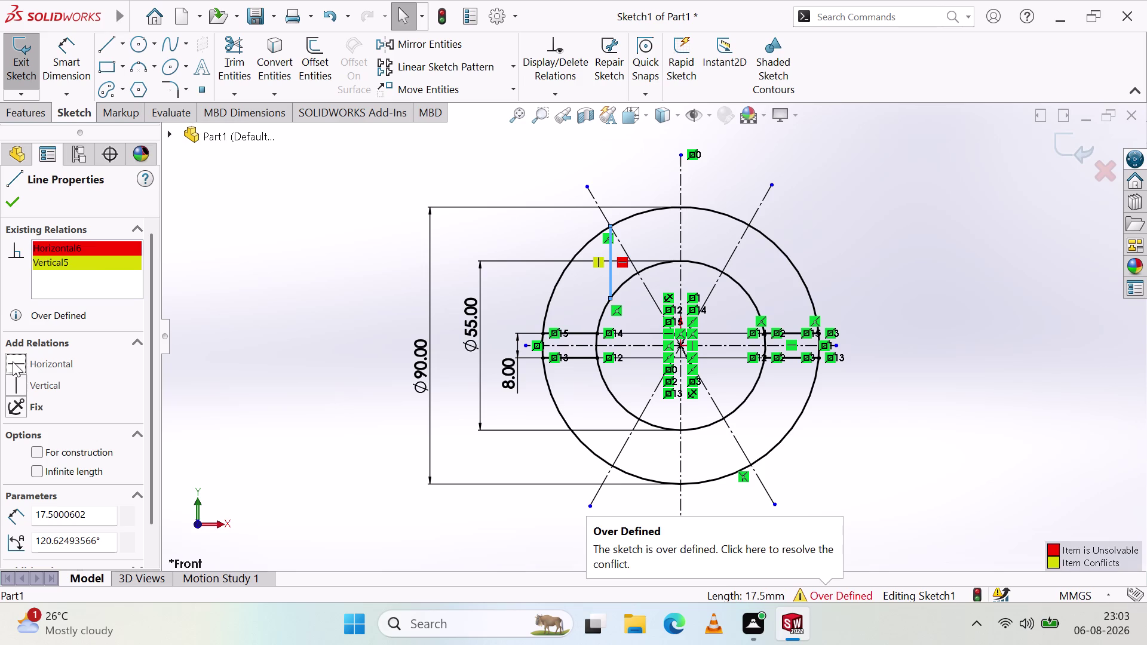
key(Escape)
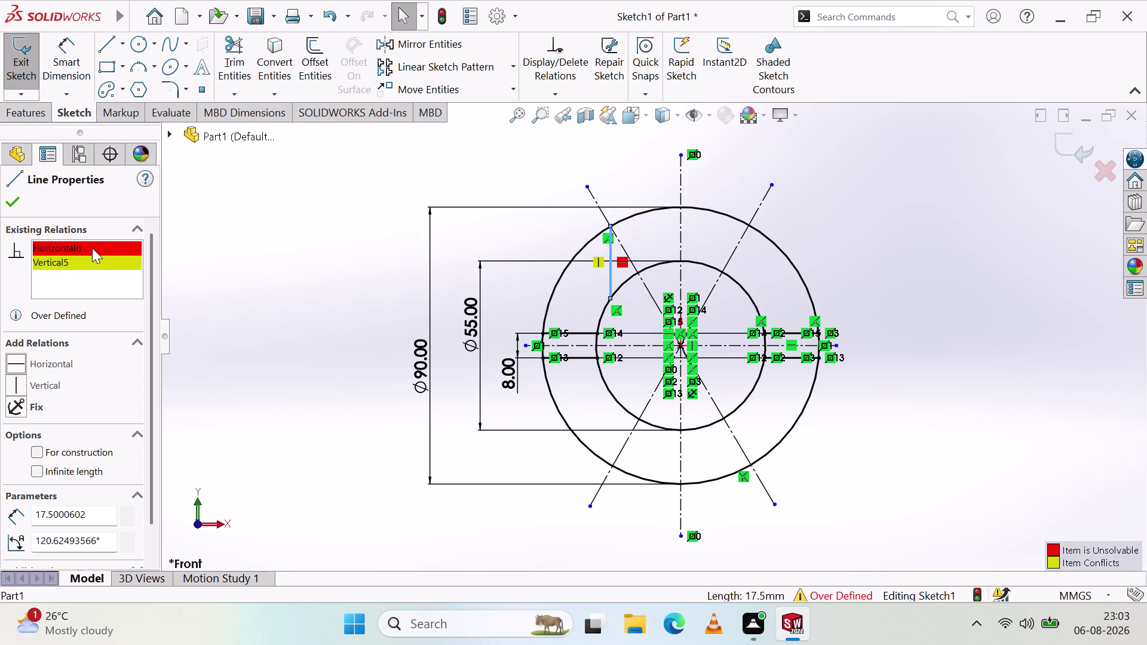
click(92, 258)
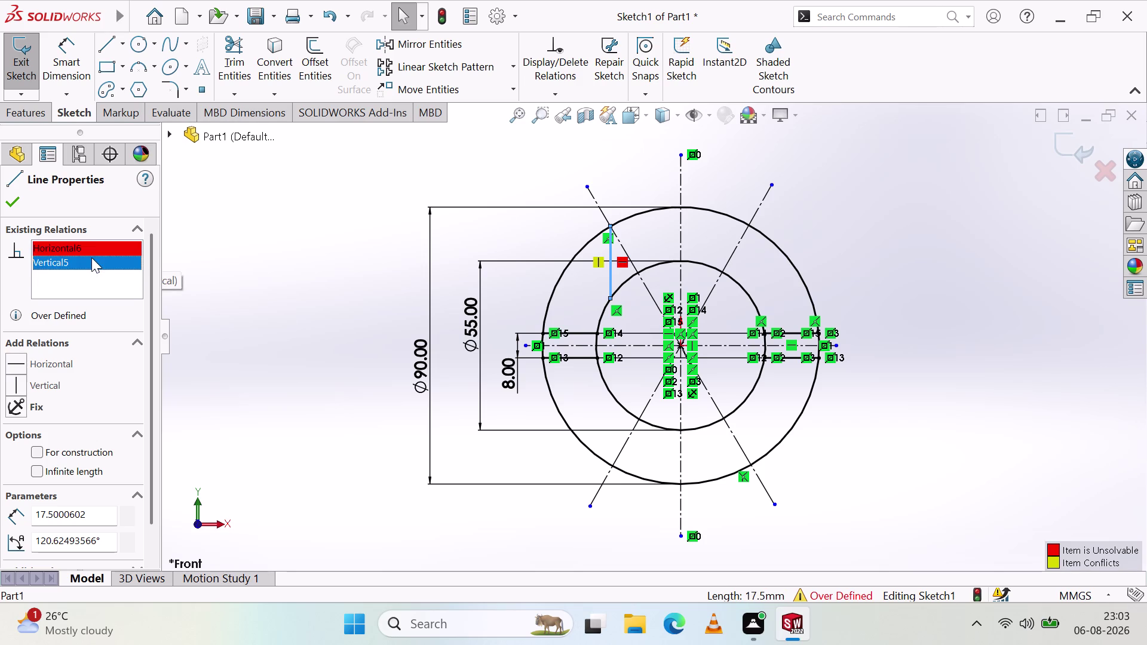
right_click(101, 263)
click(148, 298)
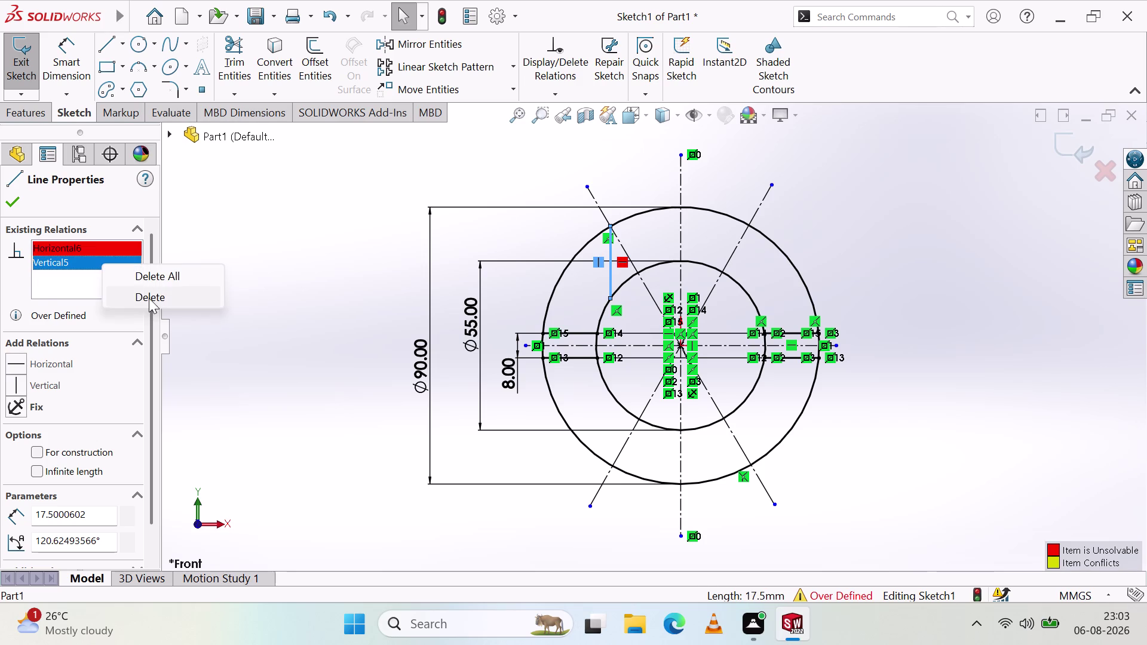
click(108, 249)
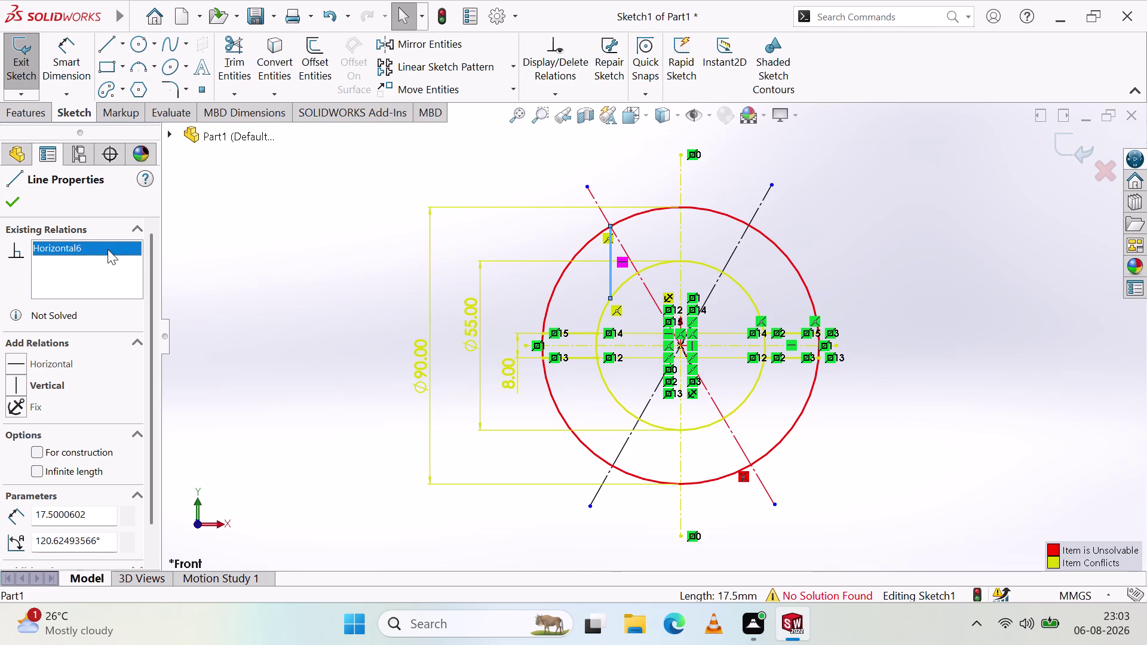
key(Escape)
key(Escape)
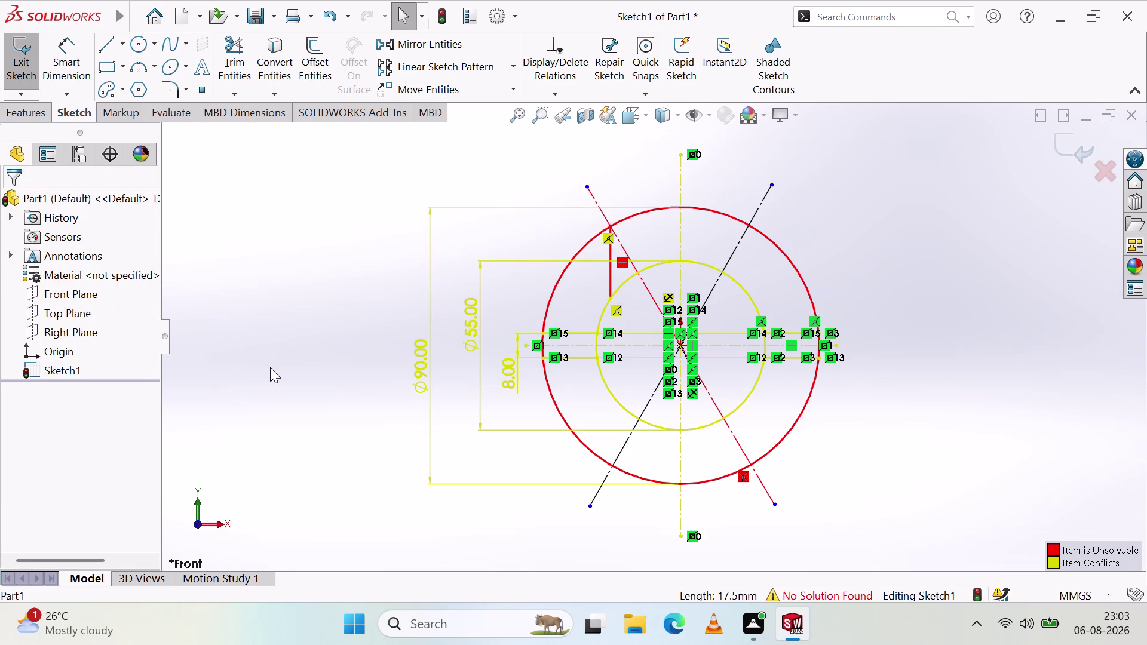
right_click(305, 338)
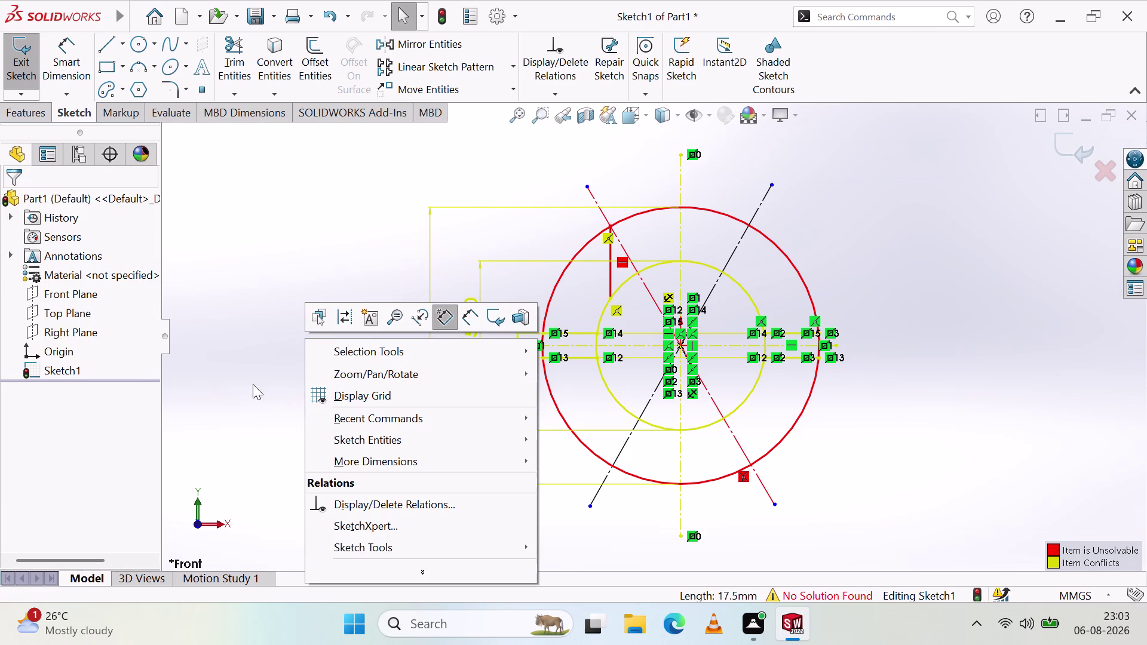
key(Escape)
key(ctrl+z)
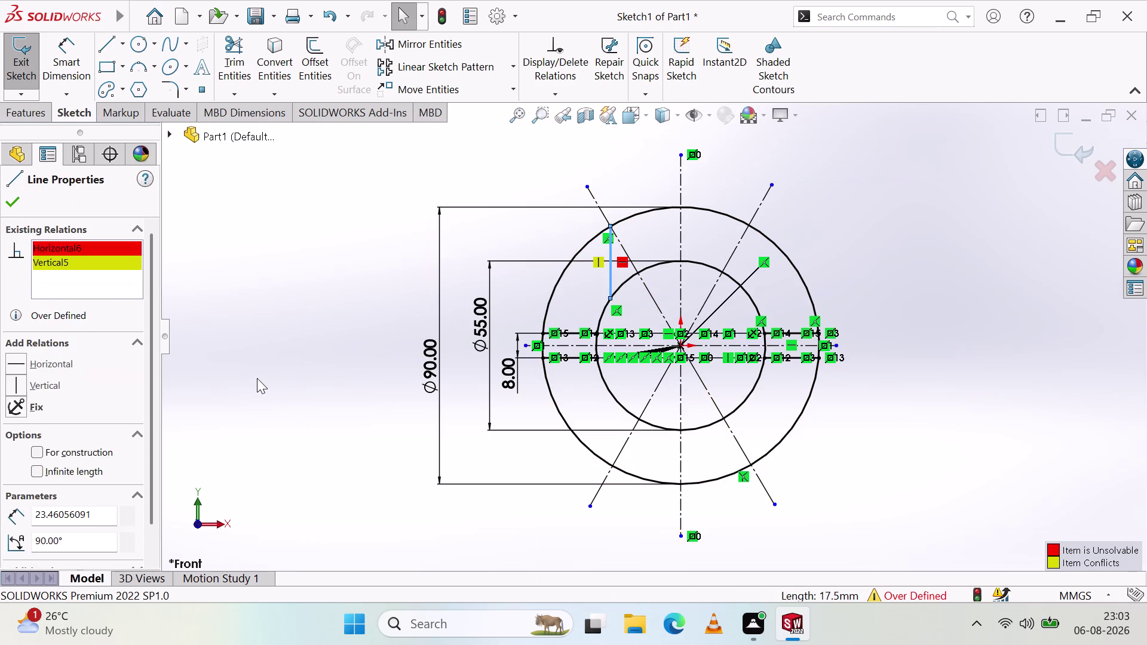
key(ctrl+z)
key(ctrl+z)
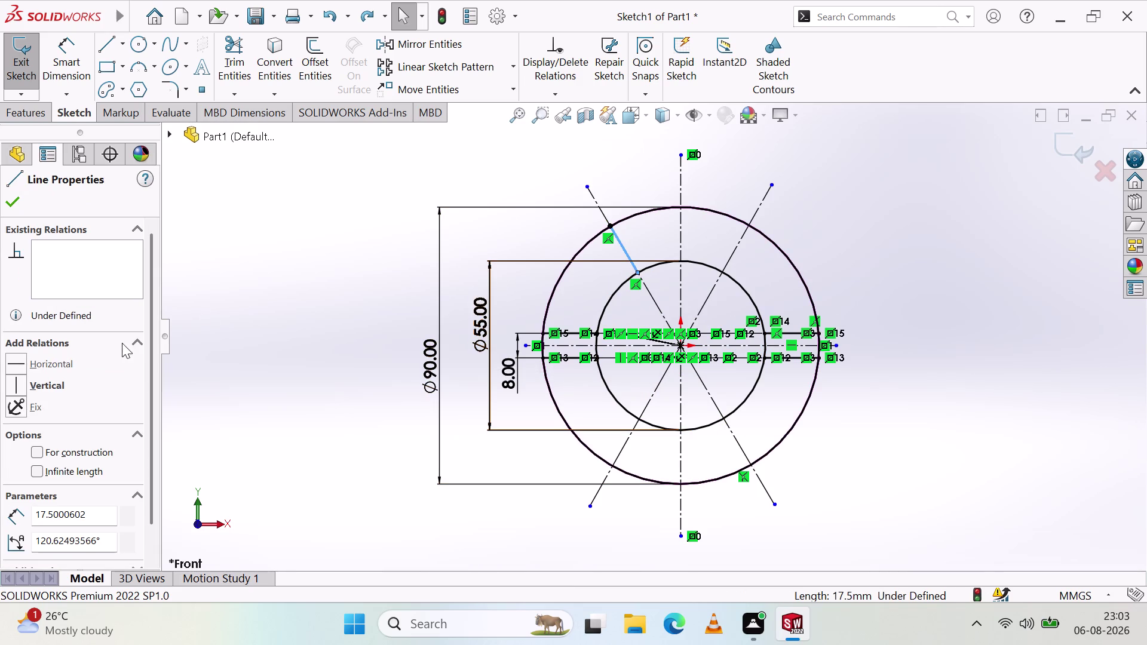
click(20, 362)
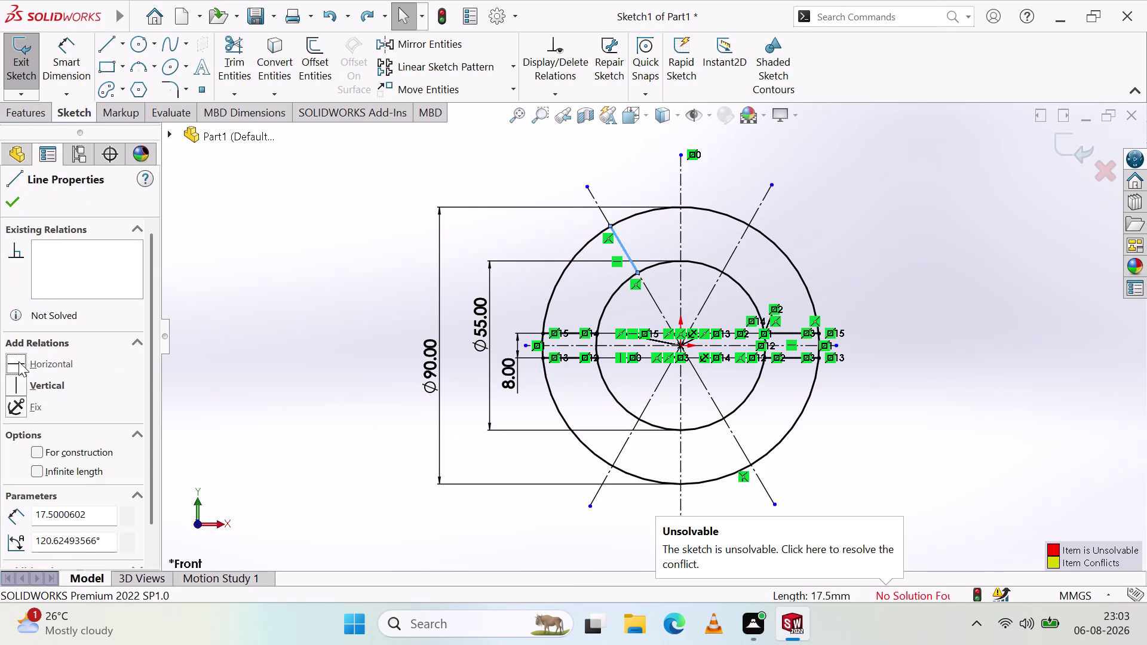
key(Escape)
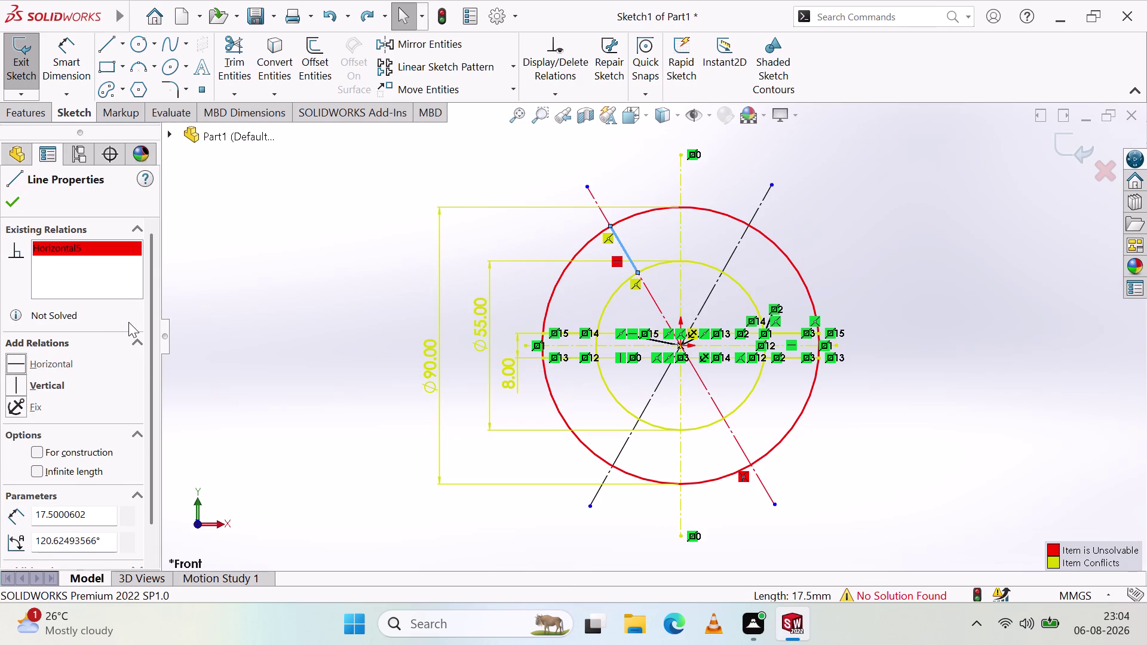
key(ctrl+z)
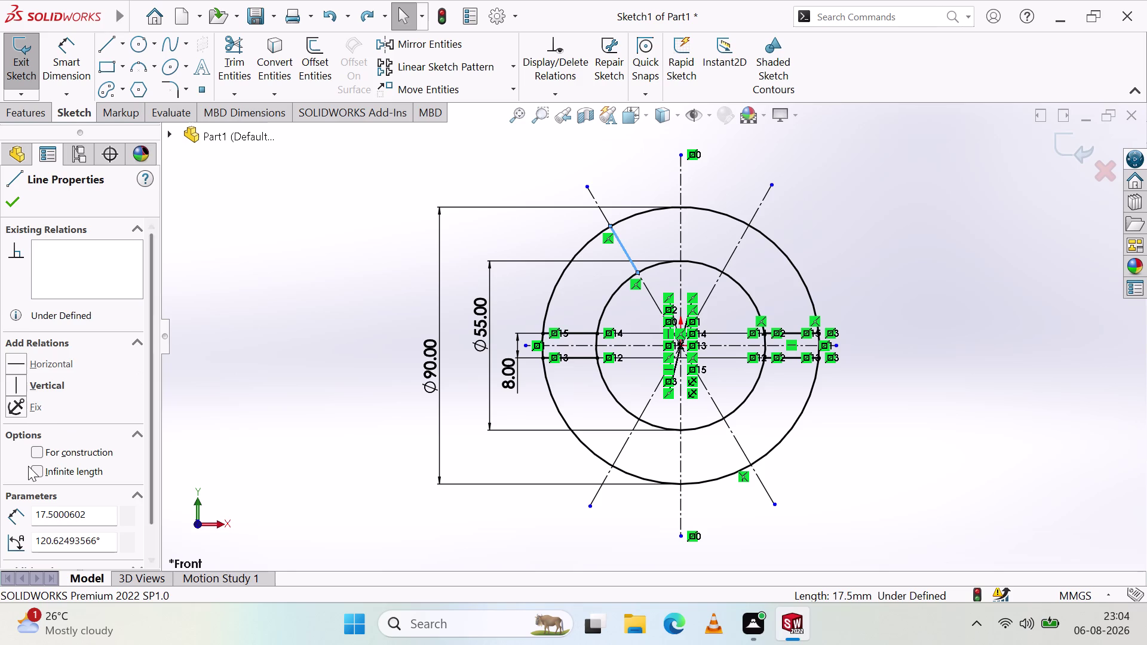
scroll(down, 3)
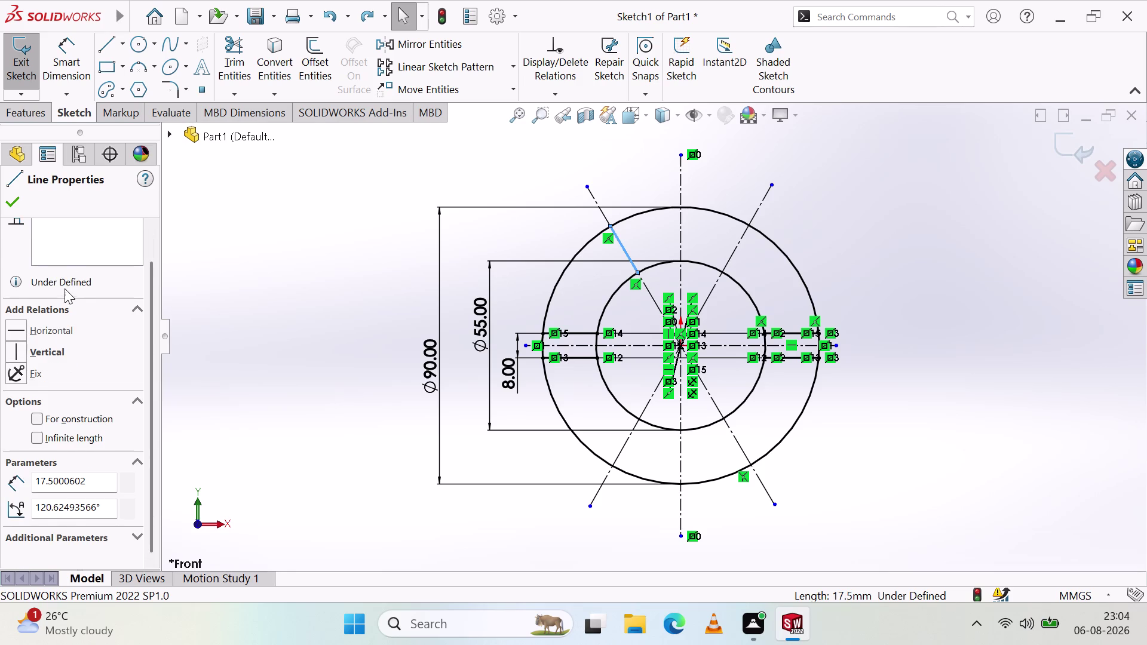
scroll(up, 3)
scroll(up, 3)
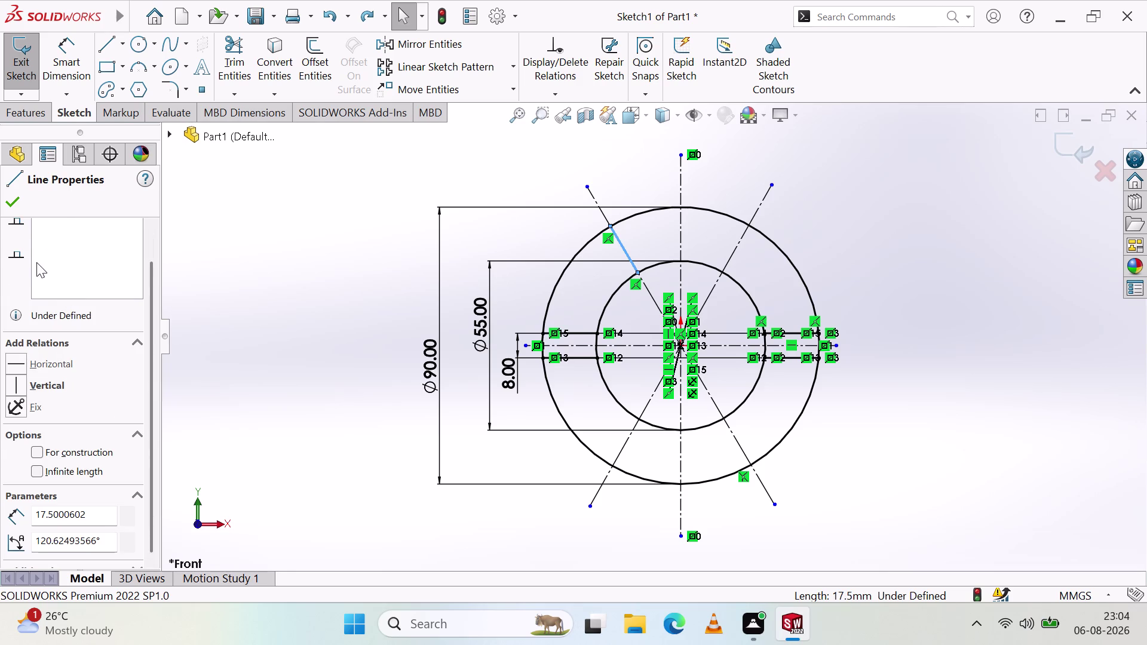
click(299, 252)
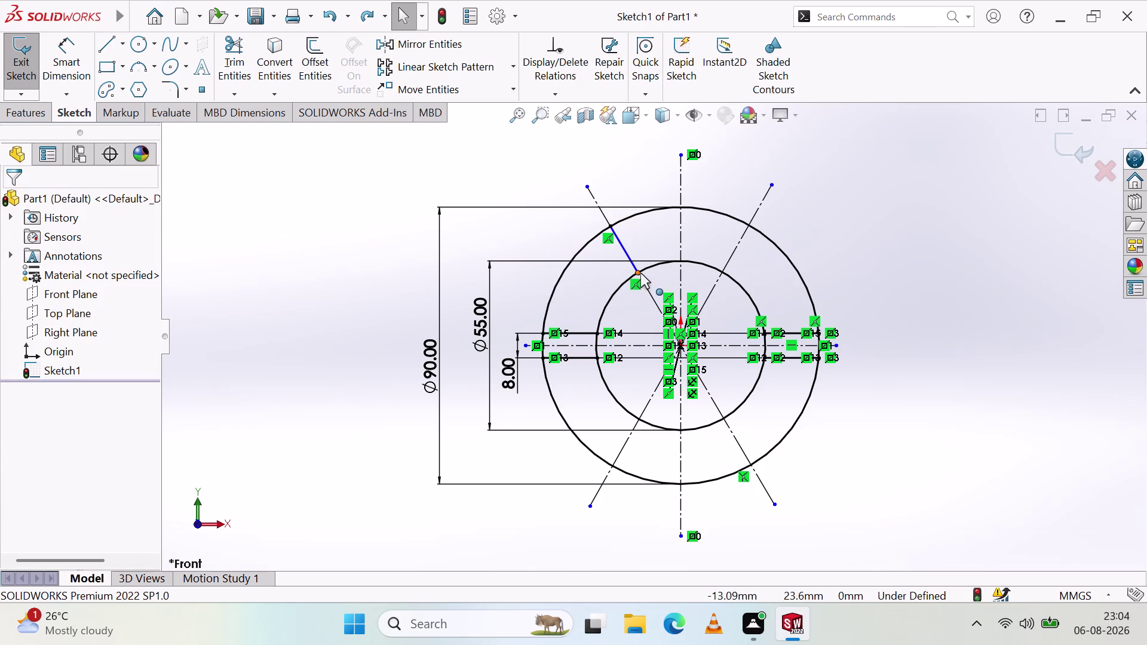
Drag the short line's ends onto the Ø55 circle and the Ø90 circle–centreline intersection.
drag(636, 272, 634, 309)
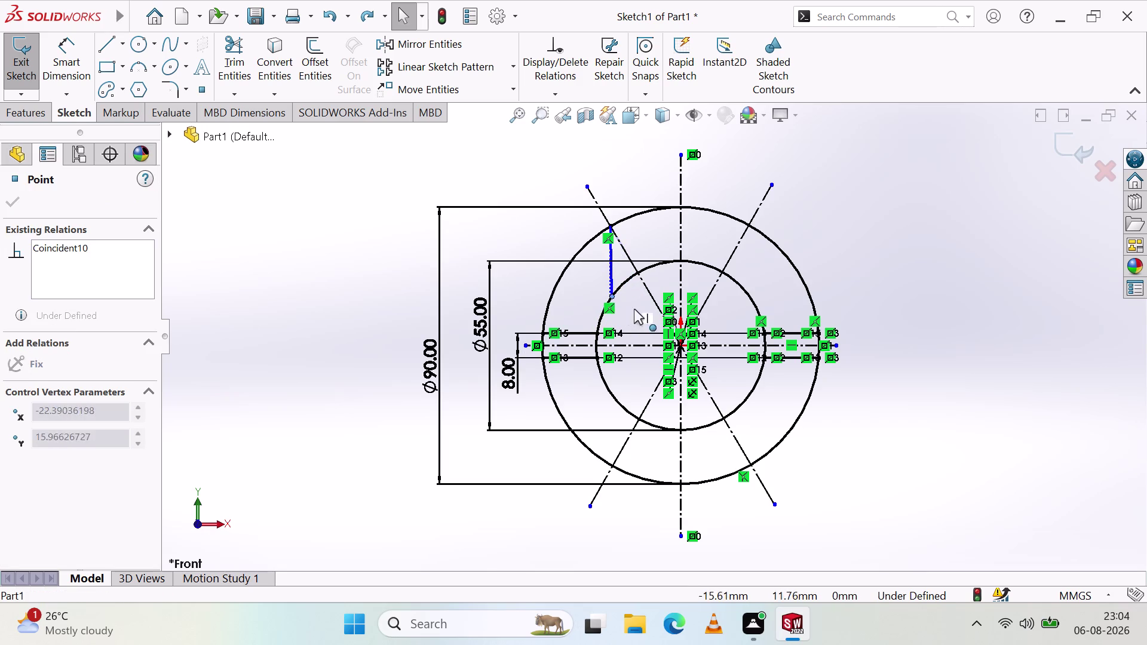
drag(634, 309, 658, 285)
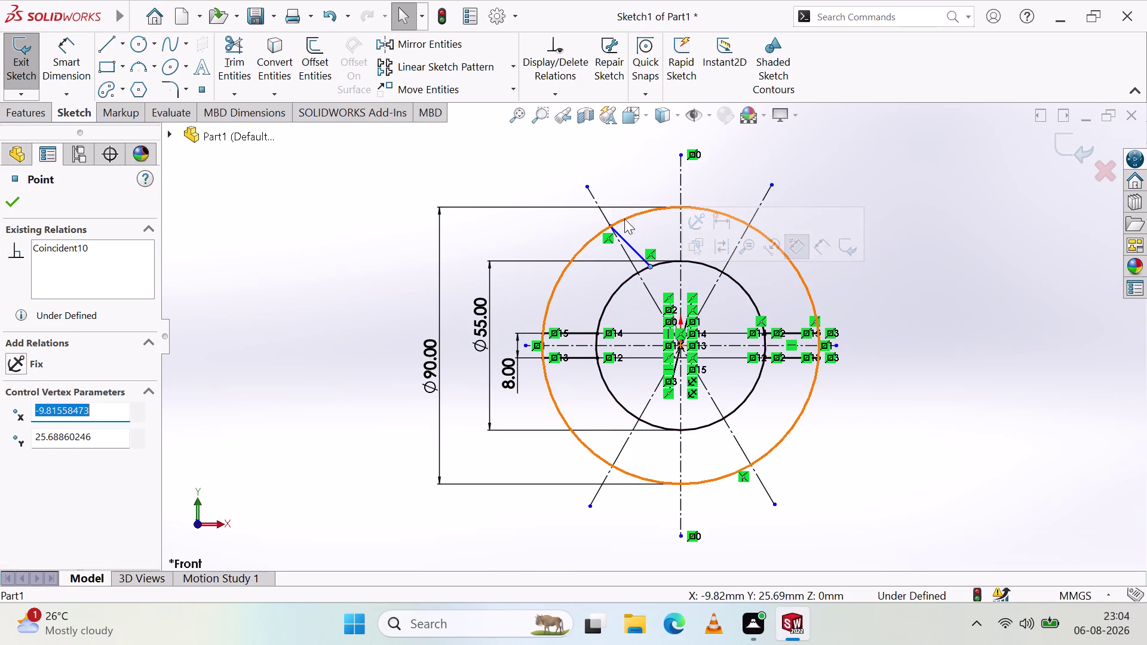
drag(608, 225, 609, 224)
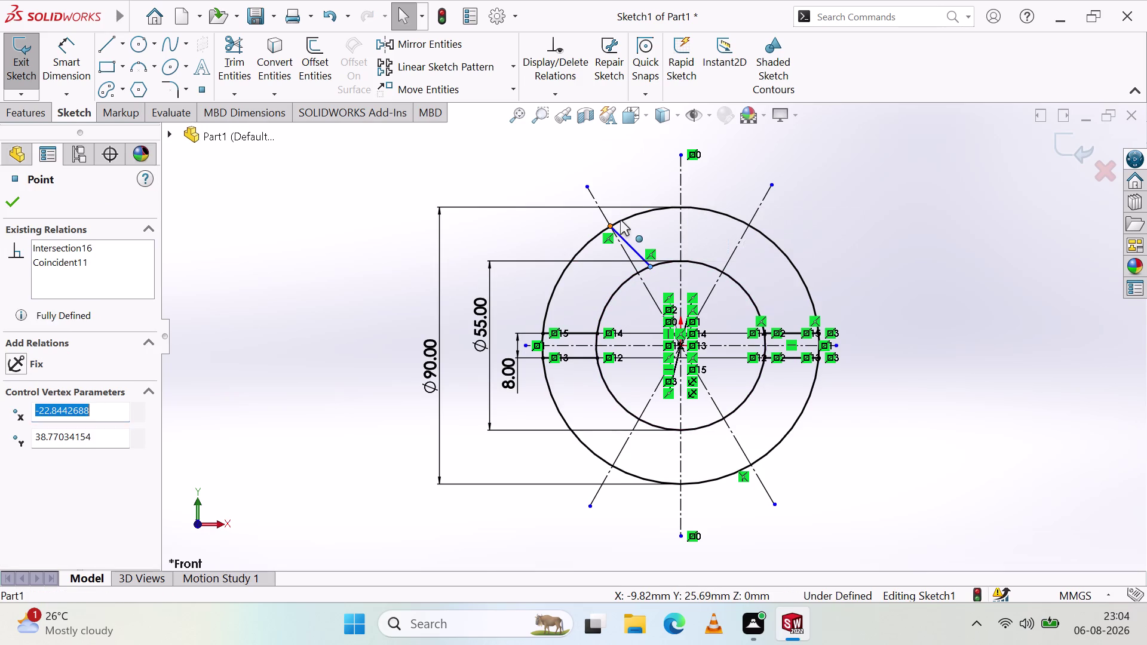
drag(610, 224, 625, 222)
scroll(up, 3)
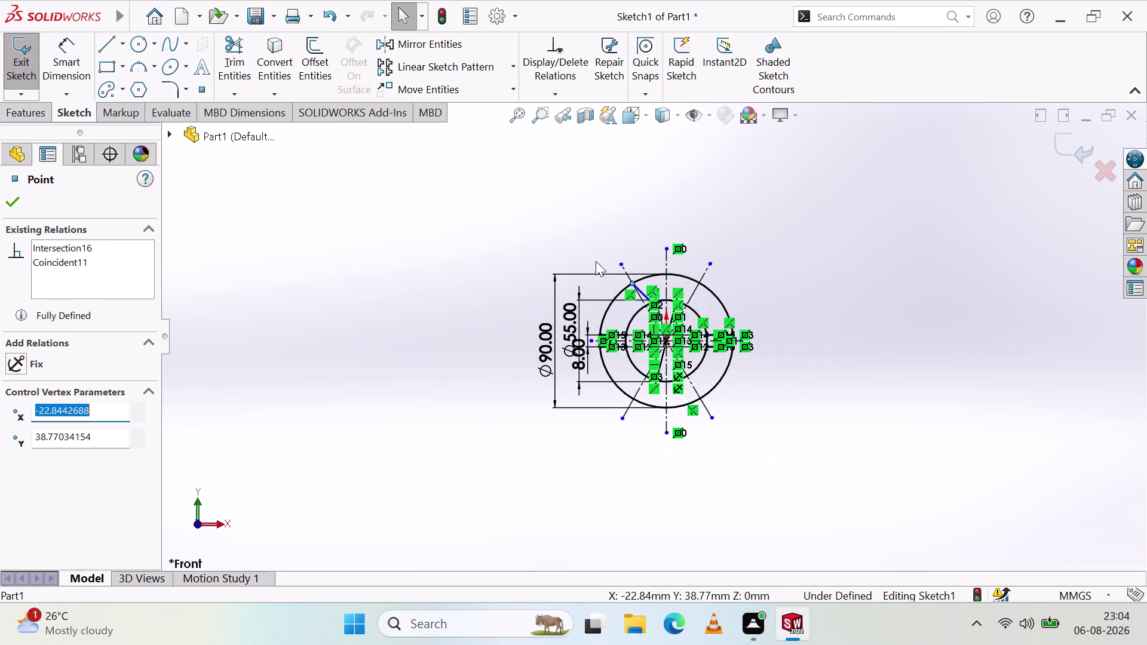
scroll(down, 3)
scroll(down, 3)
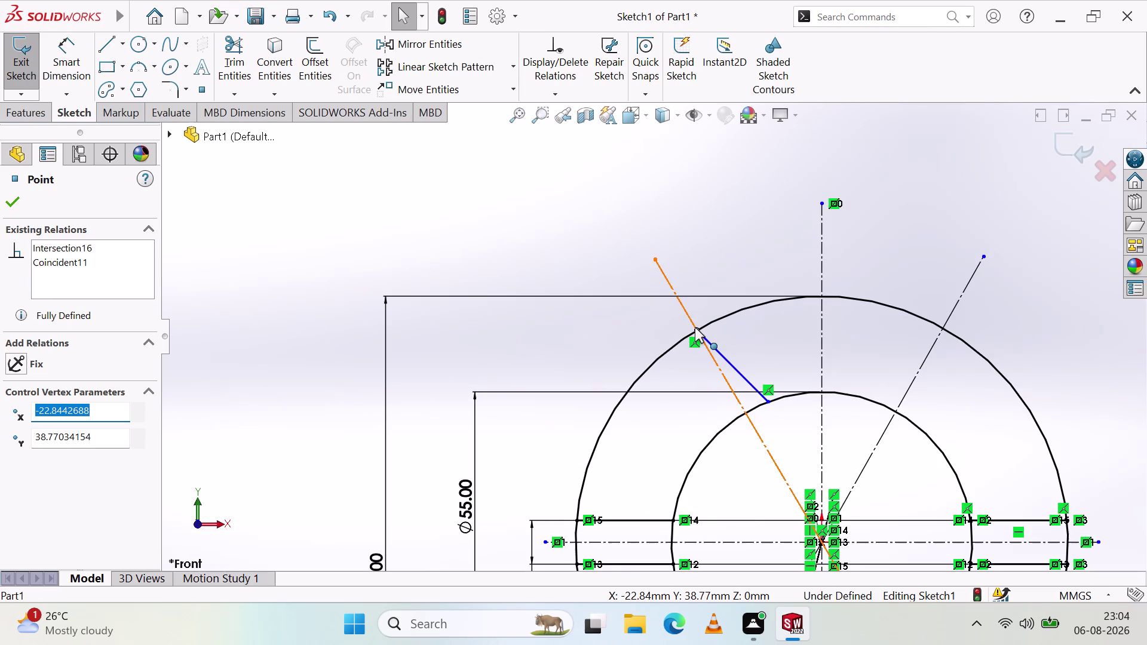
drag(696, 330, 704, 322)
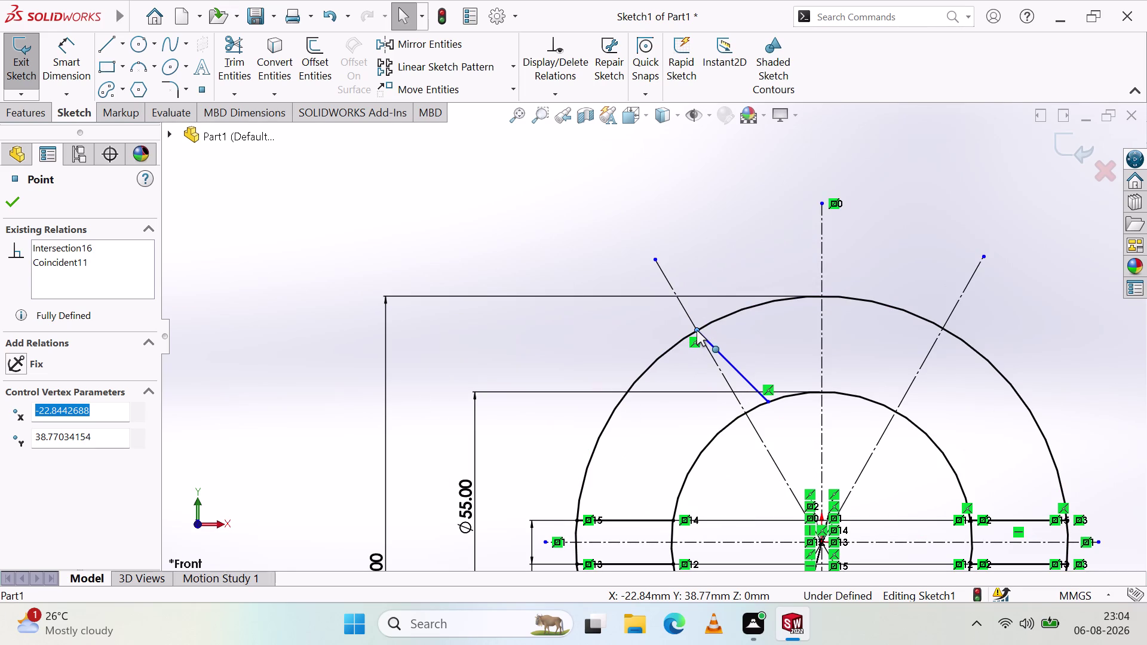
drag(696, 330, 759, 311)
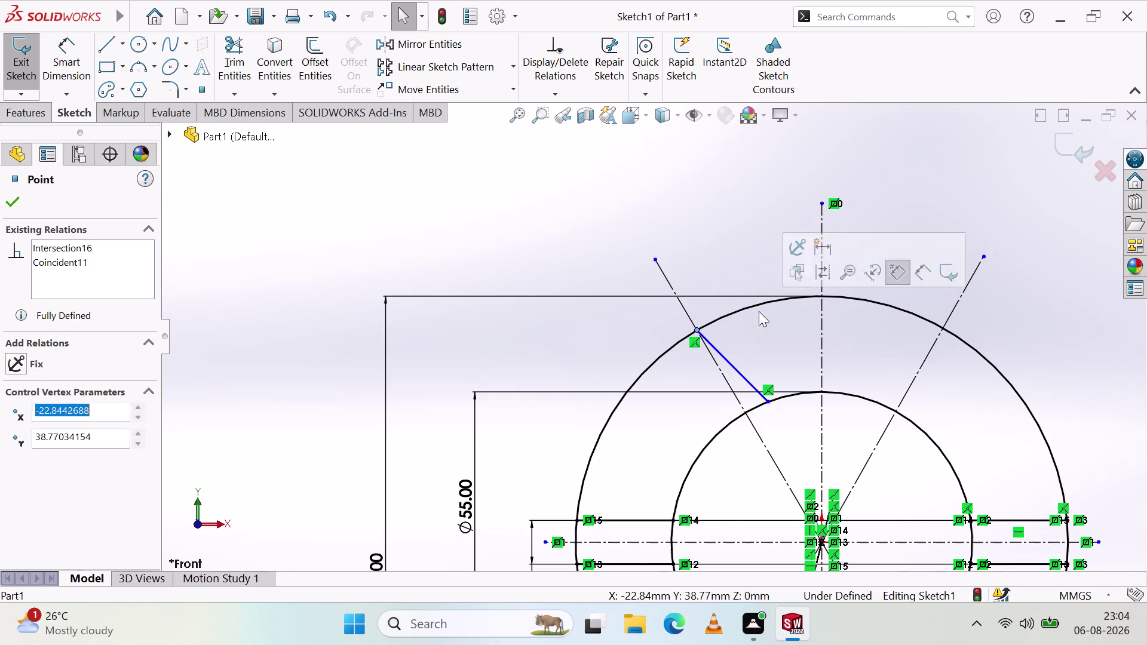
Select the short angled line between the circles and delete it.
click(742, 373)
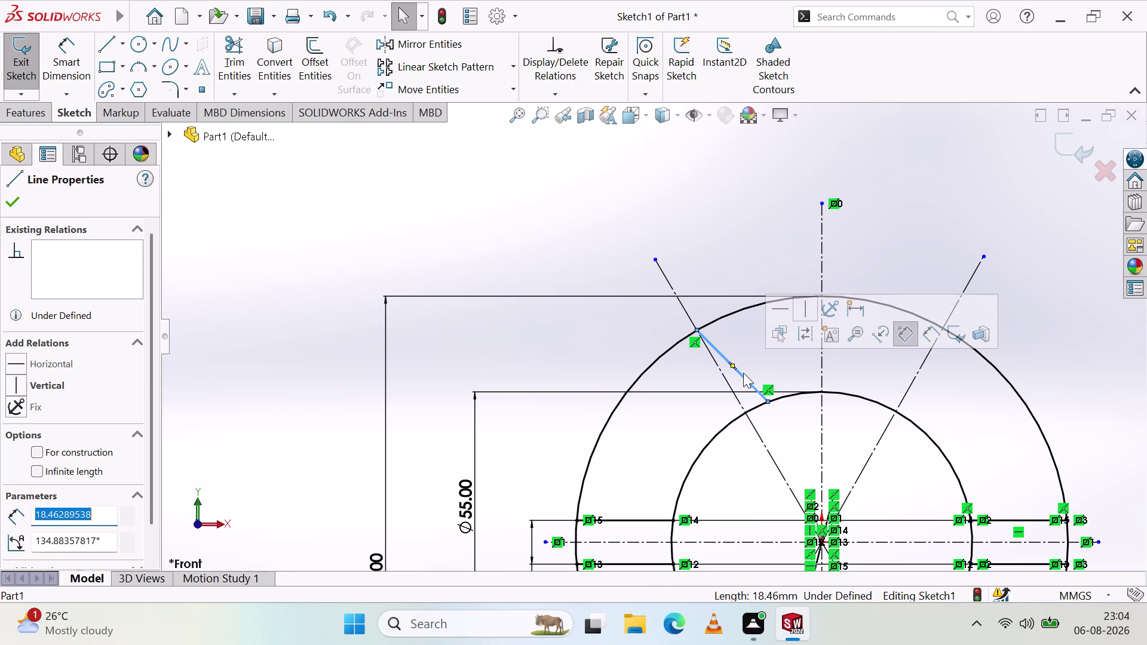
key(Delete)
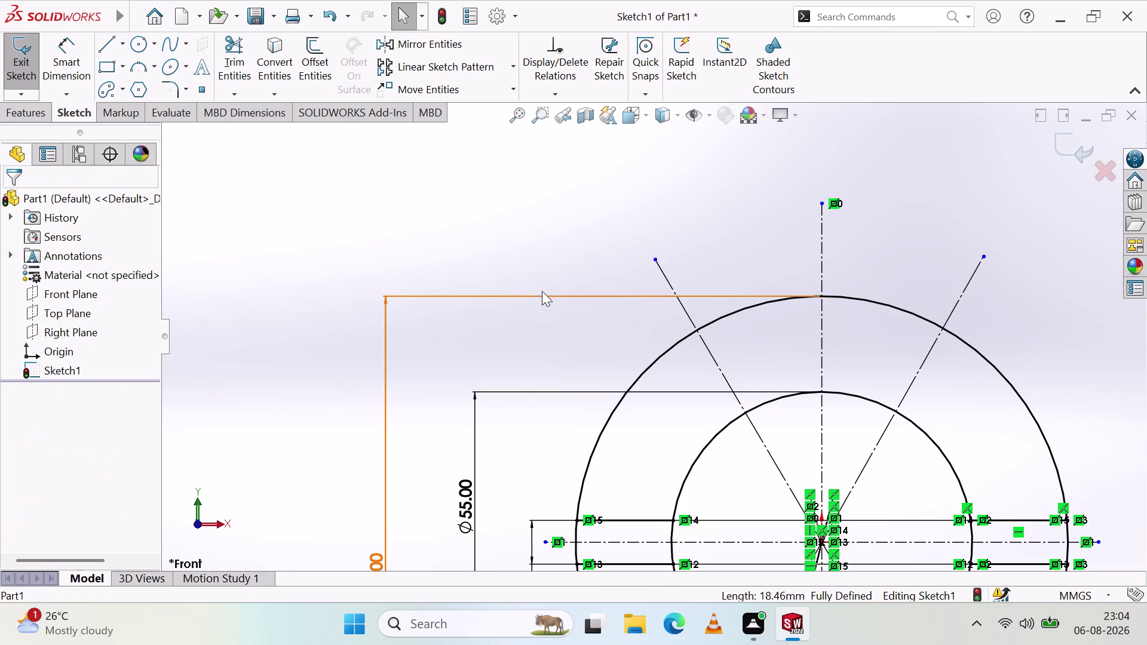
click(108, 50)
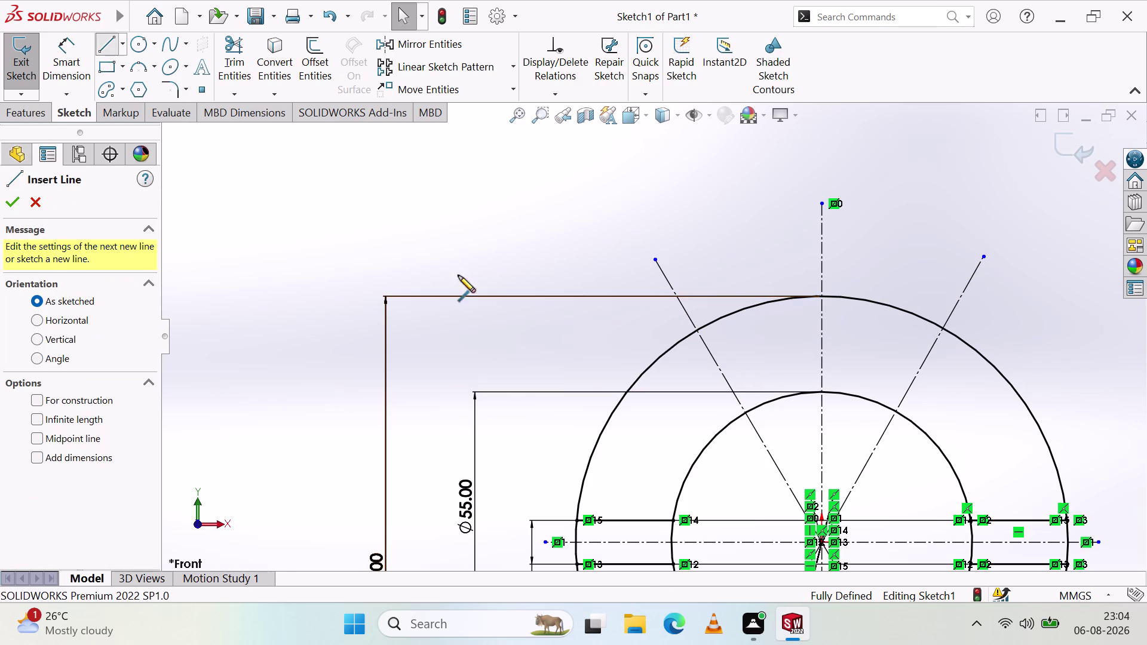
Draw a slanted line from the Ø90 circle to the Ø55 circle beside the left angled centreline.
click(714, 323)
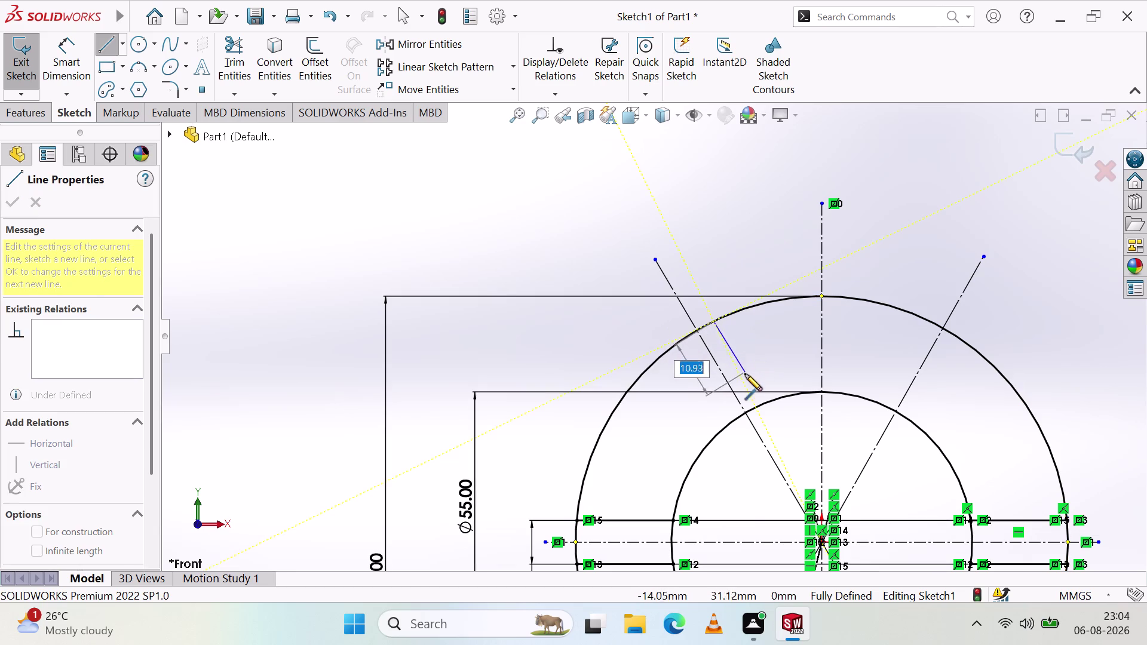
click(763, 401)
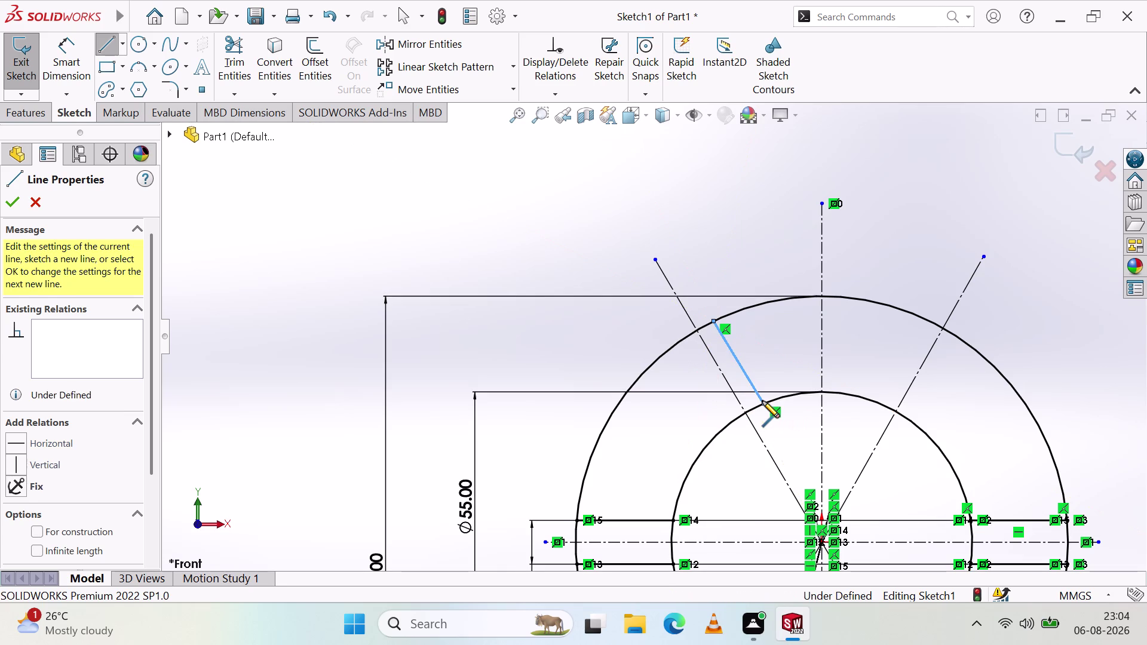
key(Escape)
click(665, 433)
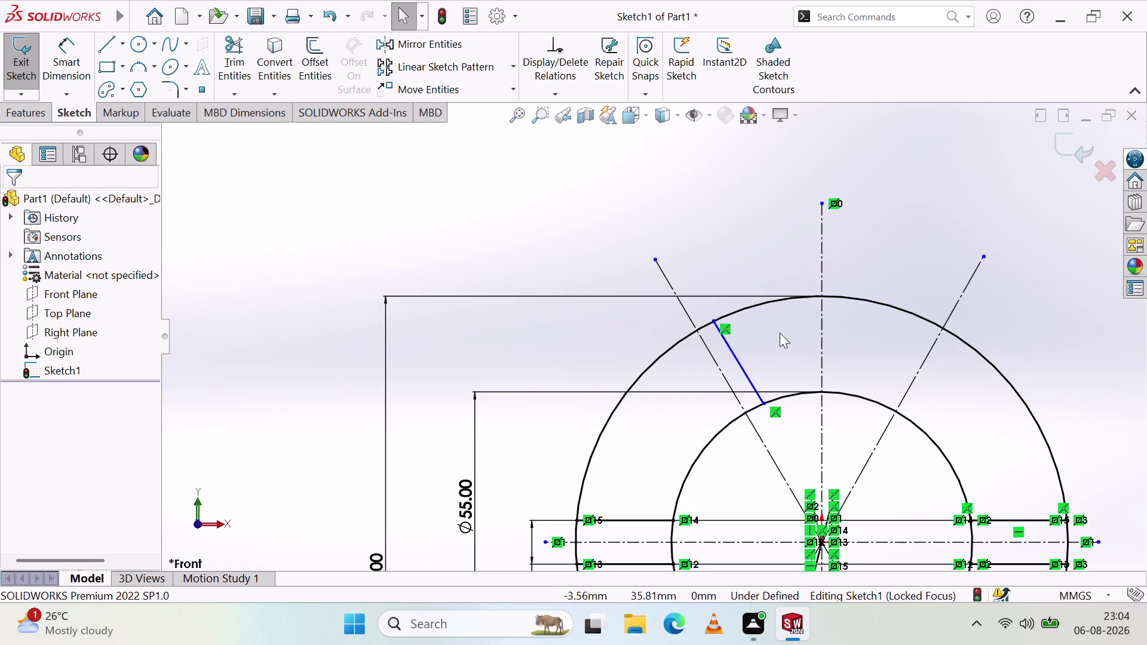
scroll(down, 3)
scroll(down, 3)
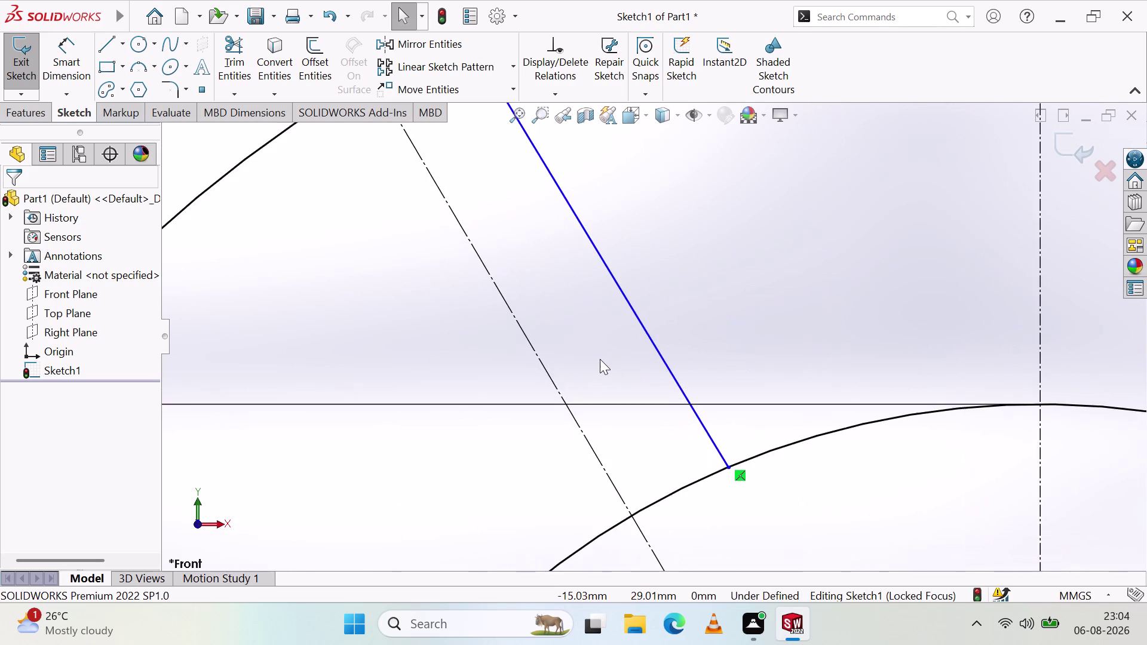
scroll(up, 3)
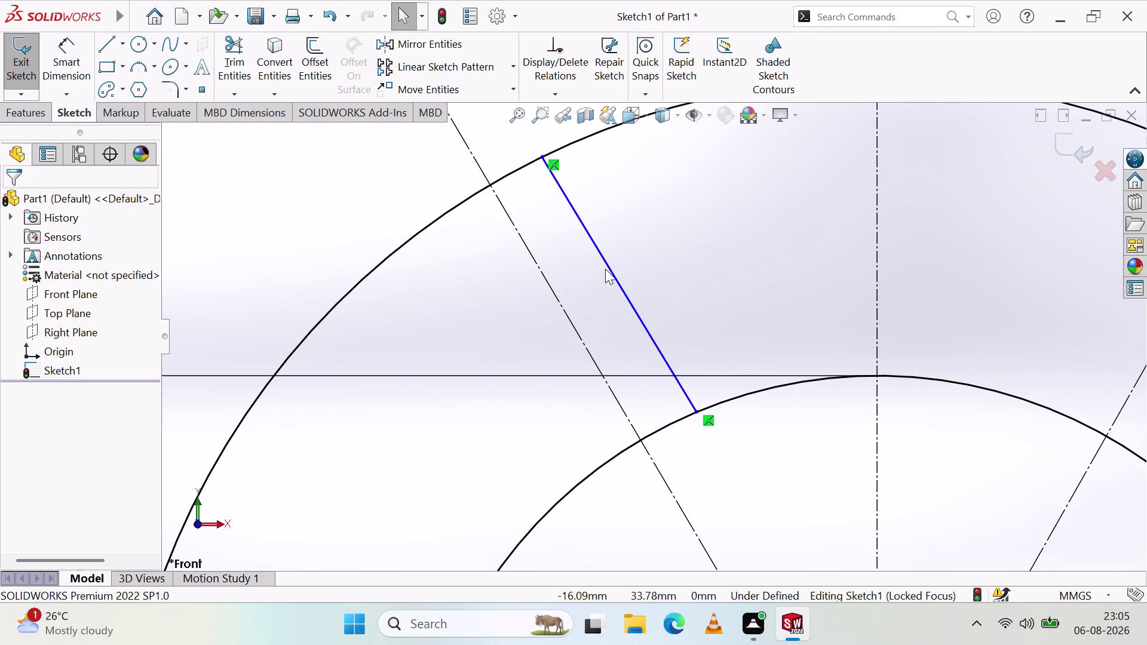
click(80, 52)
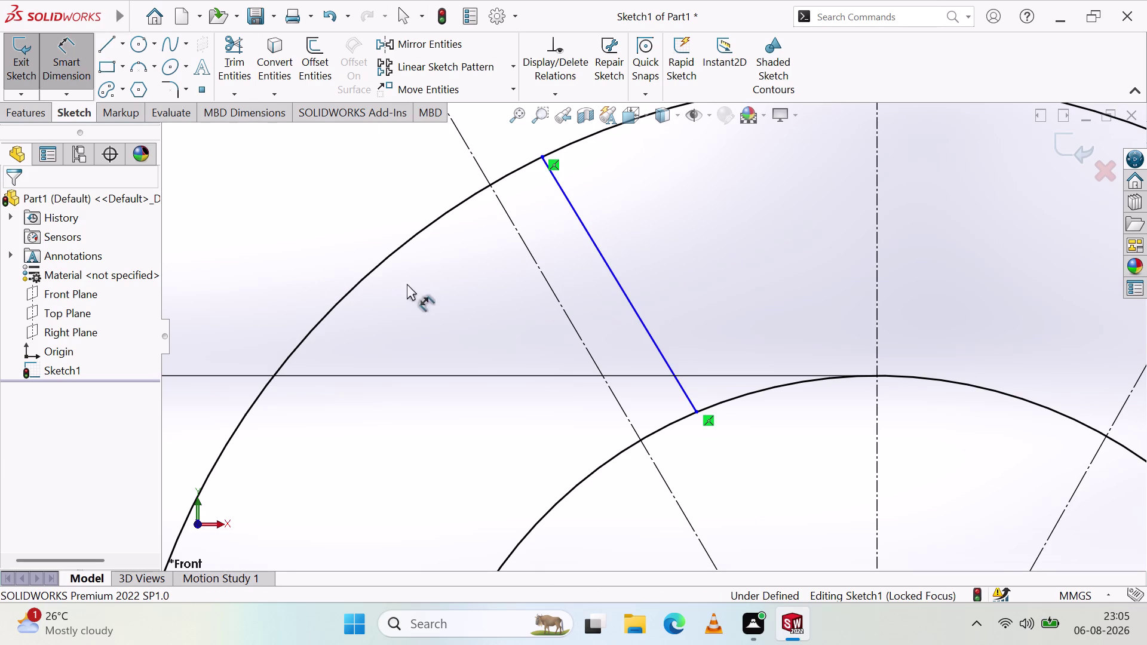
Dimension the angle between the new short line and the left centerline as 4°.
click(604, 262)
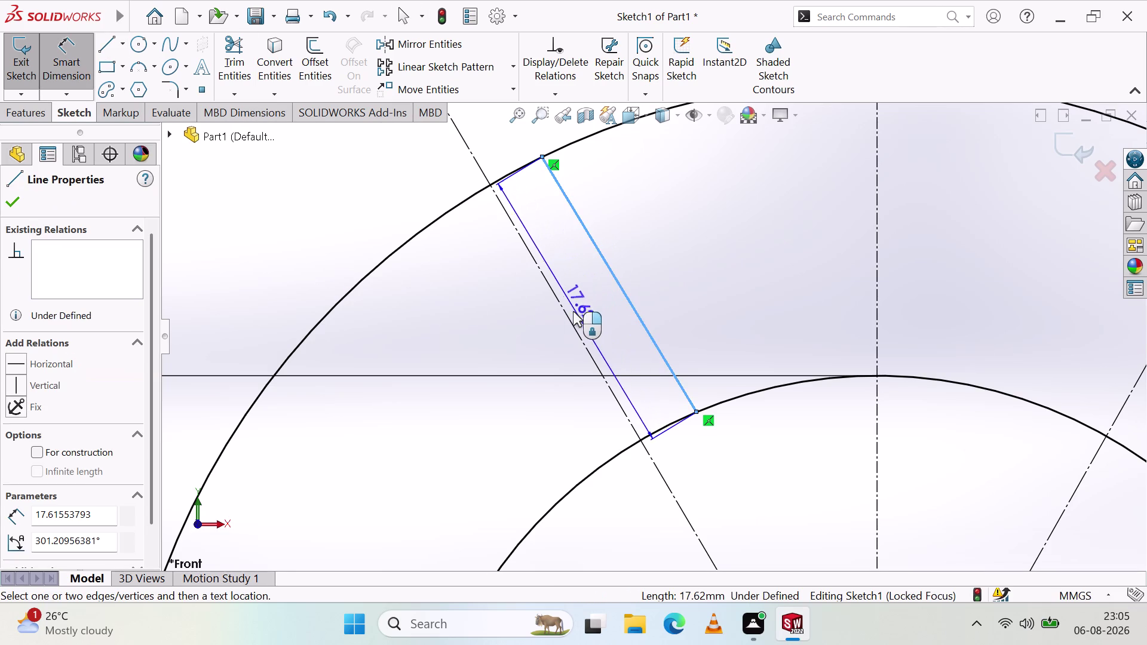
click(570, 322)
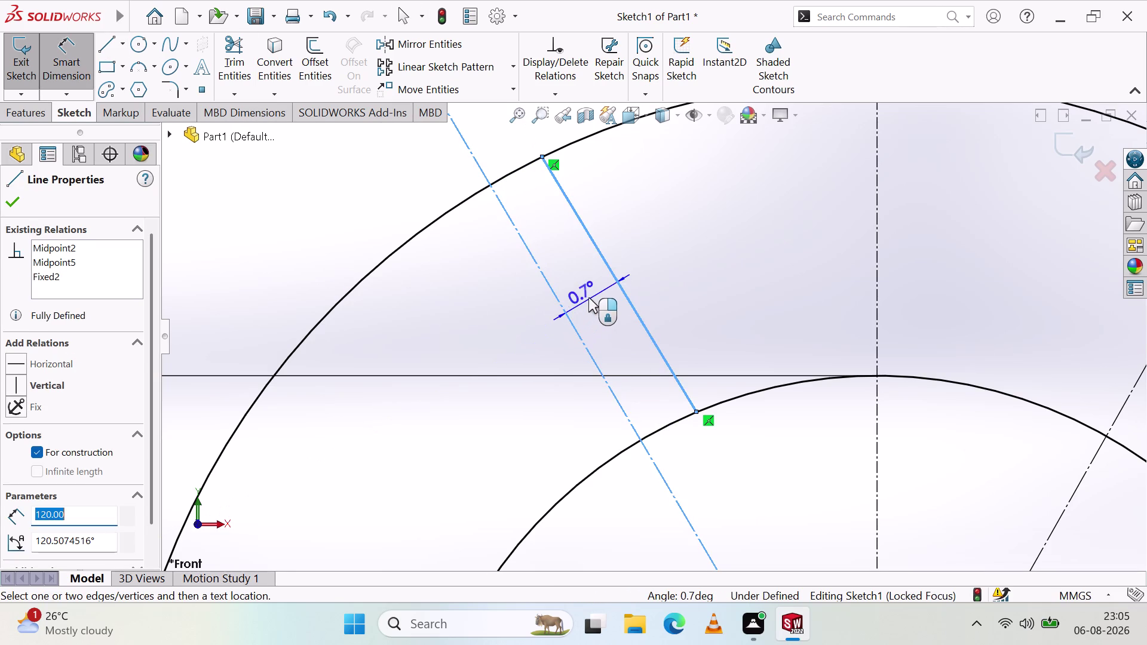
click(589, 298)
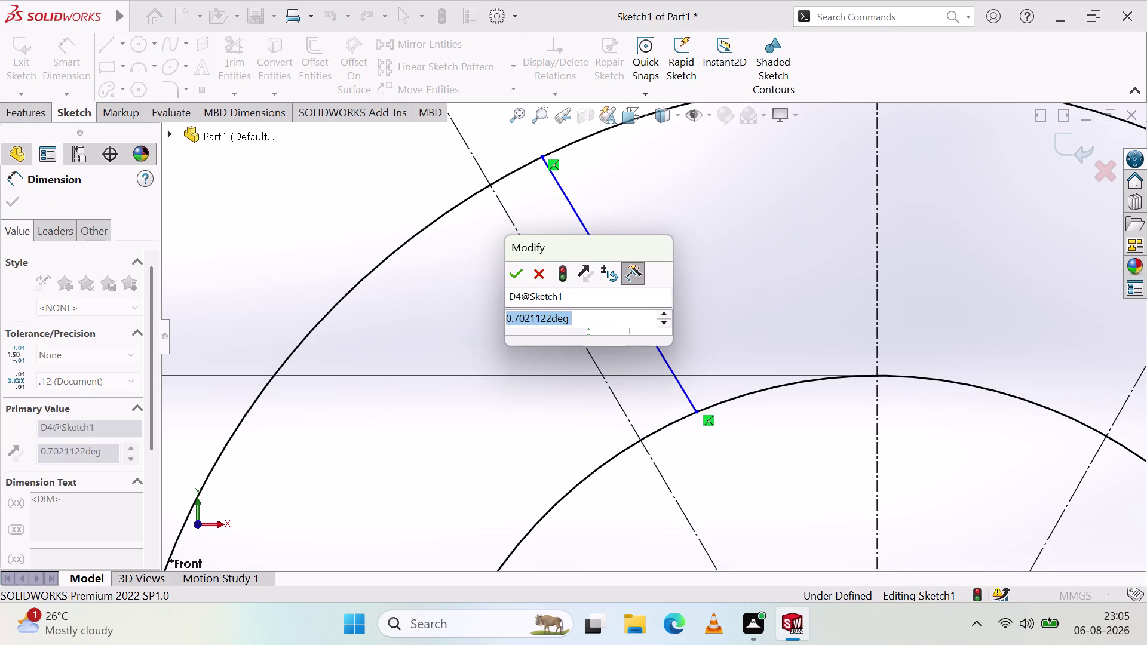
key(4)
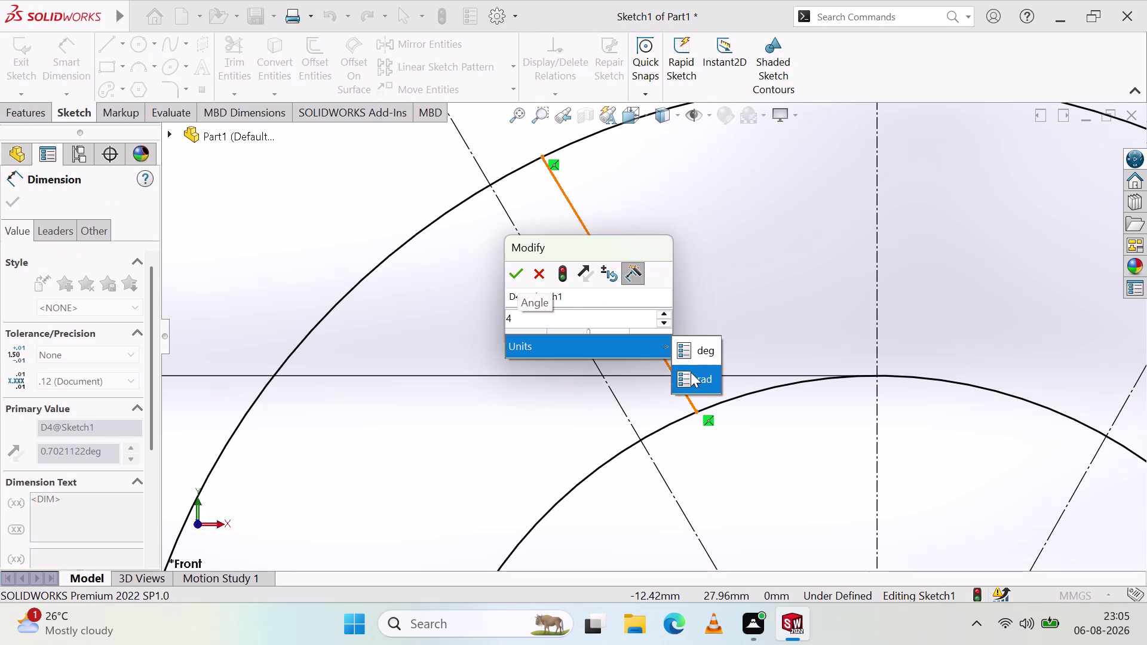
key(Return)
key(BackSpace)
key(BackSpace)
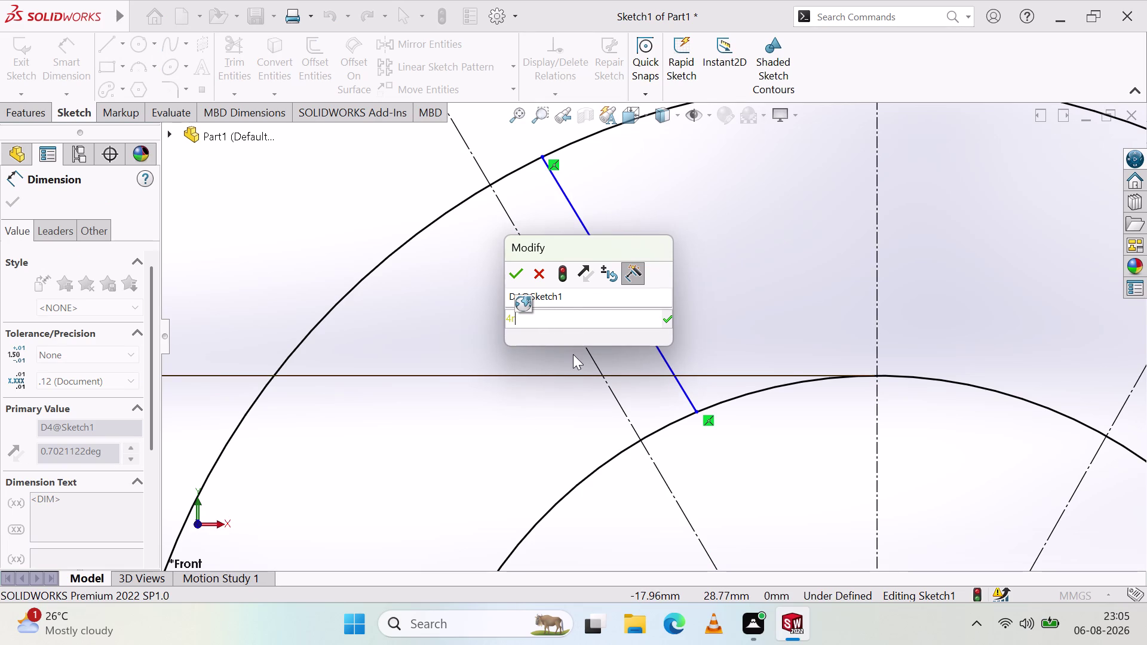
key(BackSpace)
key(Return)
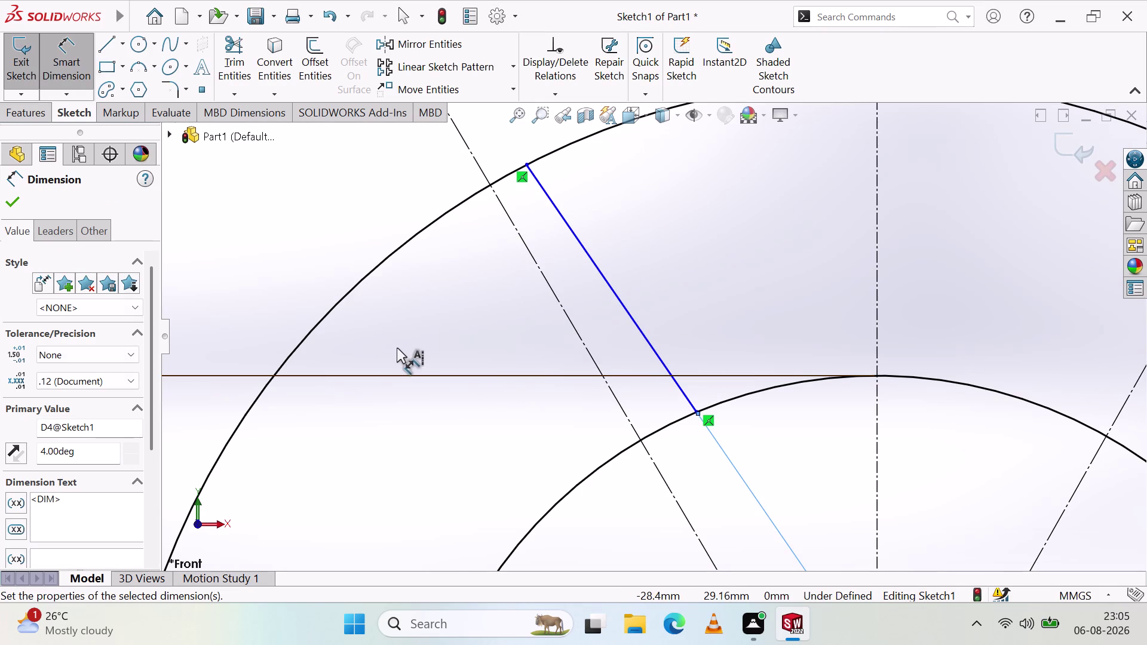
Close the dimension settings and delete the selected sketch item.
scroll(up, 3)
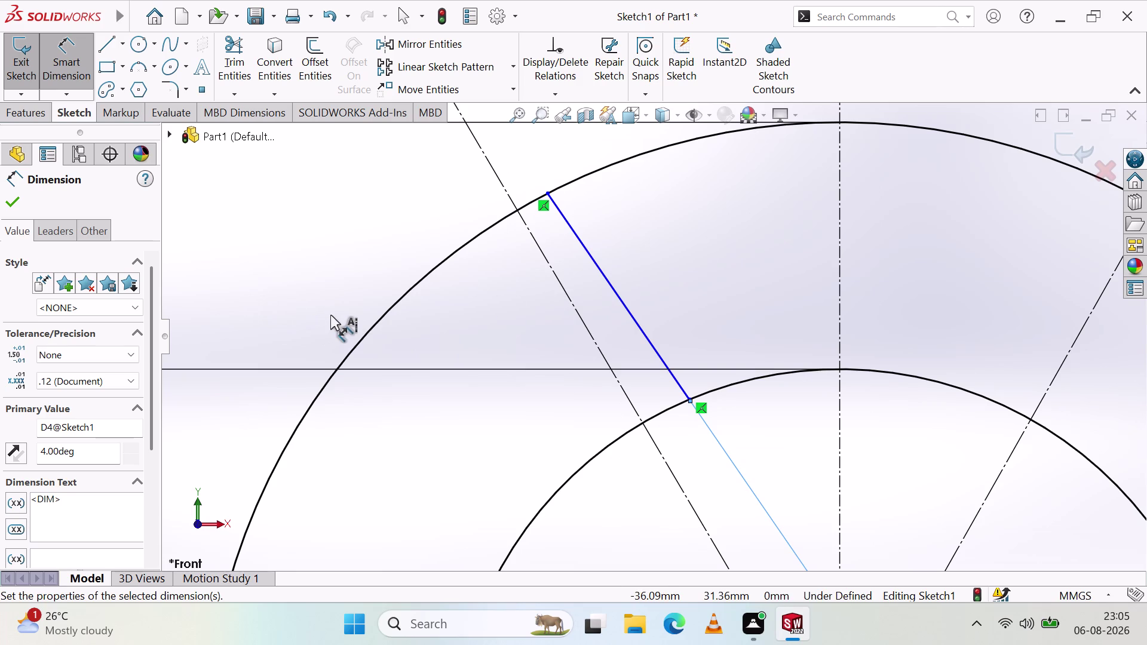
key(Escape)
key(Escape)
key(Escape)
click(605, 283)
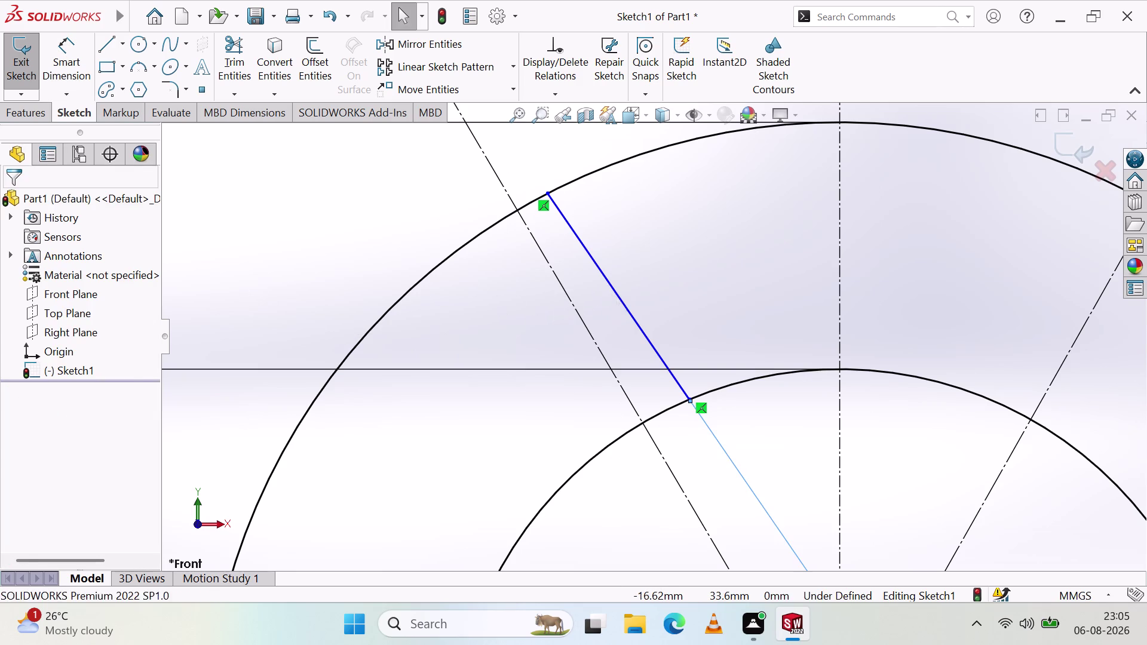
key(Delete)
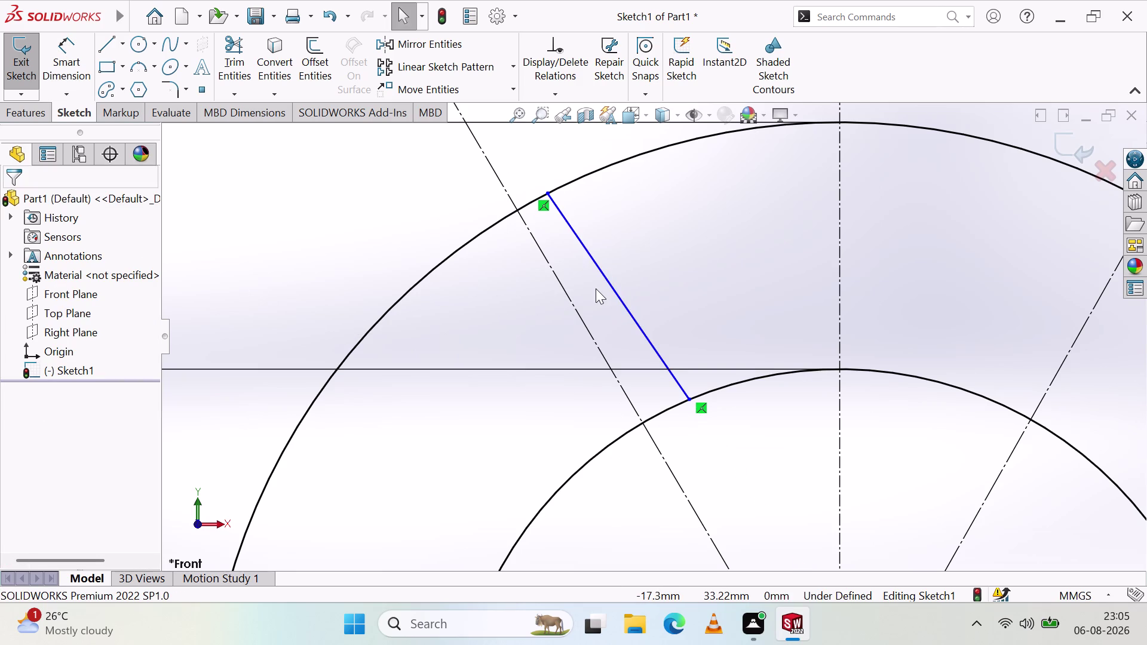
click(73, 71)
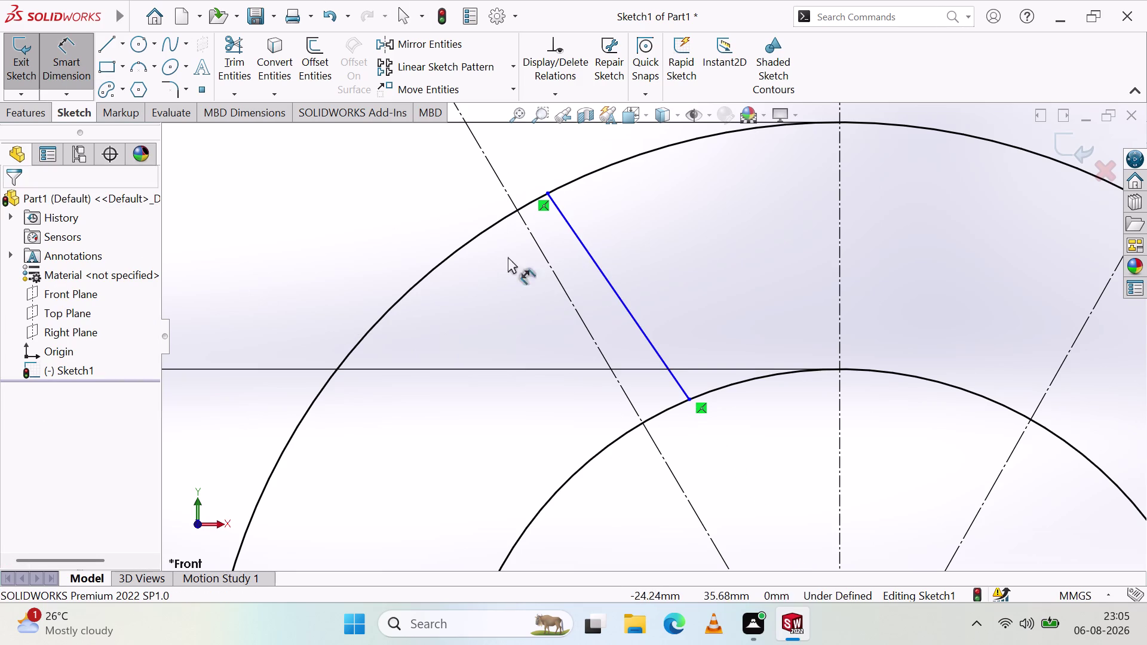
Slide the short line's top end along the Ø90 circle, then delete the line.
key(Escape)
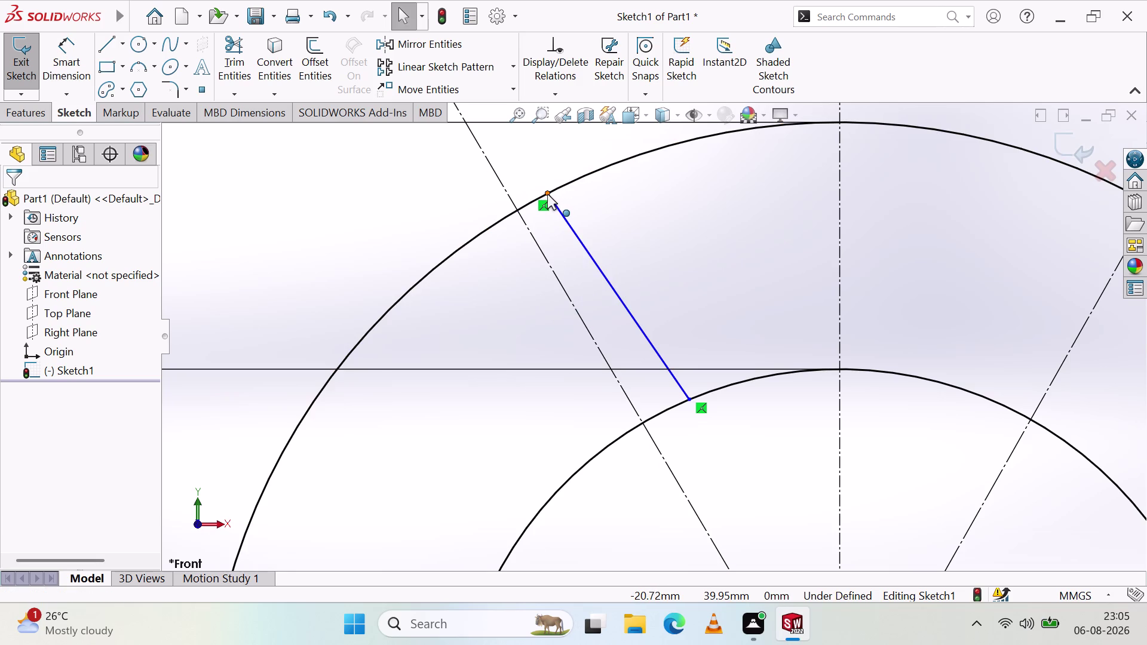
drag(548, 194, 568, 179)
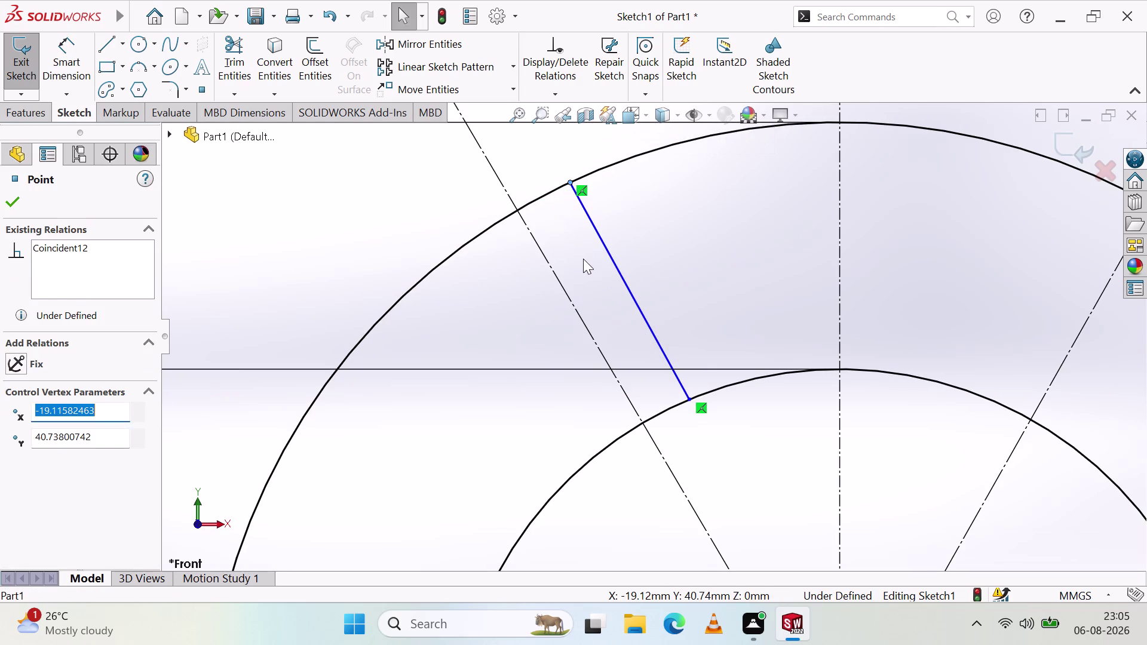
click(584, 259)
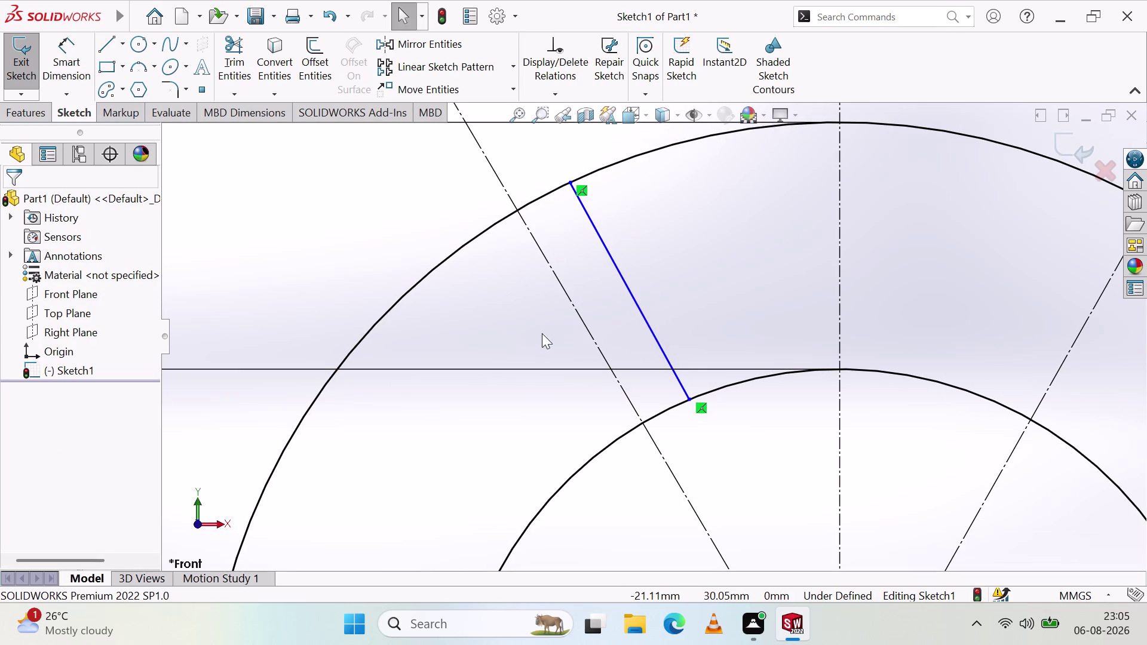
scroll(up, 3)
scroll(up, 3)
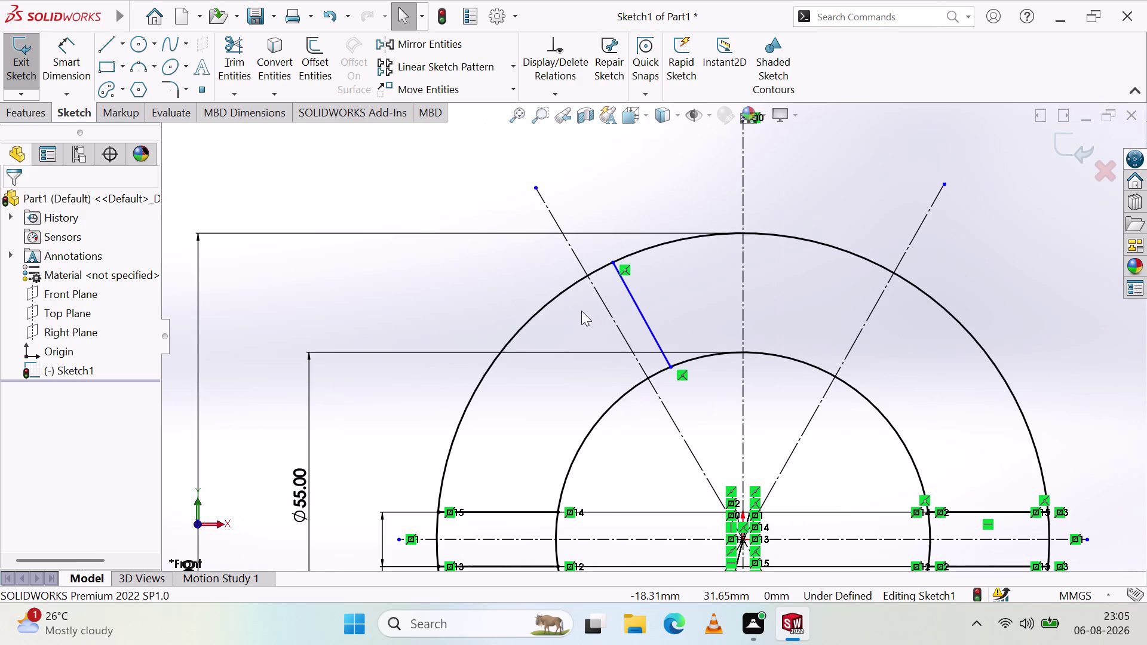
click(630, 292)
key(Delete)
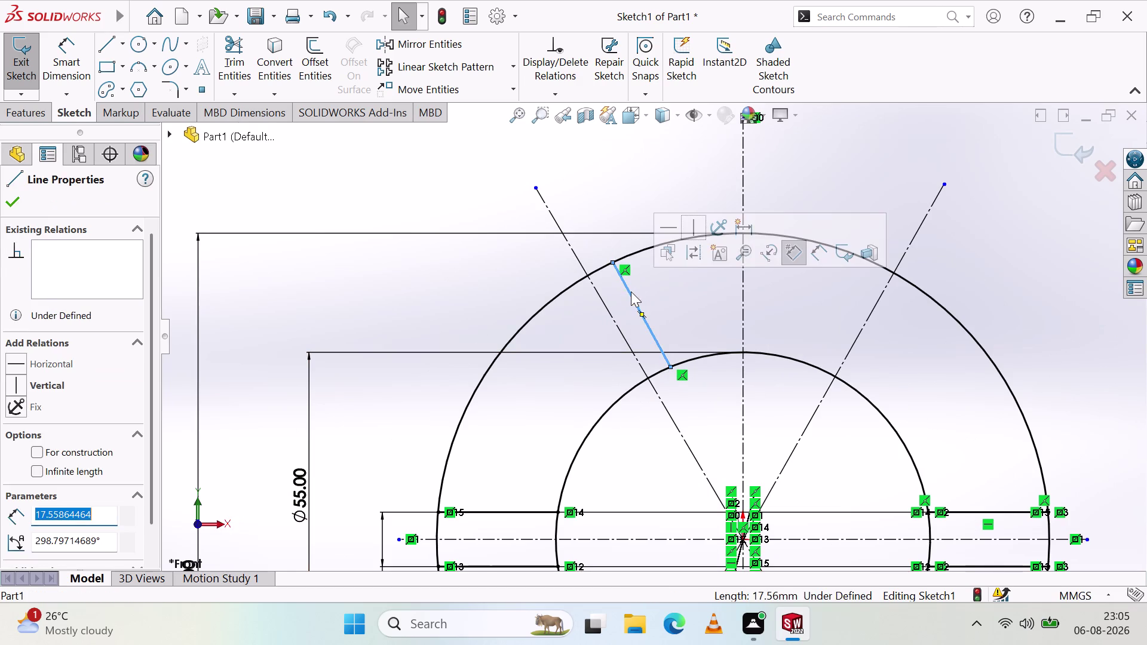
scroll(up, 3)
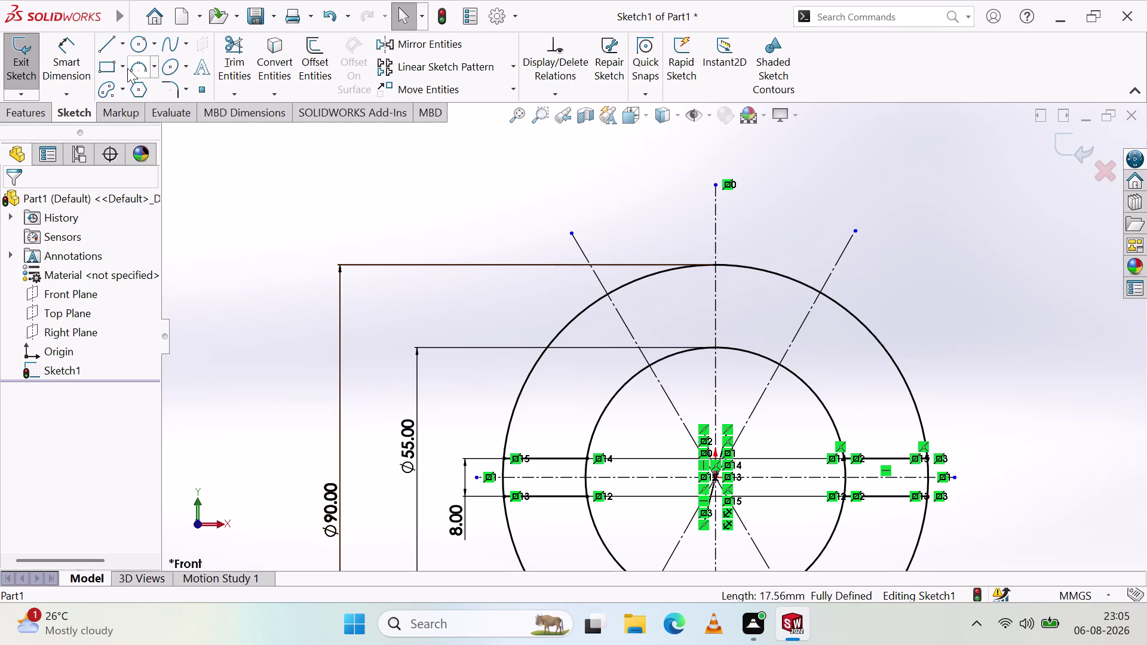
click(220, 522)
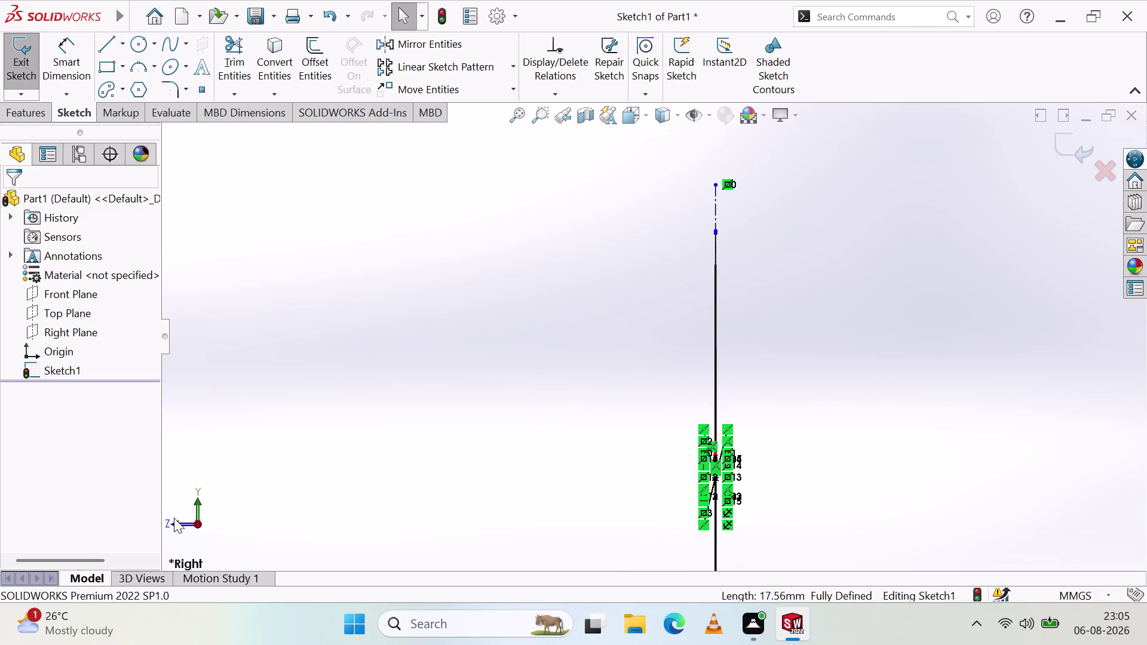
Inspect the sketch from the front, top and right views and orbit it slightly.
click(178, 523)
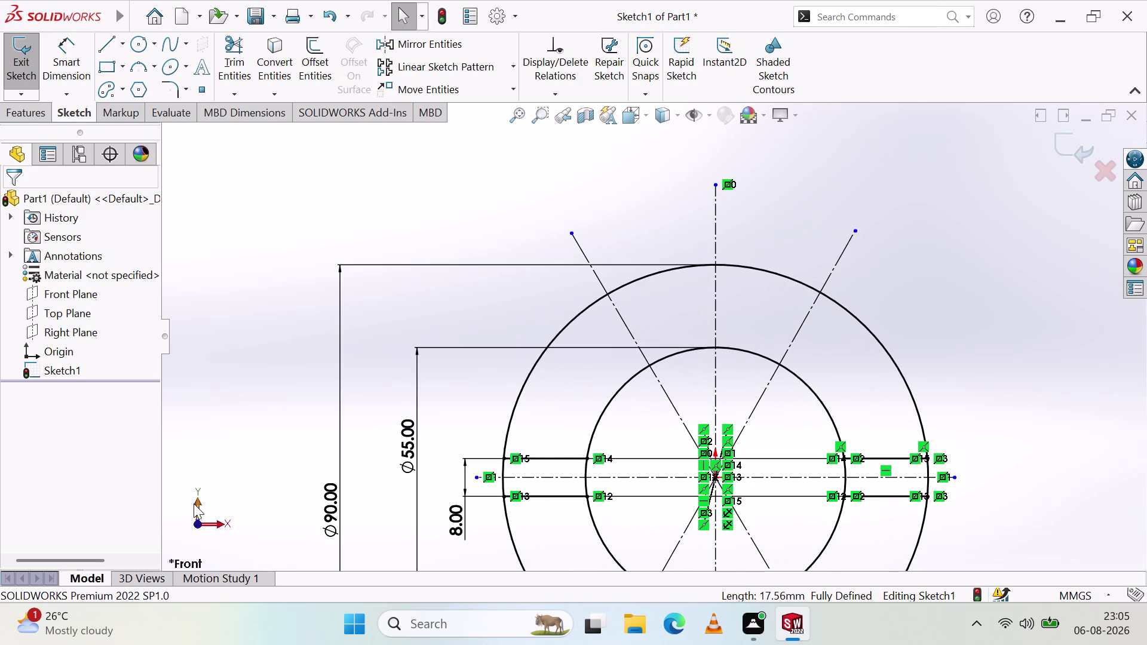
click(198, 504)
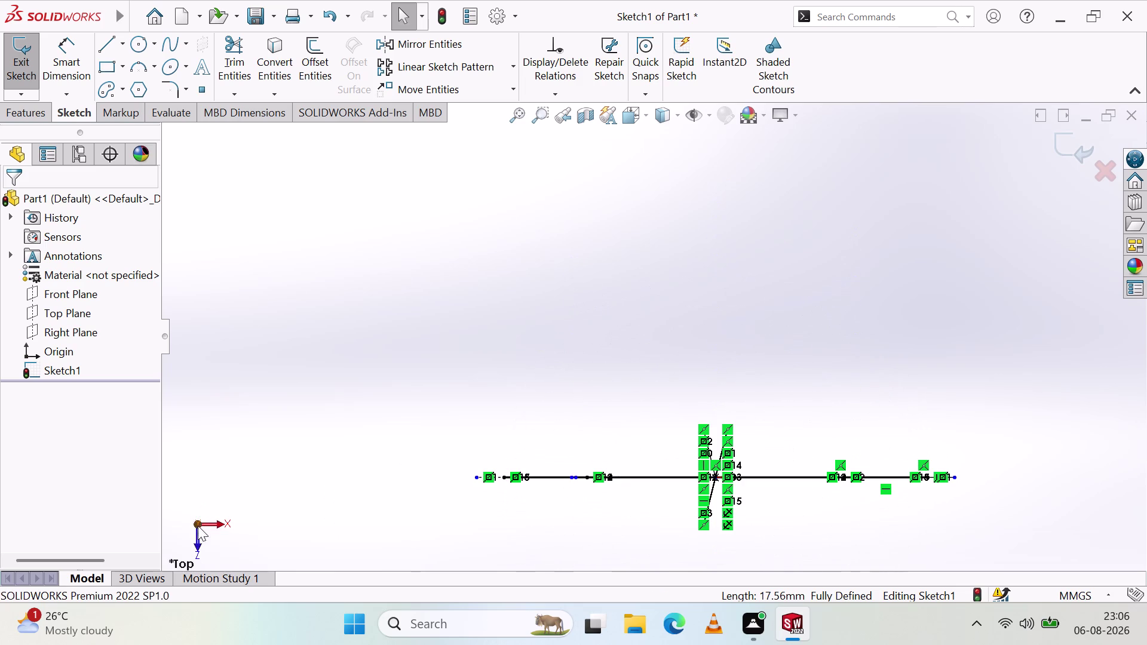
click(197, 546)
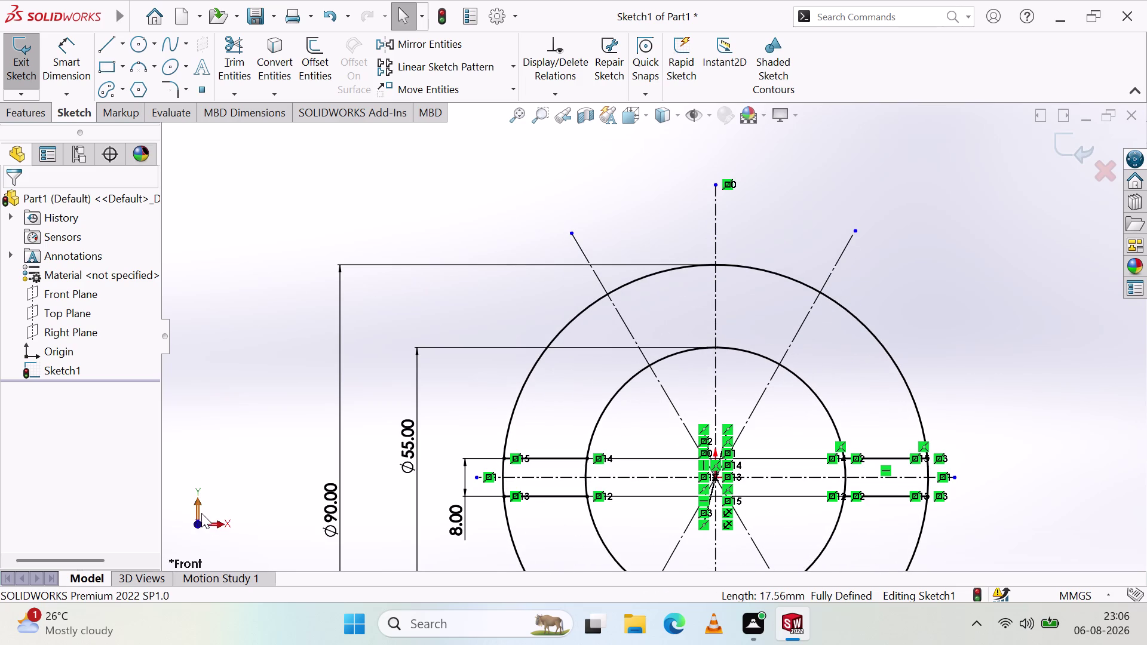
middle_drag(391, 449, 409, 396)
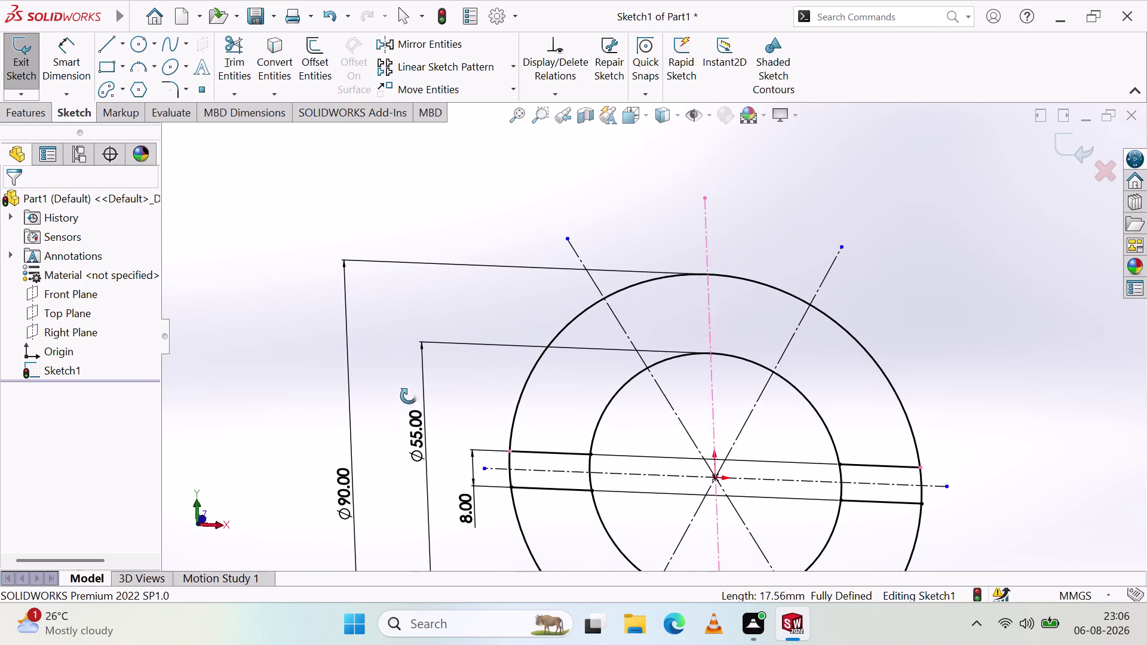
middle_drag(409, 397, 359, 474)
middle_click(362, 472)
middle_click(371, 454)
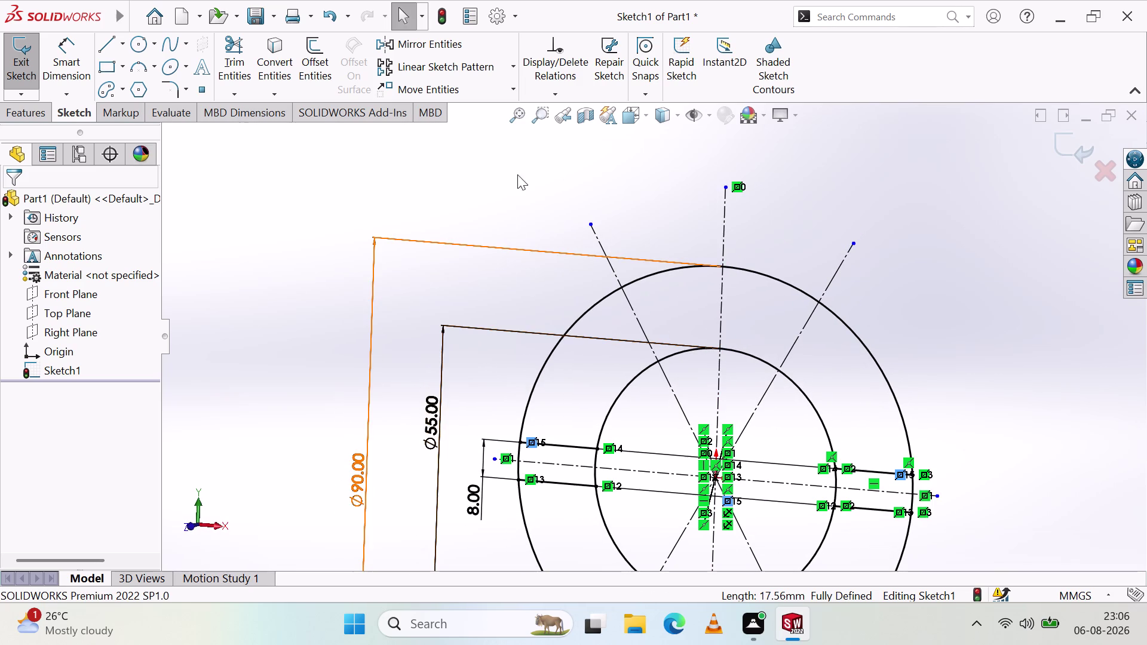
click(521, 122)
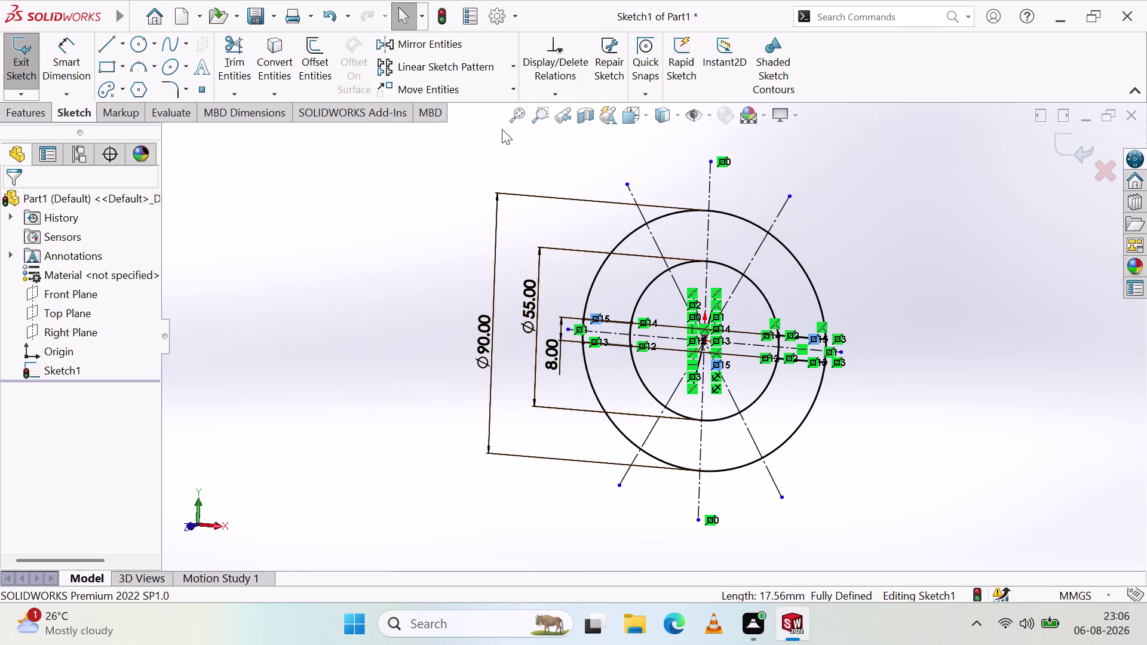
click(513, 116)
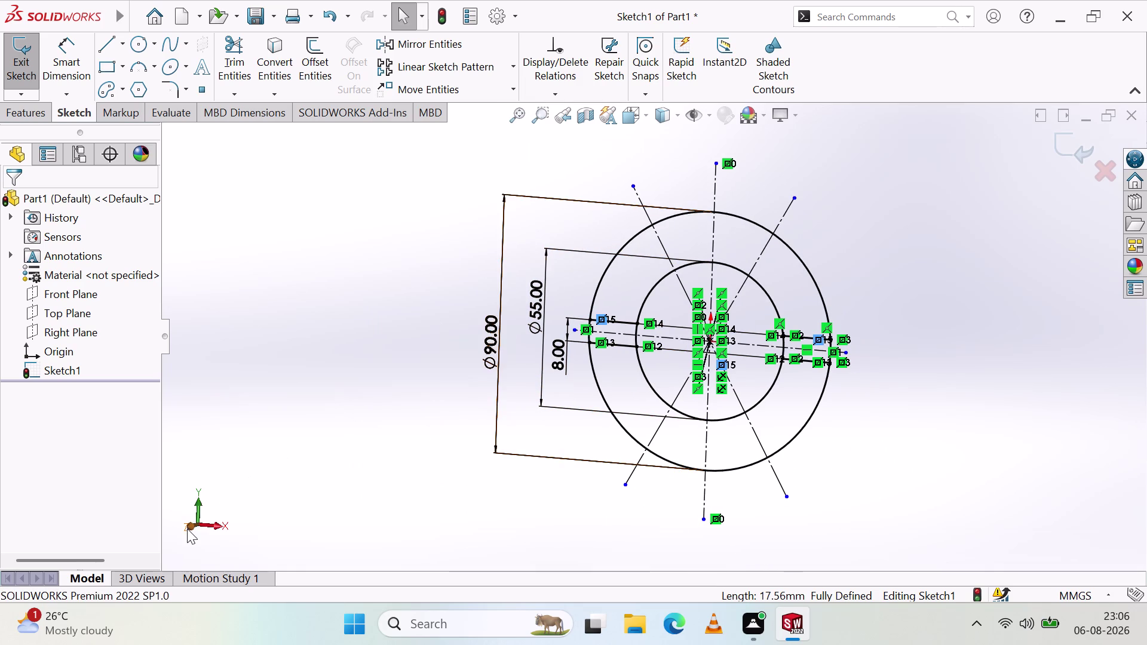
click(190, 531)
click(195, 504)
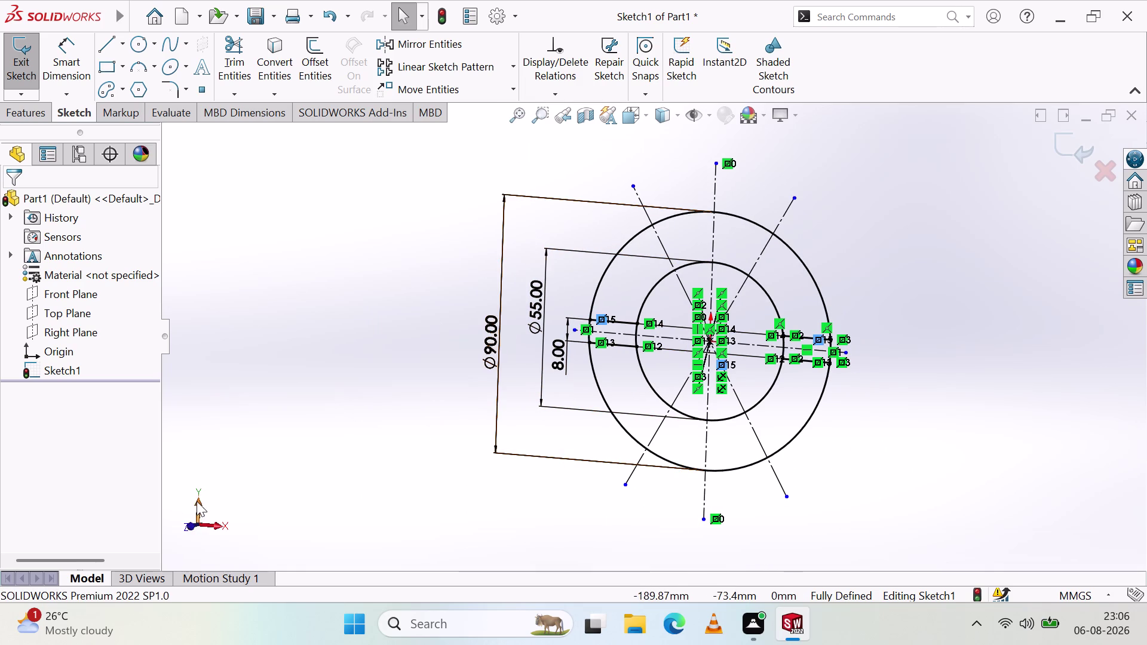
click(195, 539)
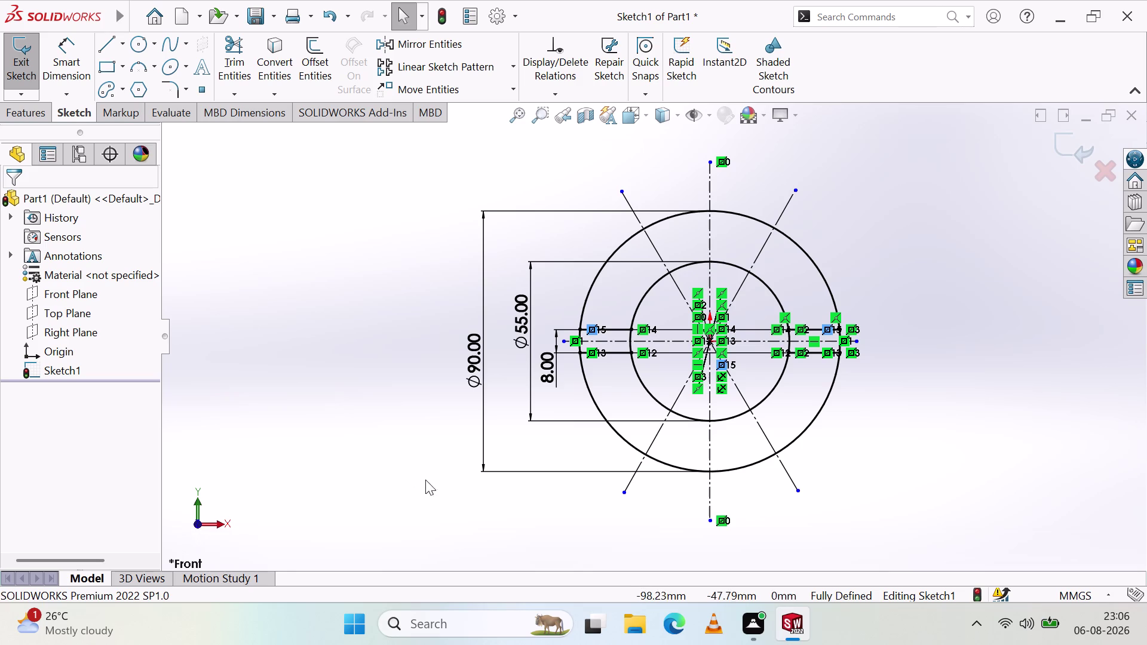
Zoom in on the sketch and activate the Line tool.
scroll(down, 3)
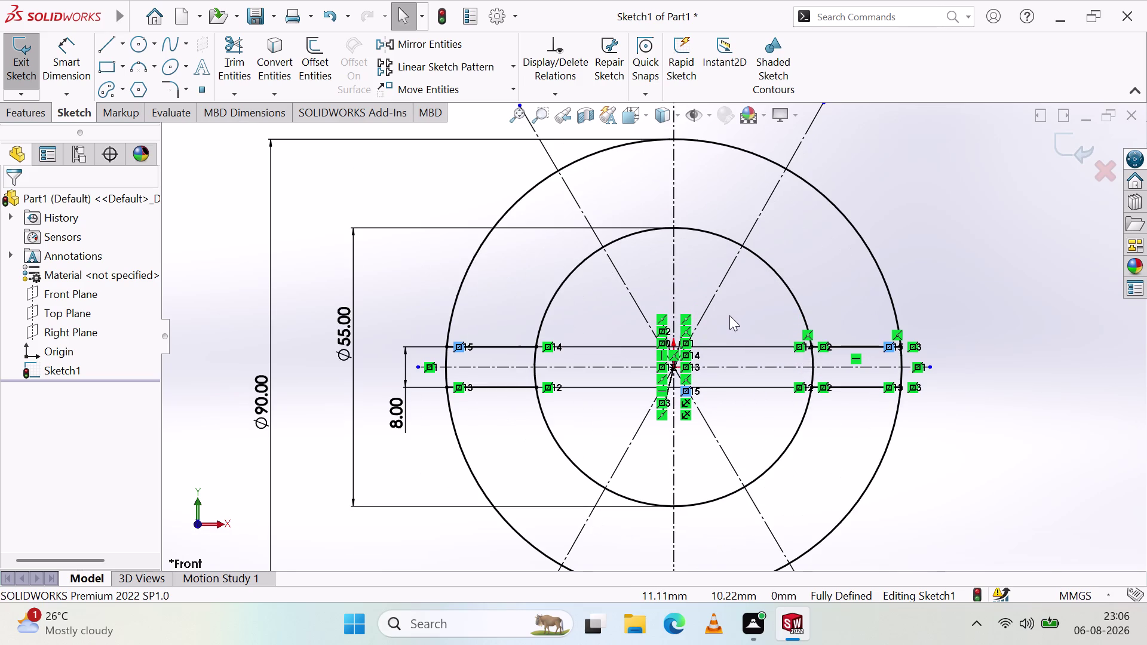
scroll(down, 3)
scroll(up, 3)
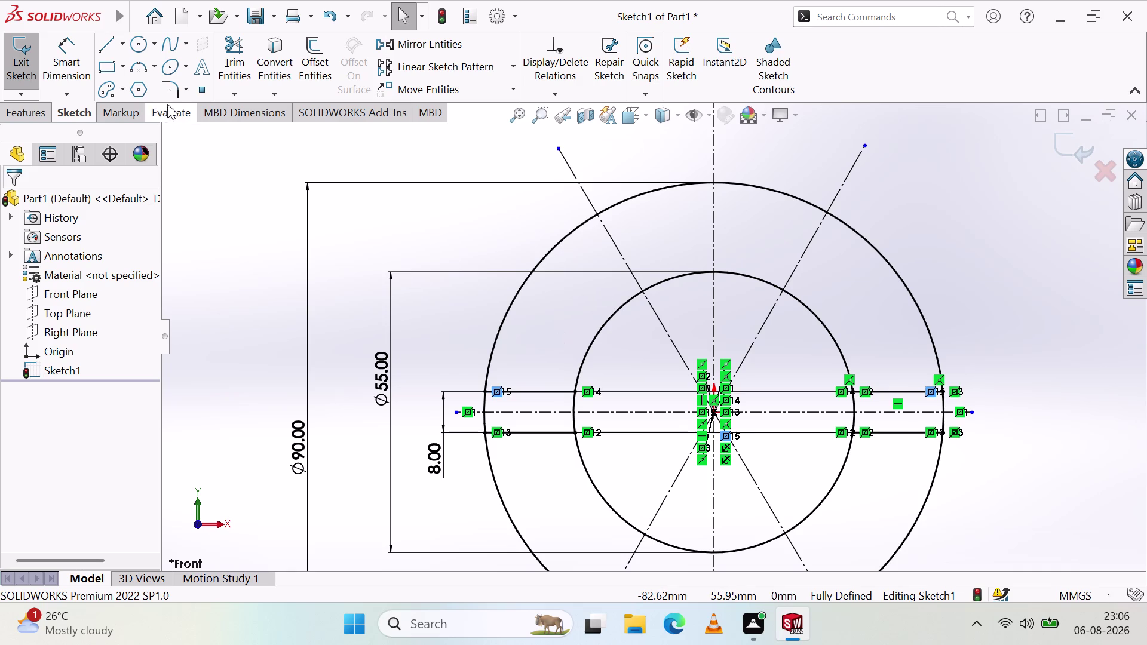
click(104, 45)
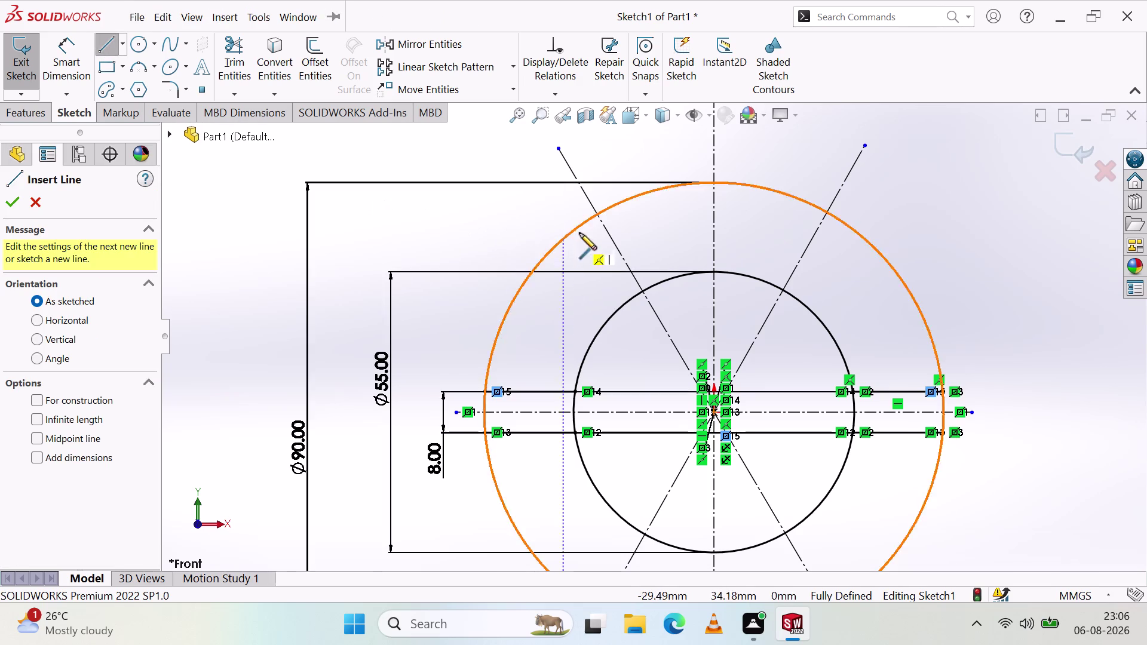
Draw a line from the Ø90 outer circle to the Ø55 inner circle.
click(611, 209)
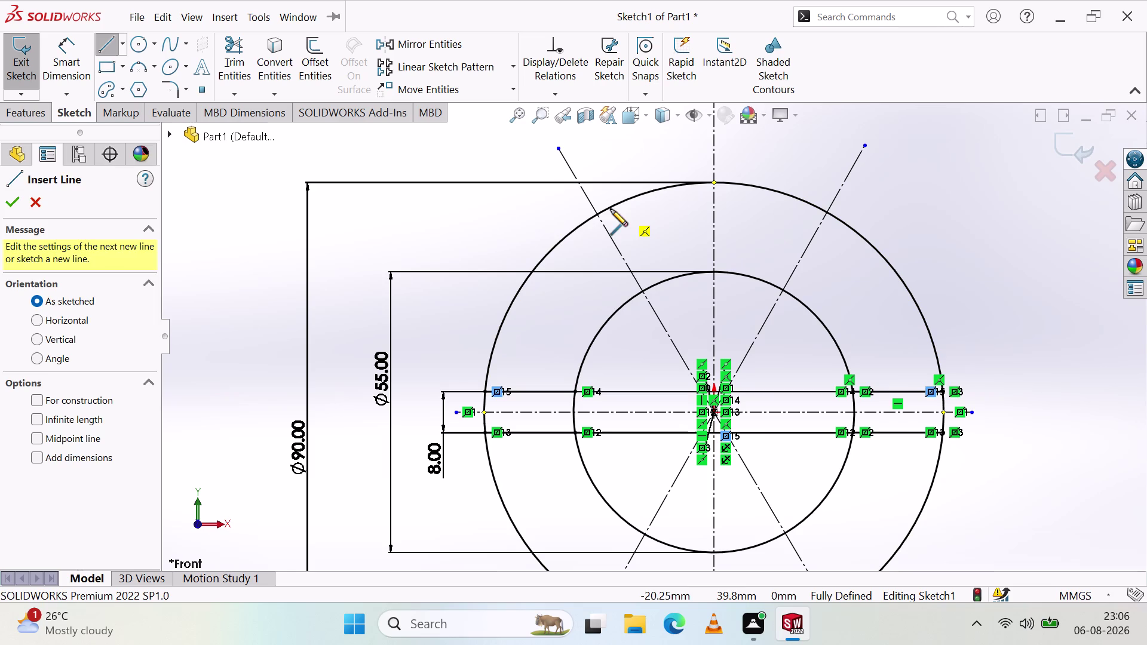
click(655, 285)
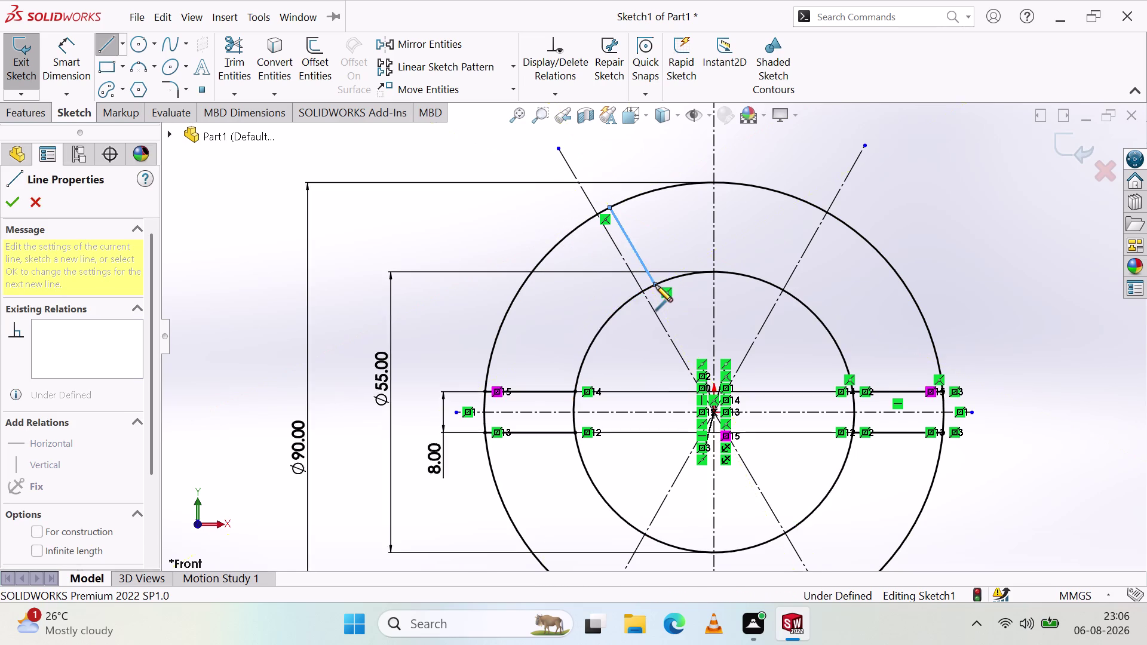
key(Escape)
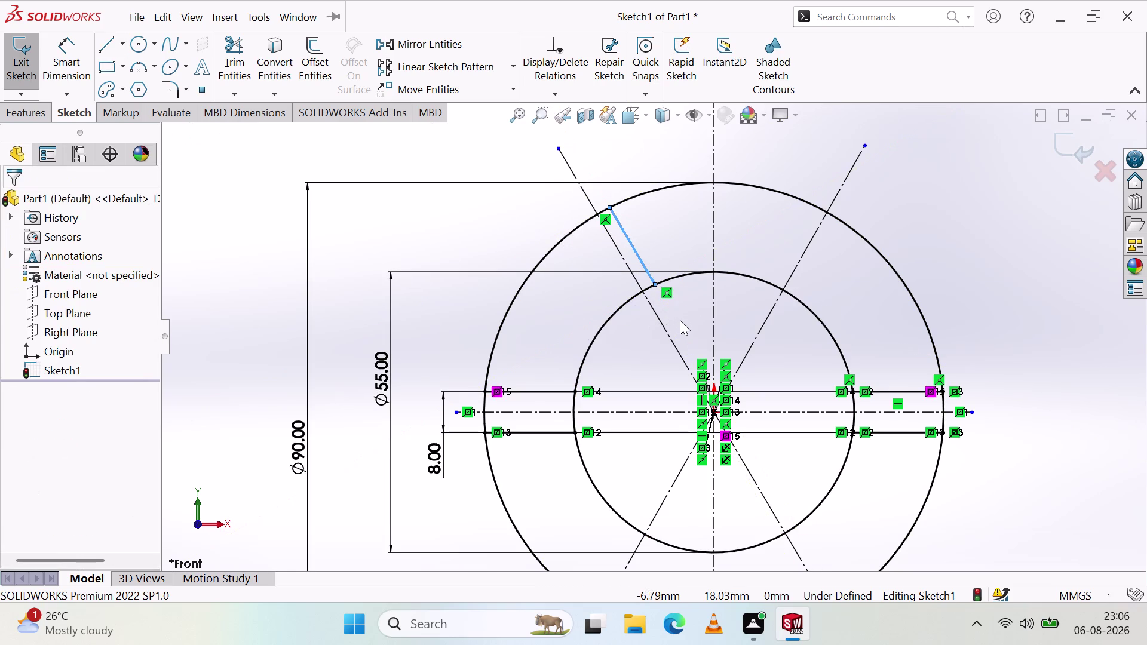
click(680, 320)
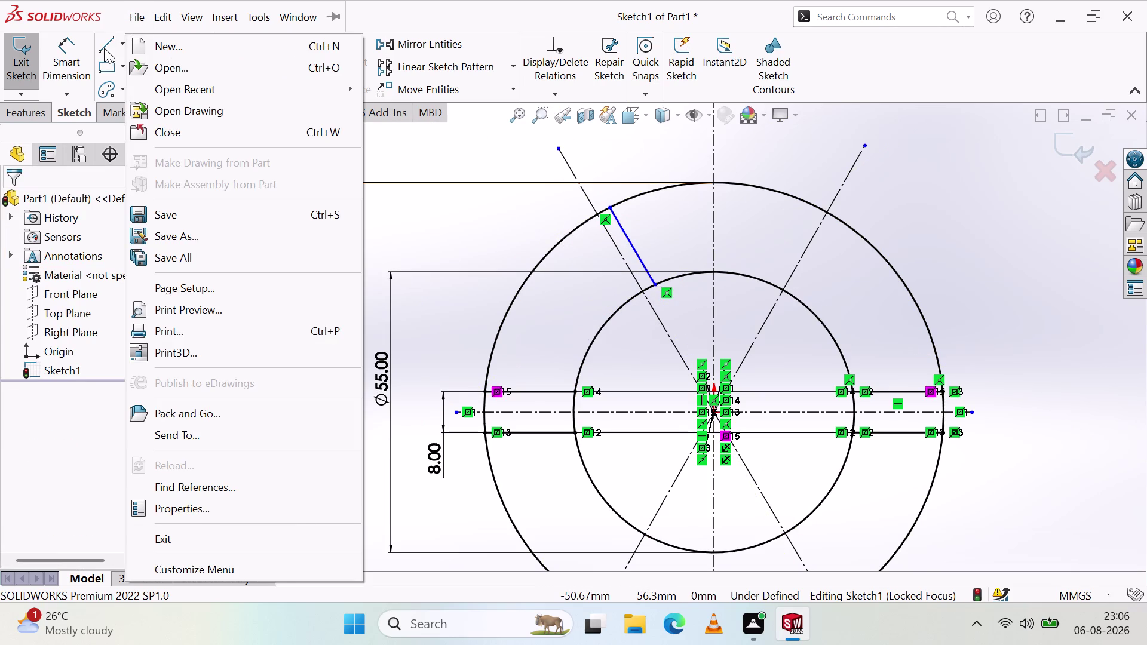
Dimension the new line at 4° to the upper-left angled centerline.
click(76, 61)
scroll(up, 3)
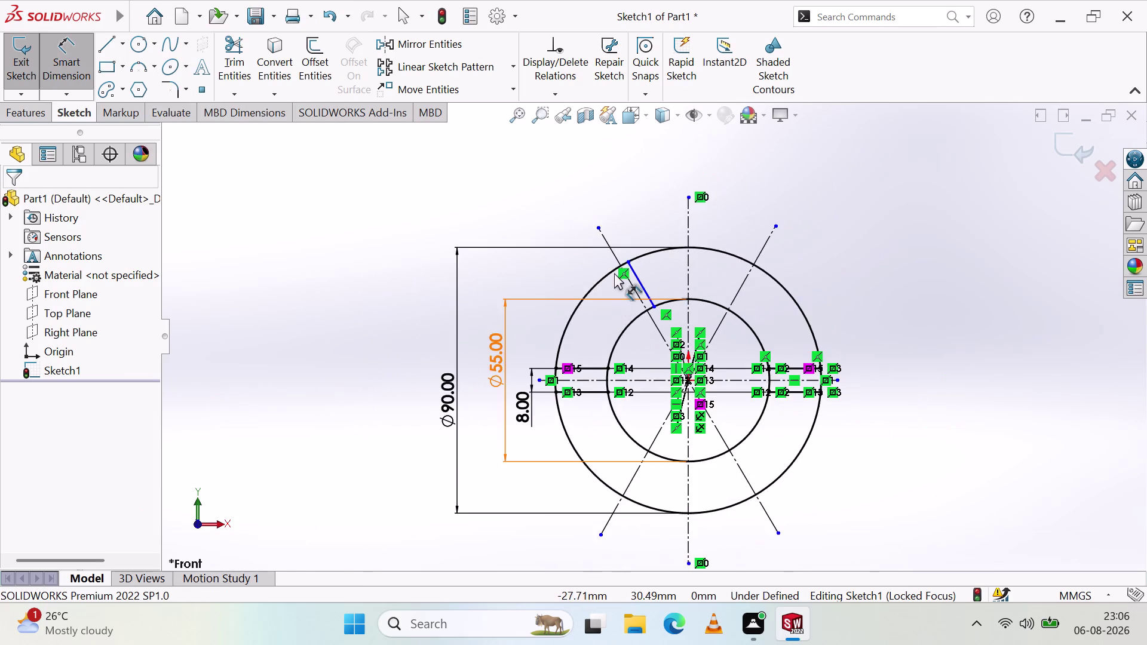
scroll(down, 3)
scroll(down, 3)
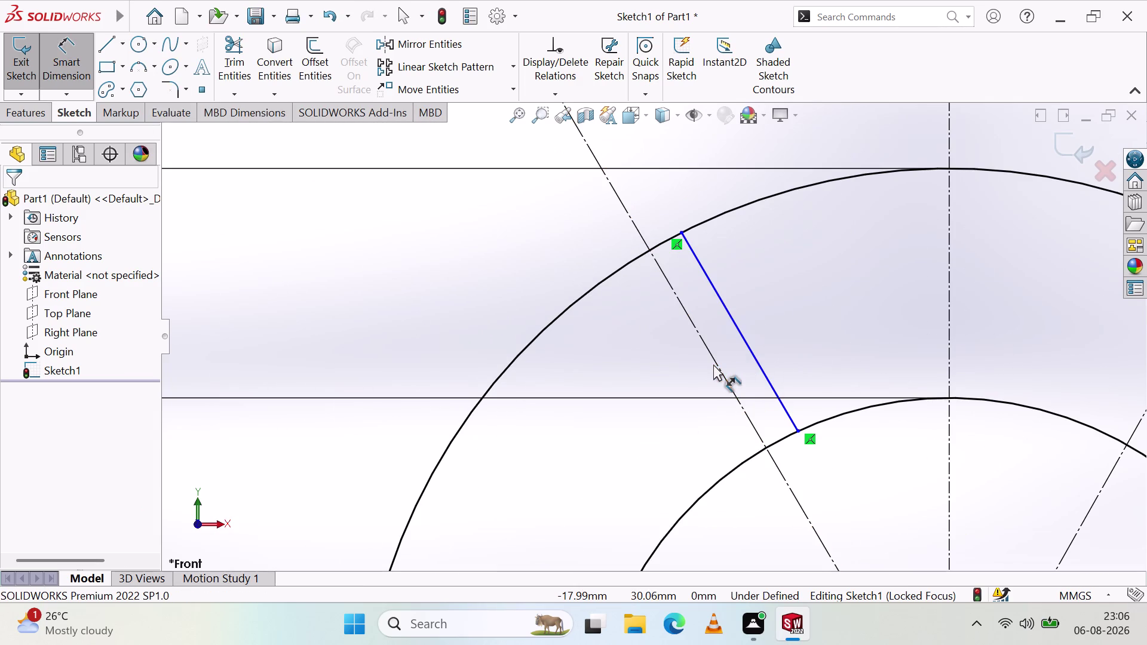
click(714, 361)
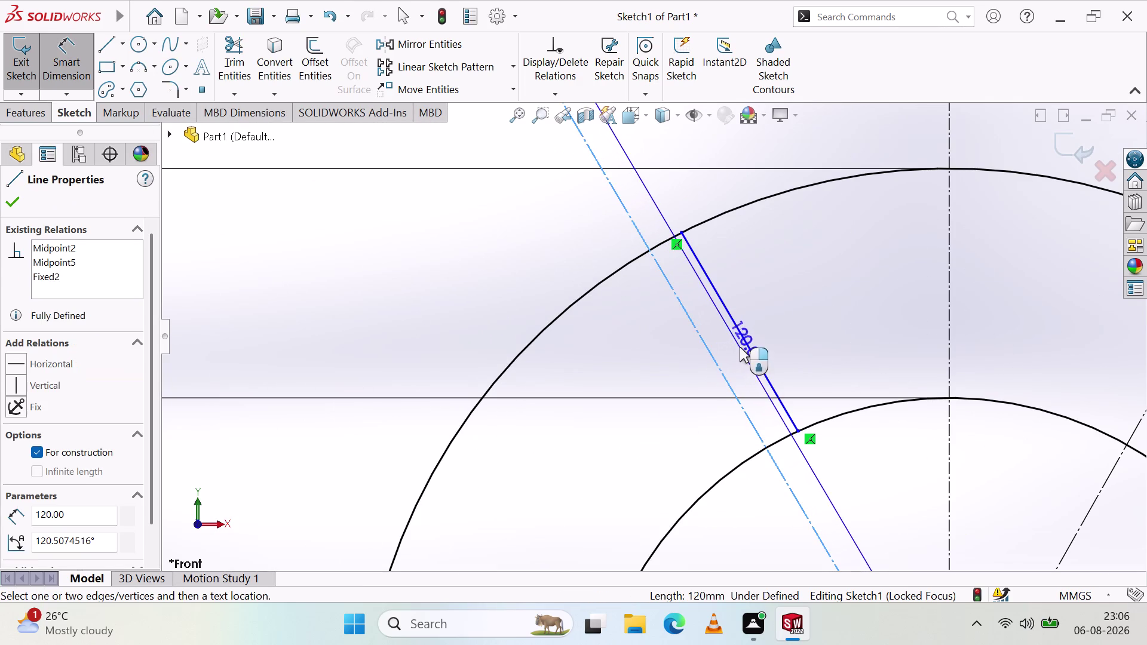
click(745, 343)
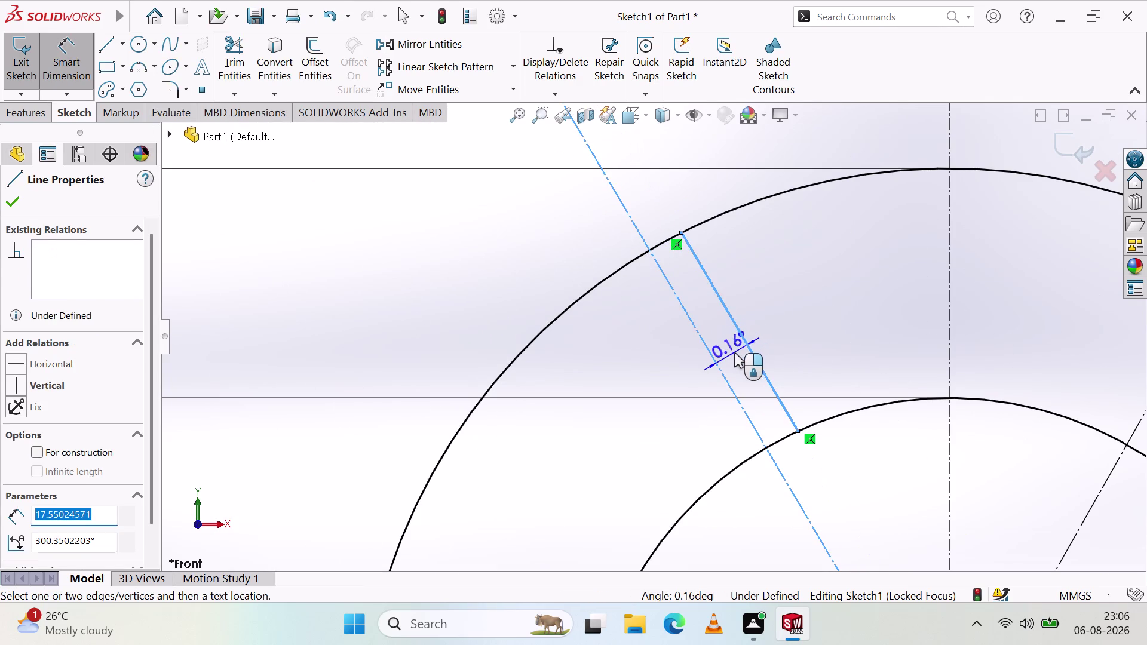
click(735, 352)
key(4)
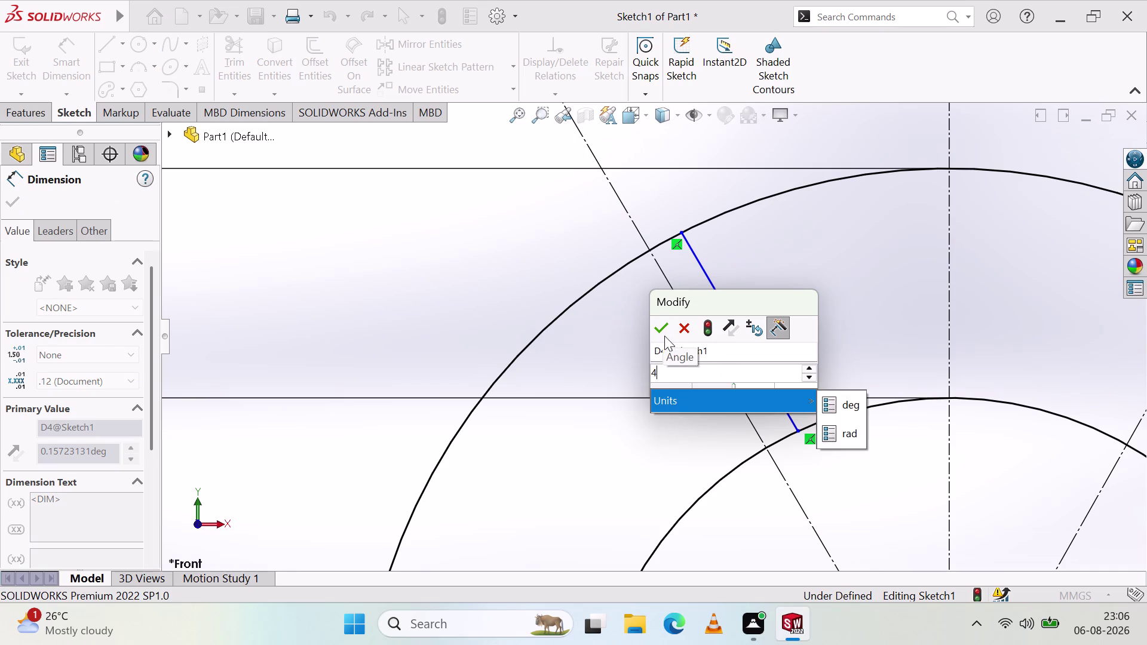
click(663, 329)
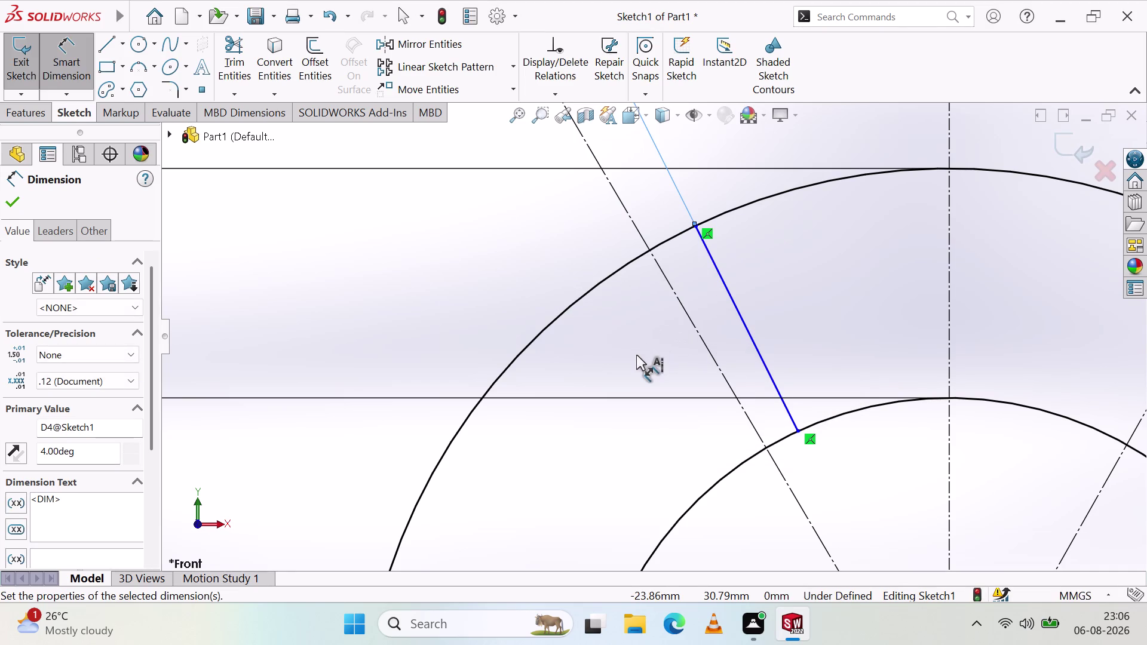
Replace the angle value in the dimension properties with 'mm'.
scroll(down, 3)
scroll(up, 3)
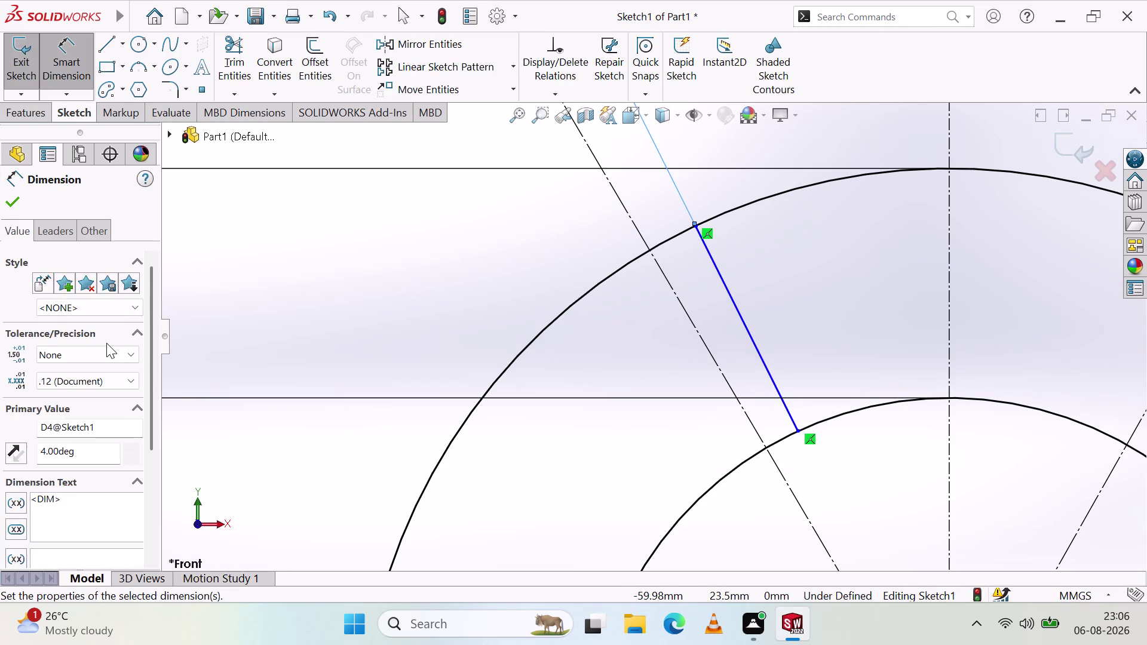
scroll(down, 3)
click(90, 283)
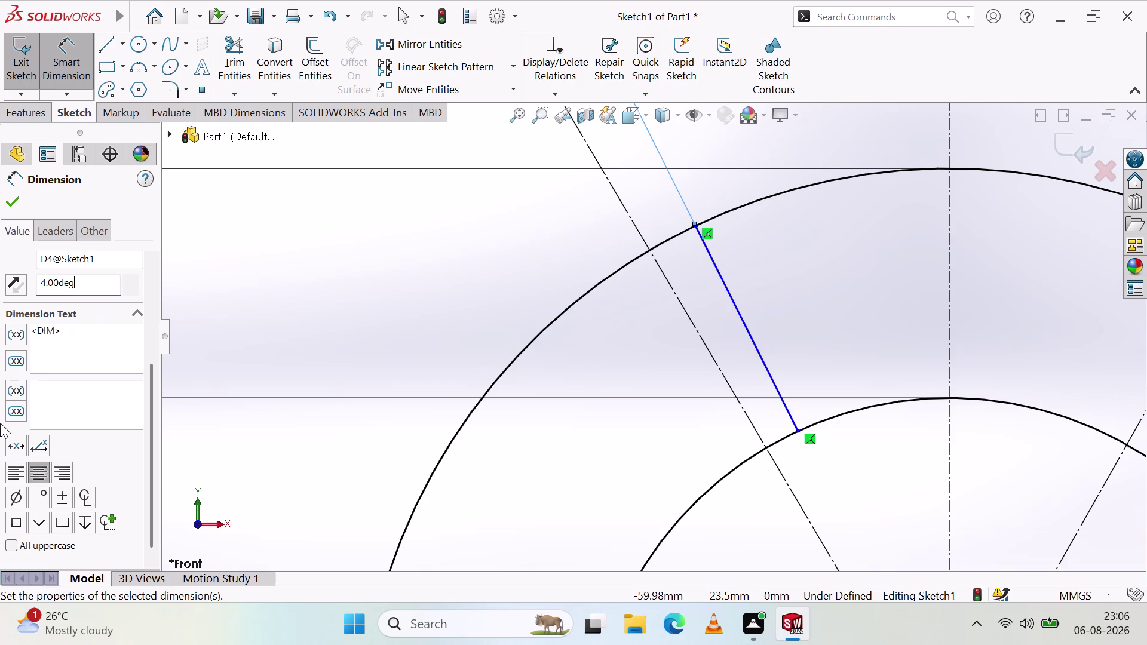
key(BackSpace)
key(BackSpace)
key(BackSpace)
key(BackSpace)
key(BackSpace)
key(BackSpace)
text(mm)
click(2, 200)
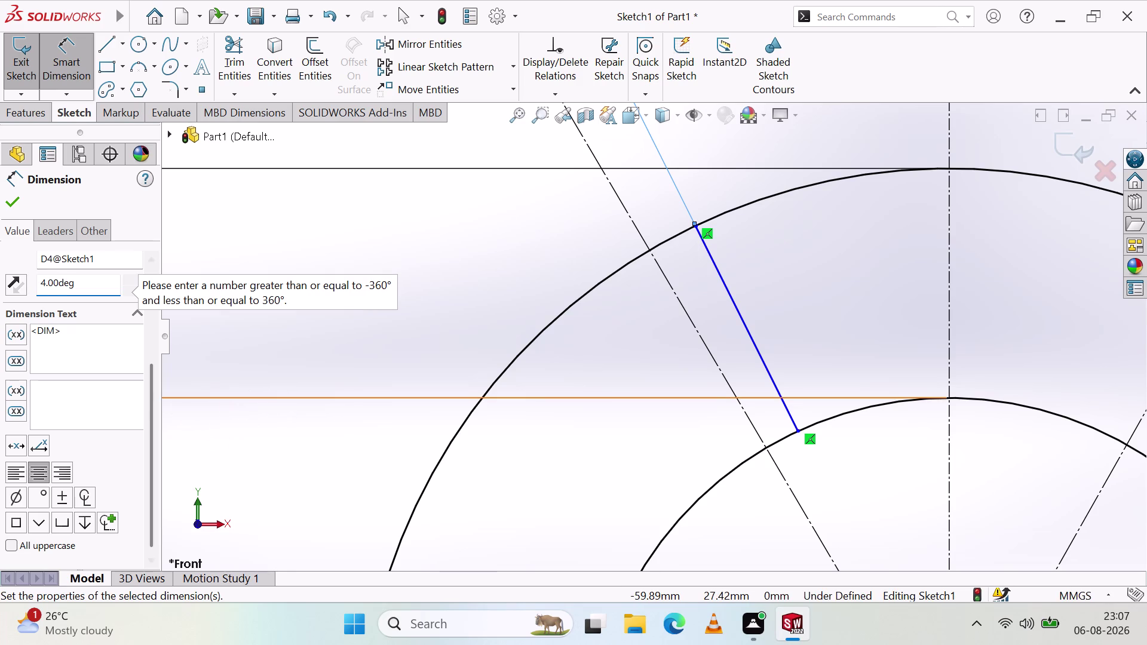
Back out of the invalid dimension edit.
scroll(down, 3)
scroll(up, 3)
scroll(down, 3)
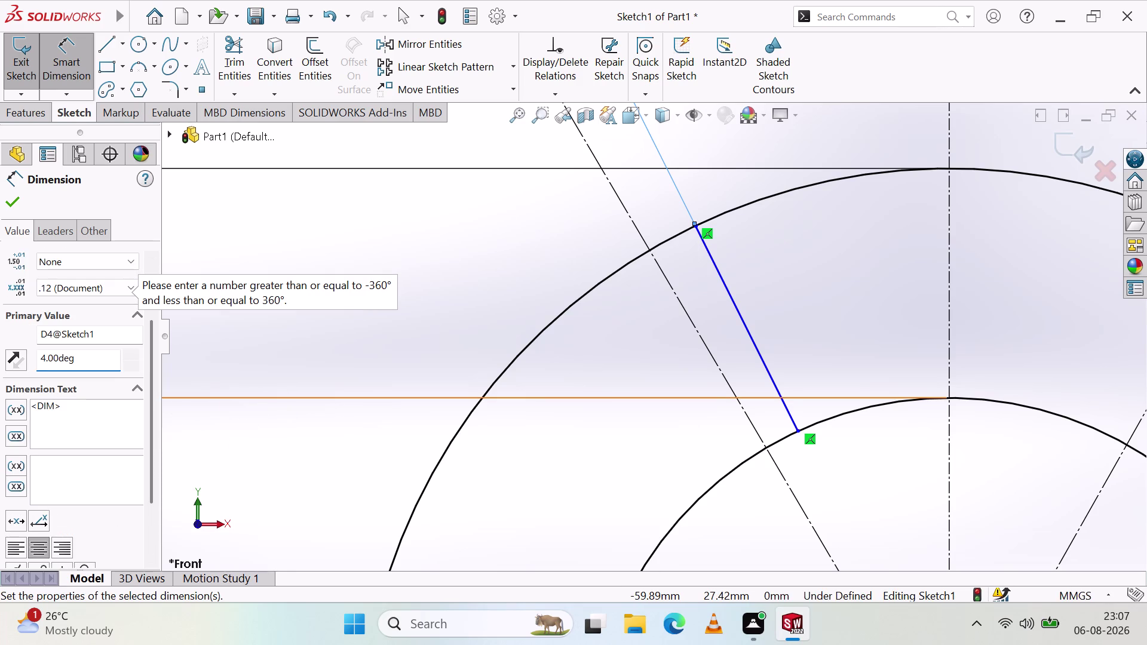
key(Escape)
key(Escape)
key(Escape)
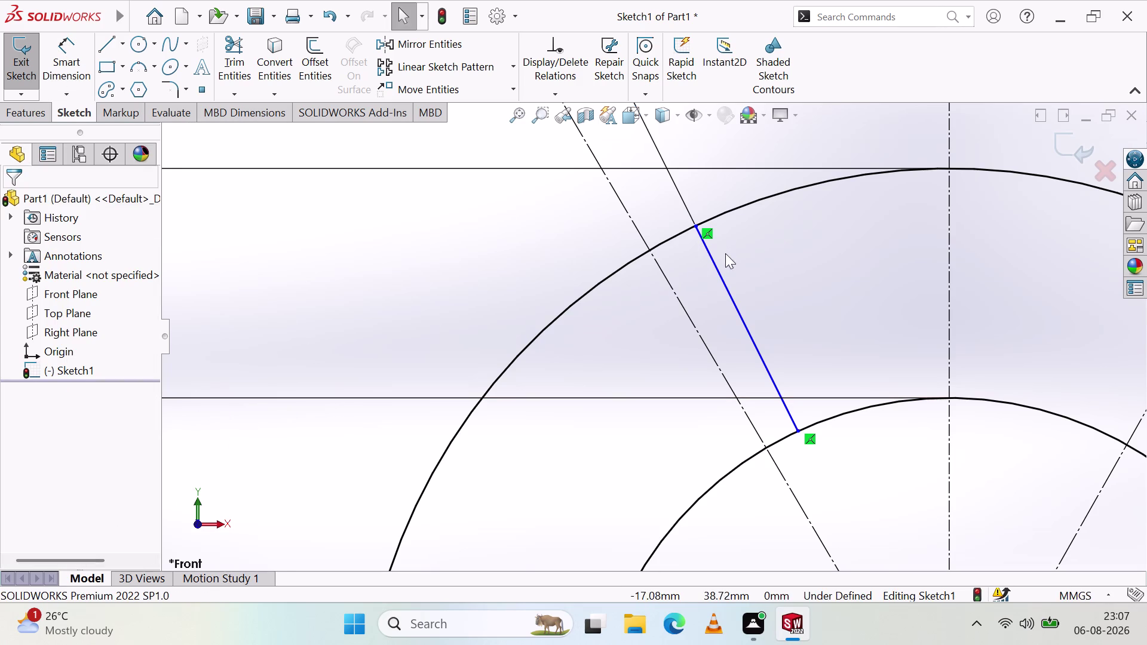
Delete the 4° angled line between the circles, confirming the deletion.
click(718, 277)
key(Delete)
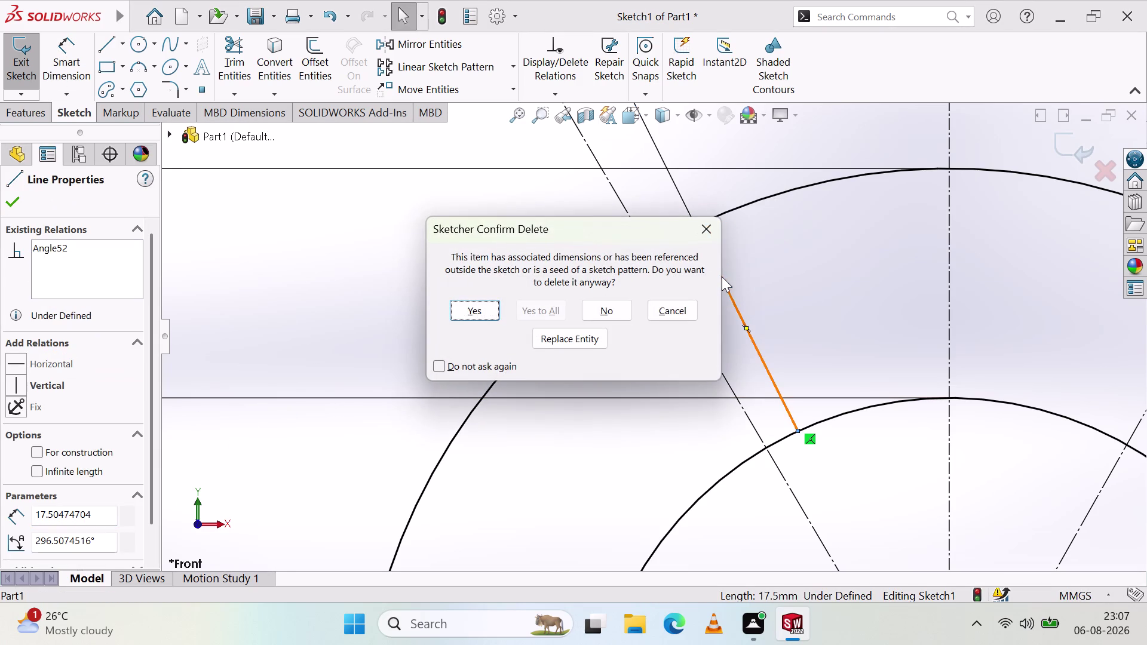
click(476, 310)
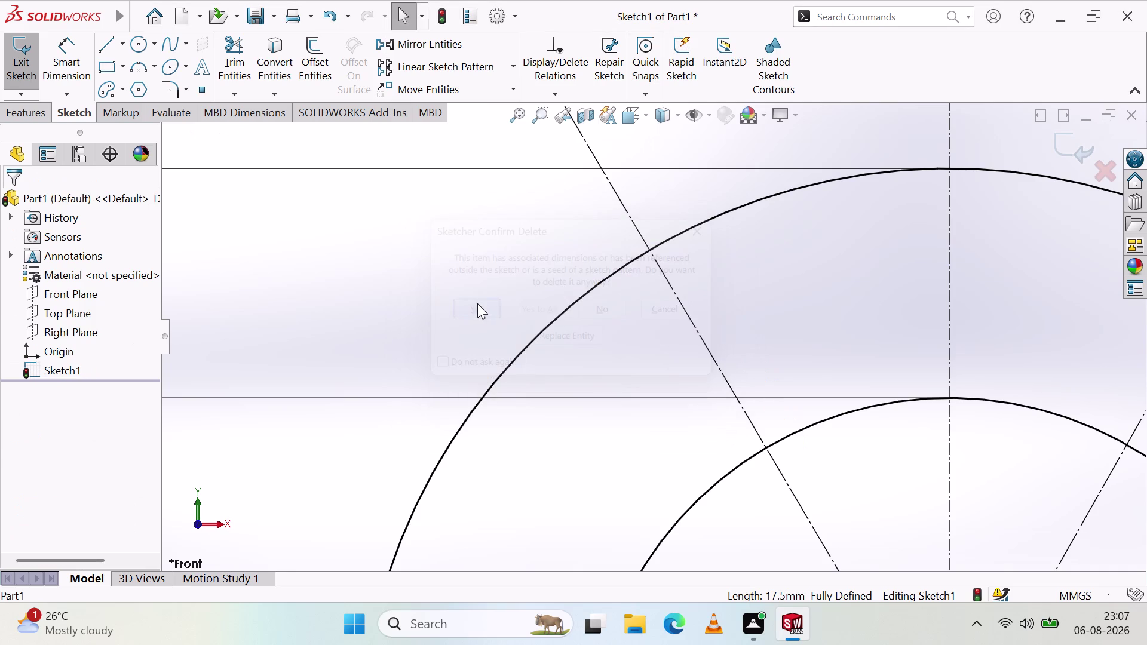
scroll(up, 3)
scroll(up, 3)
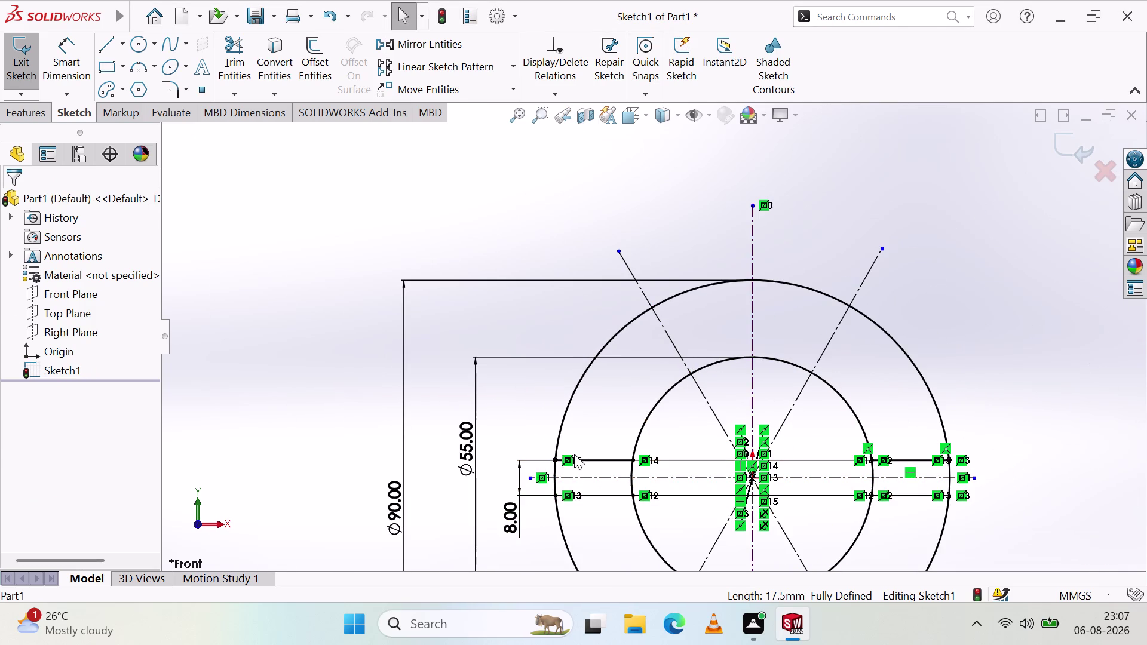
Inspect the two upper-left slot lines and the angled centerline, then clear the selection.
click(591, 460)
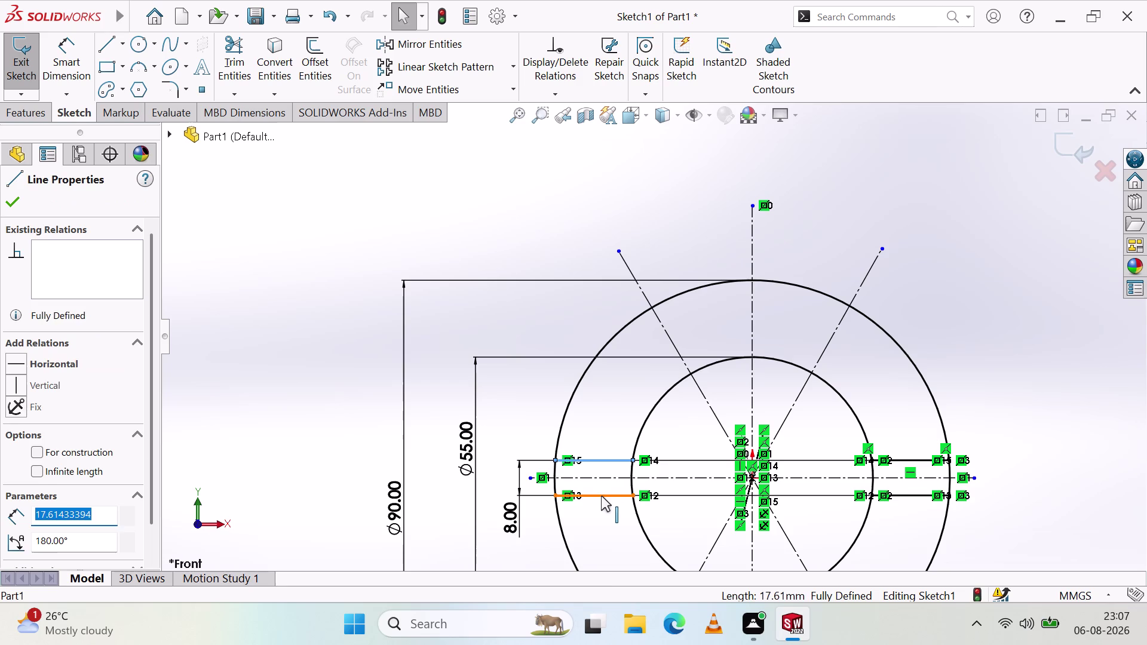
click(601, 496)
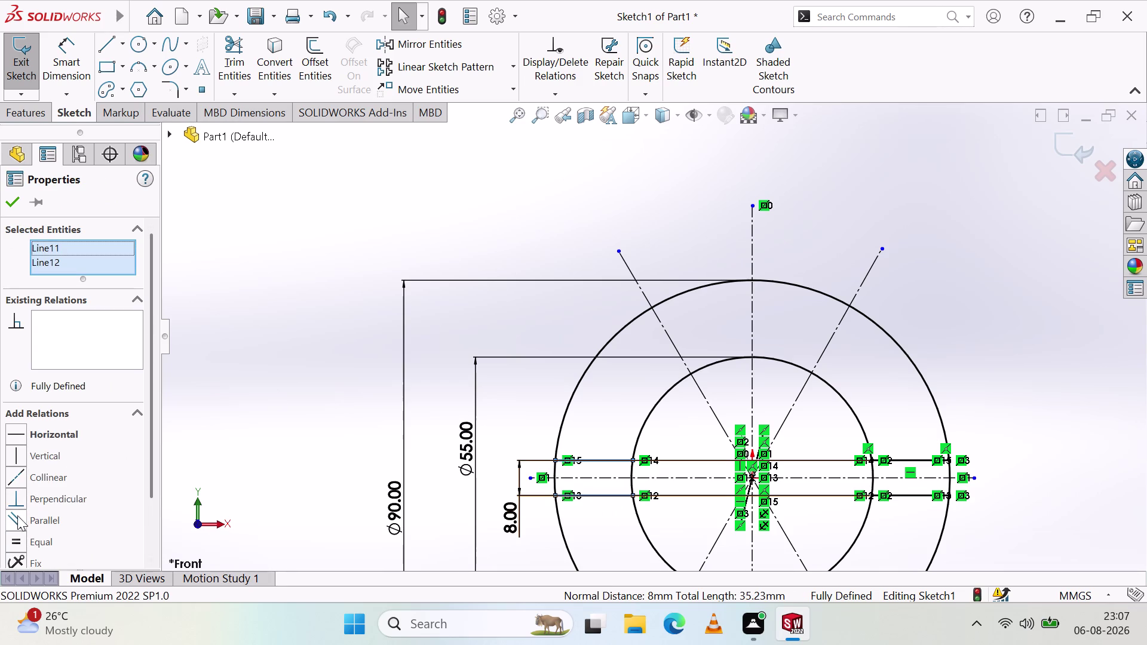
key(Escape)
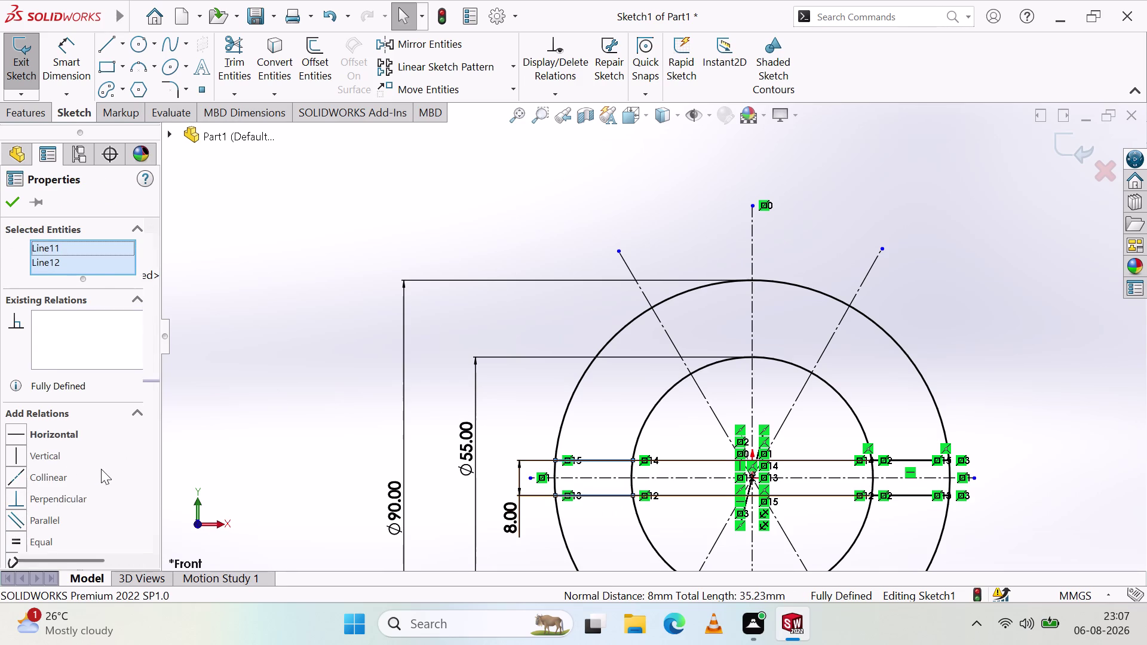
key(Escape)
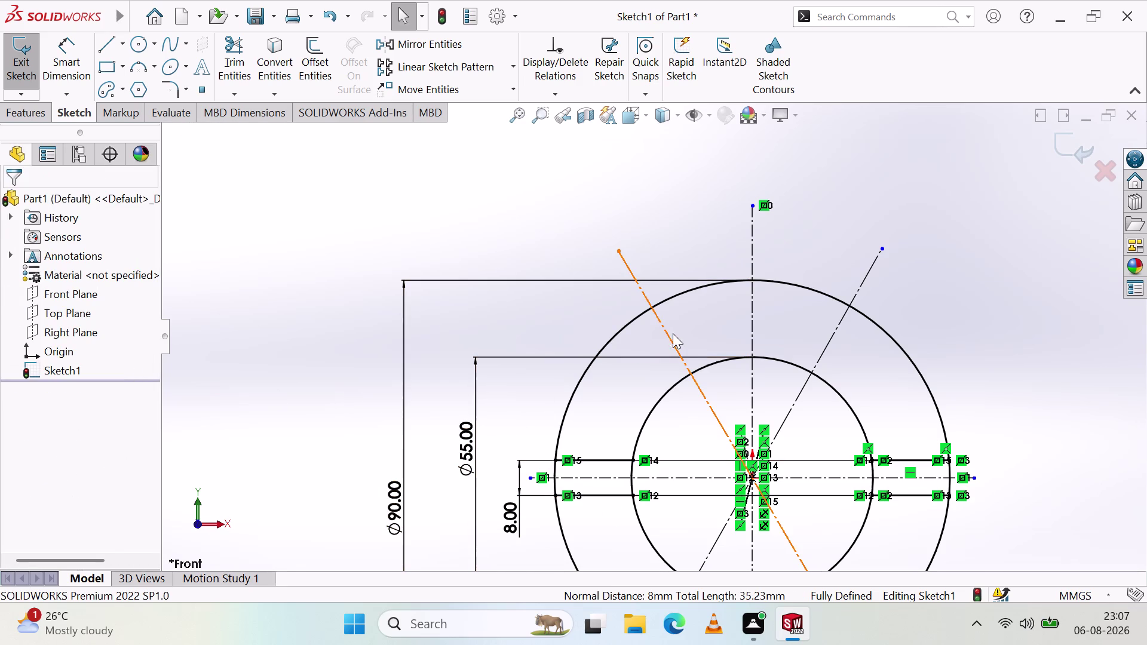
click(668, 337)
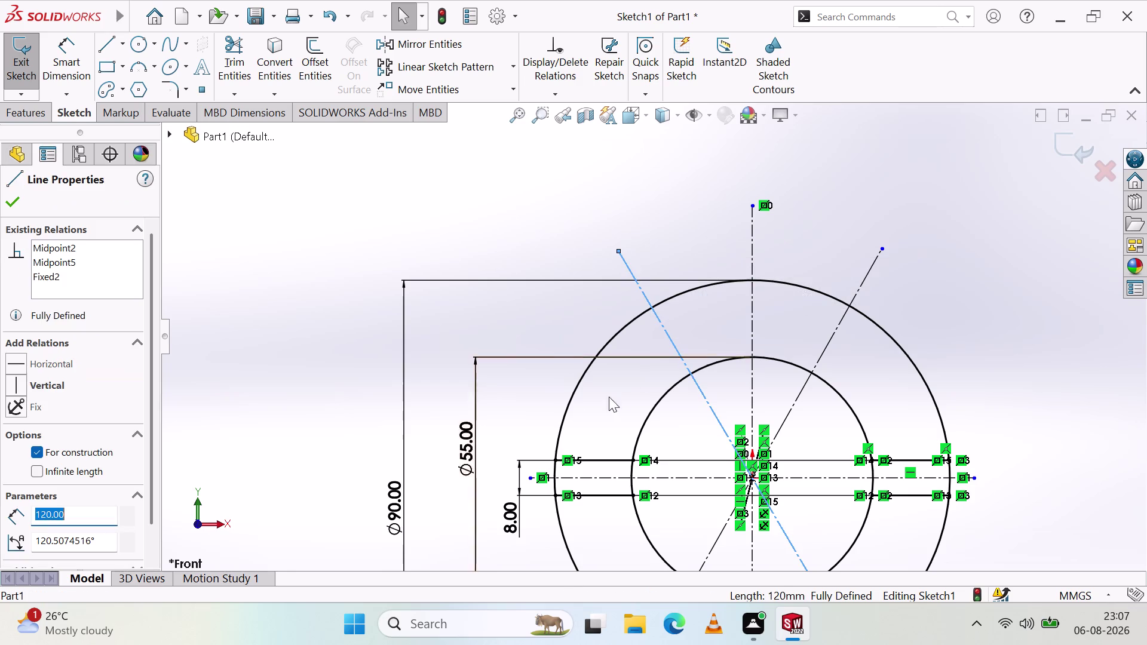
scroll(down, 3)
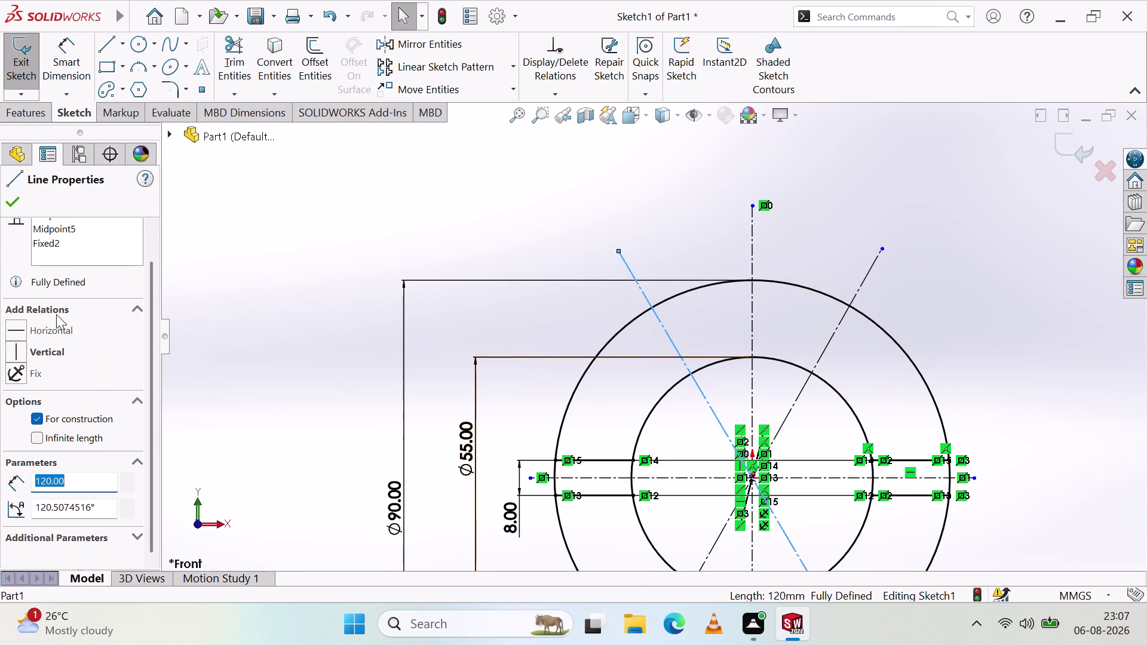
key(Escape)
key(Escape)
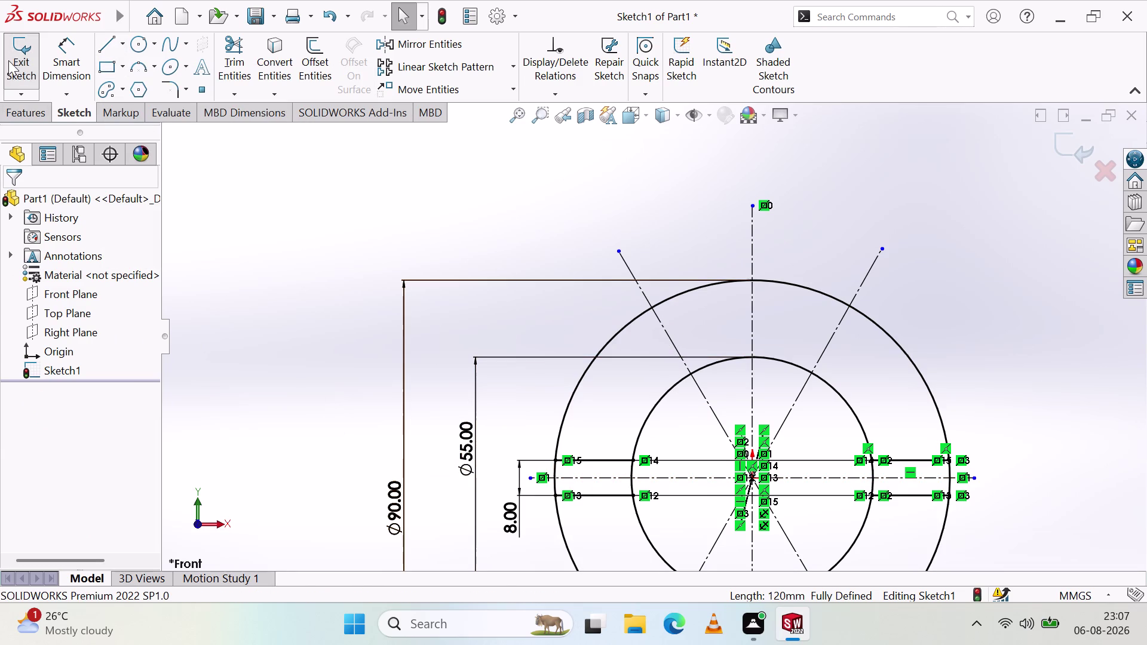
click(105, 44)
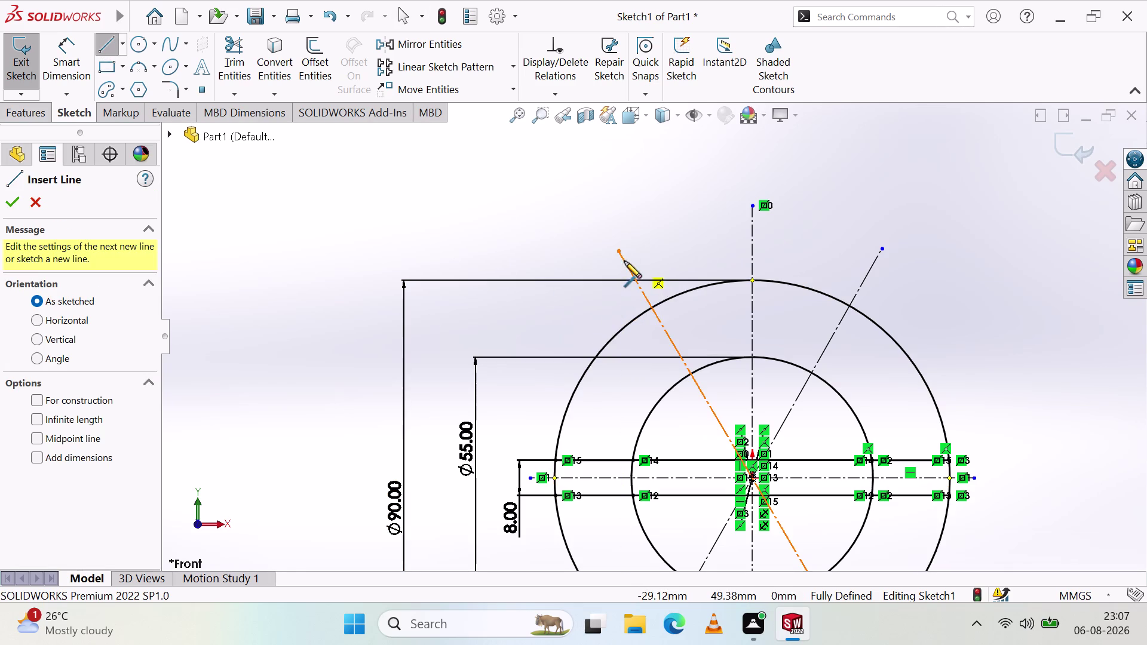
click(669, 300)
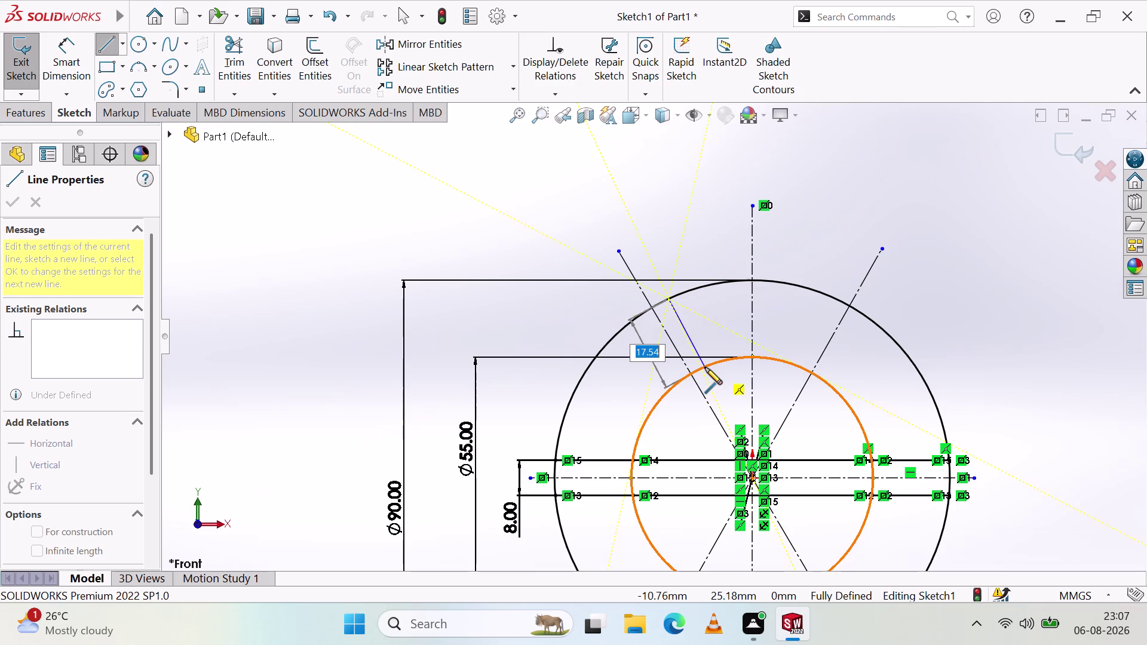
key(Escape)
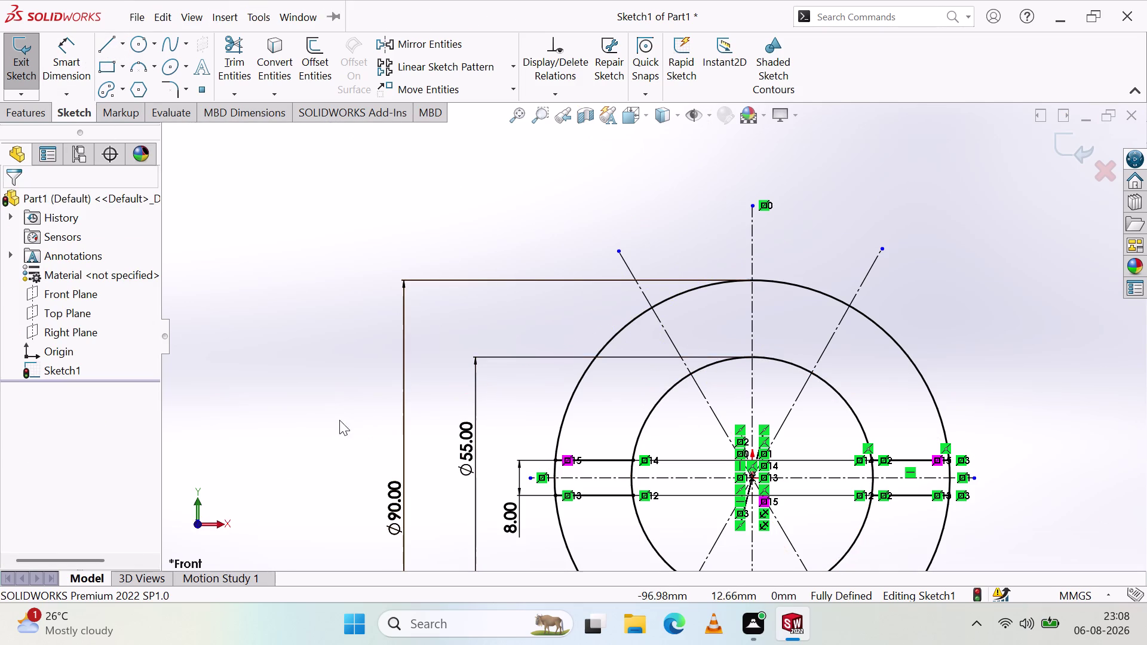
click(104, 37)
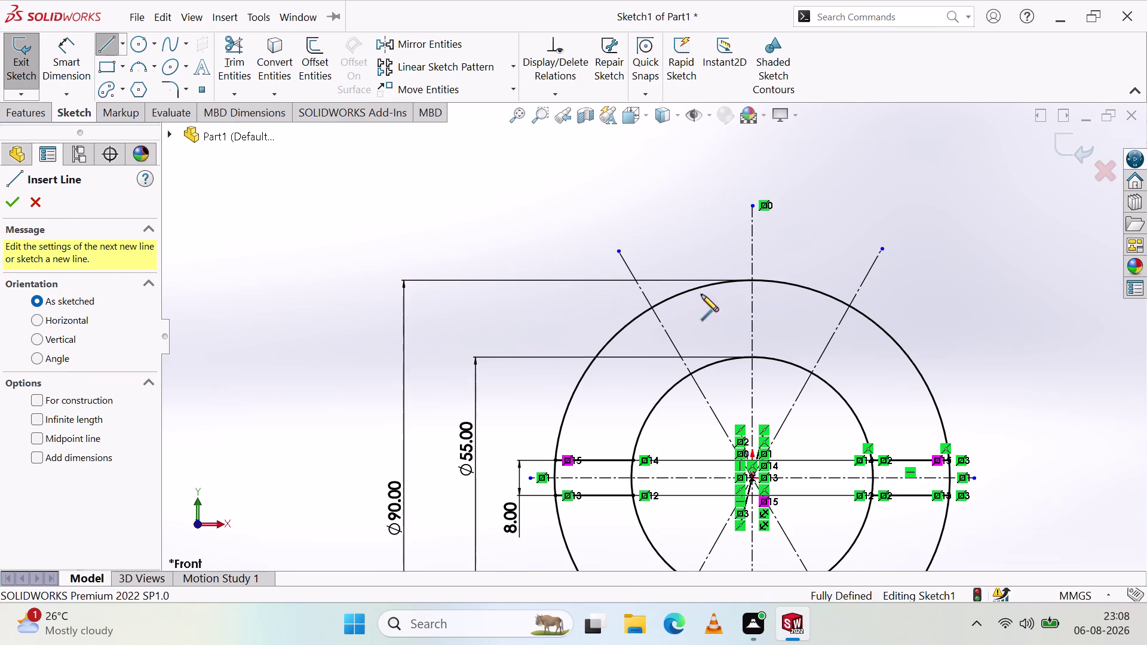
click(665, 301)
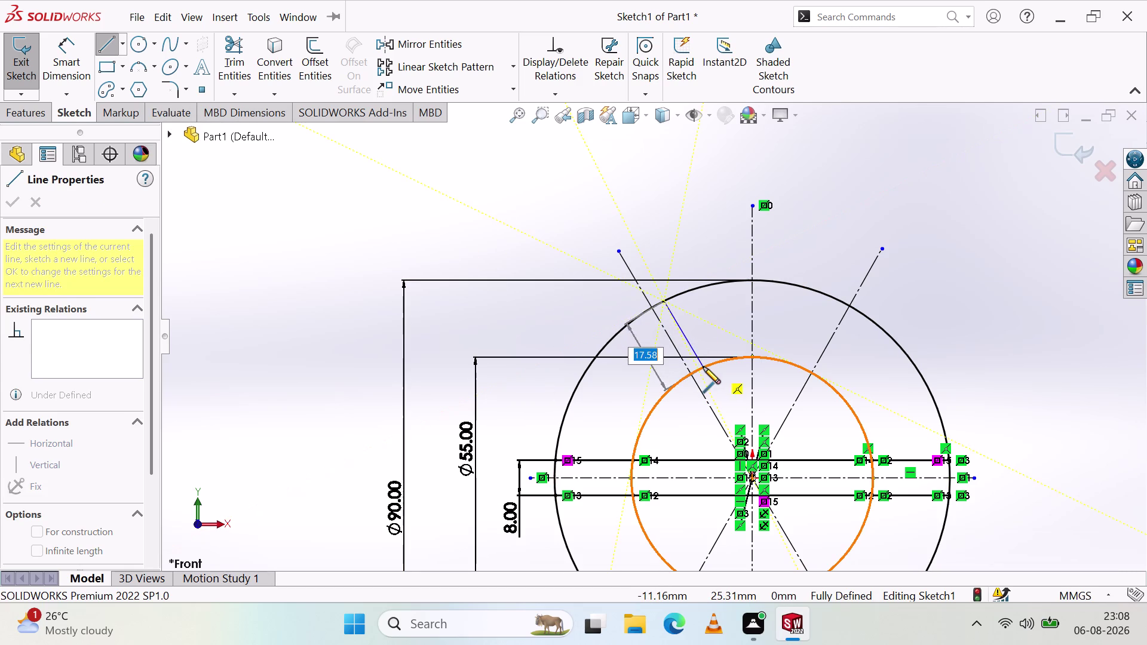
key(Escape)
click(108, 41)
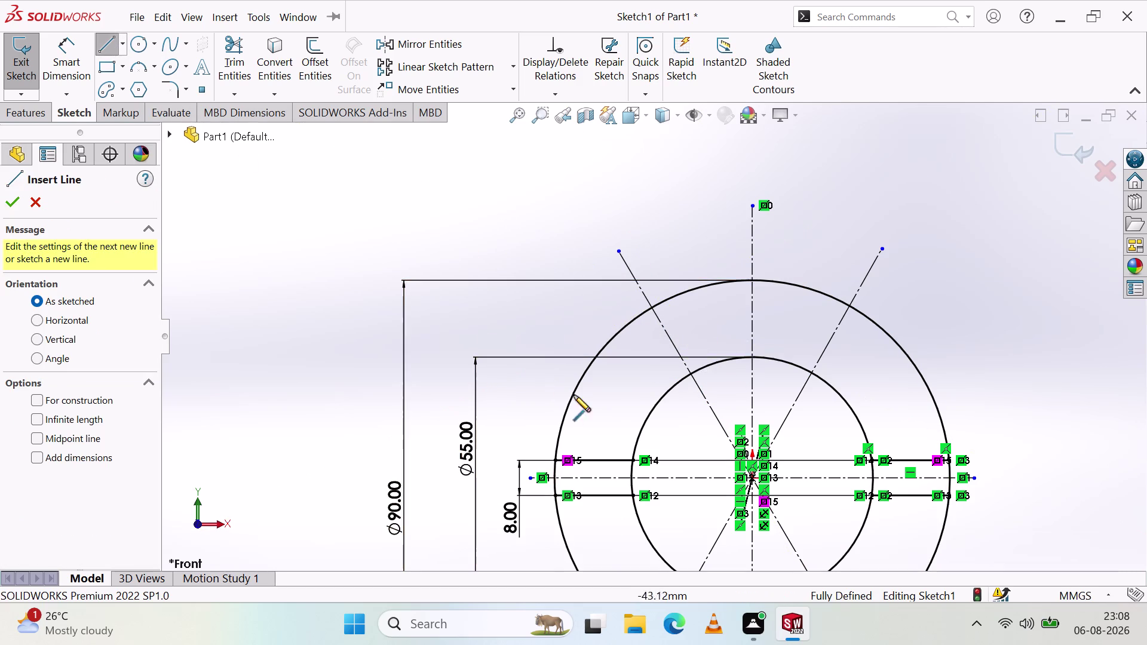
click(679, 296)
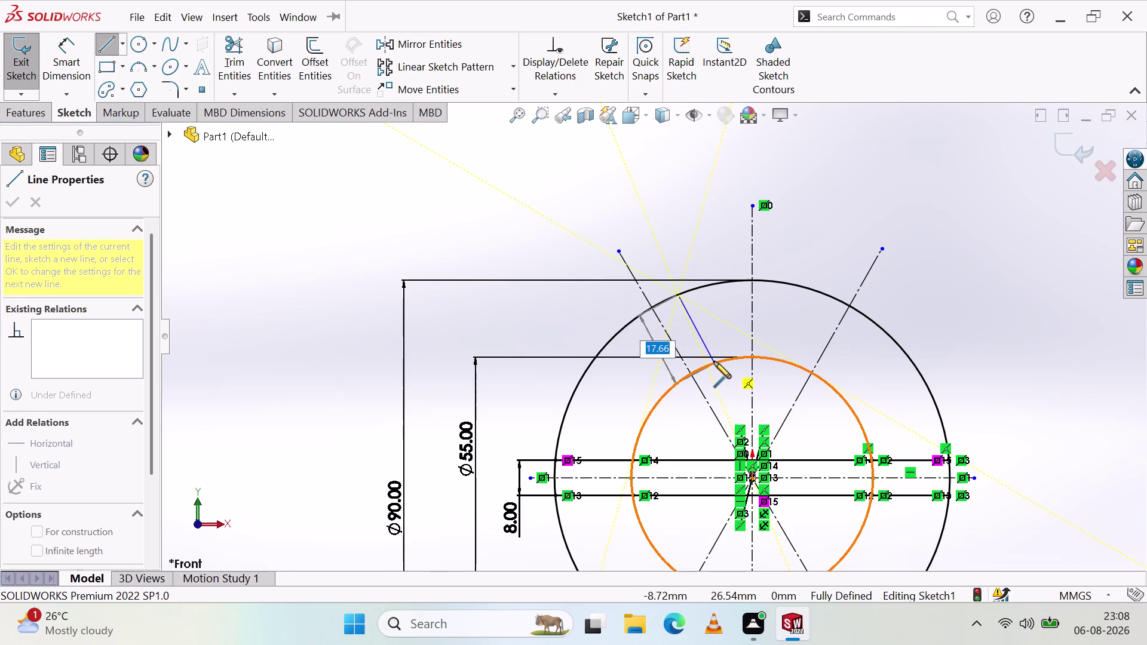
scroll(up, 3)
scroll(down, 3)
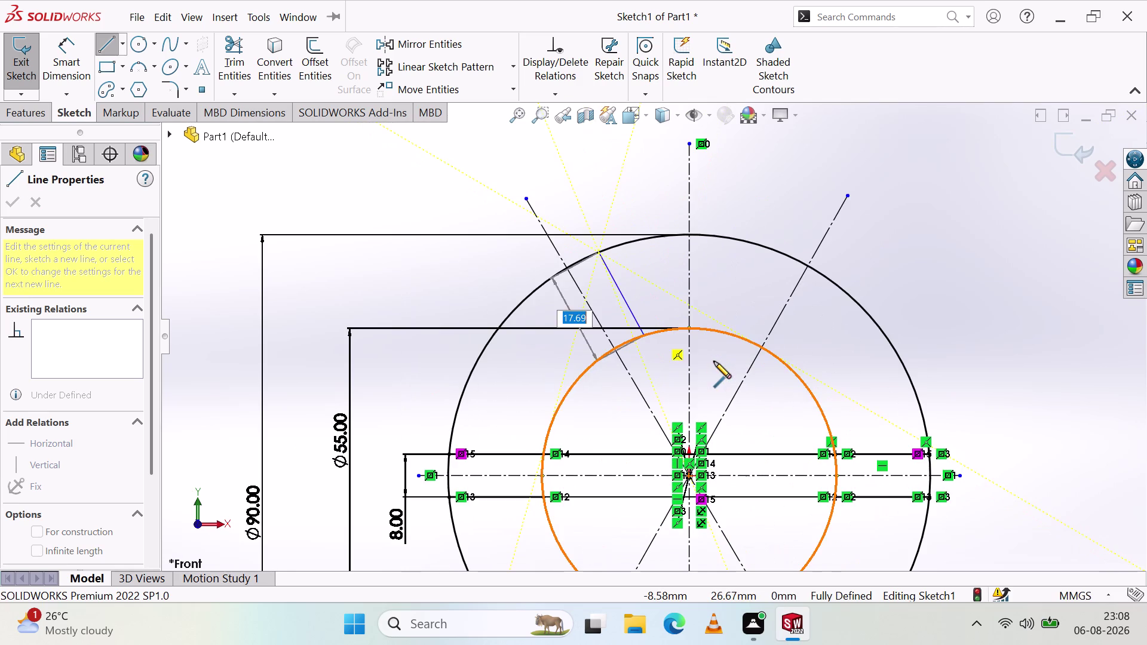
scroll(up, 3)
scroll(up, 3)
scroll(down, 3)
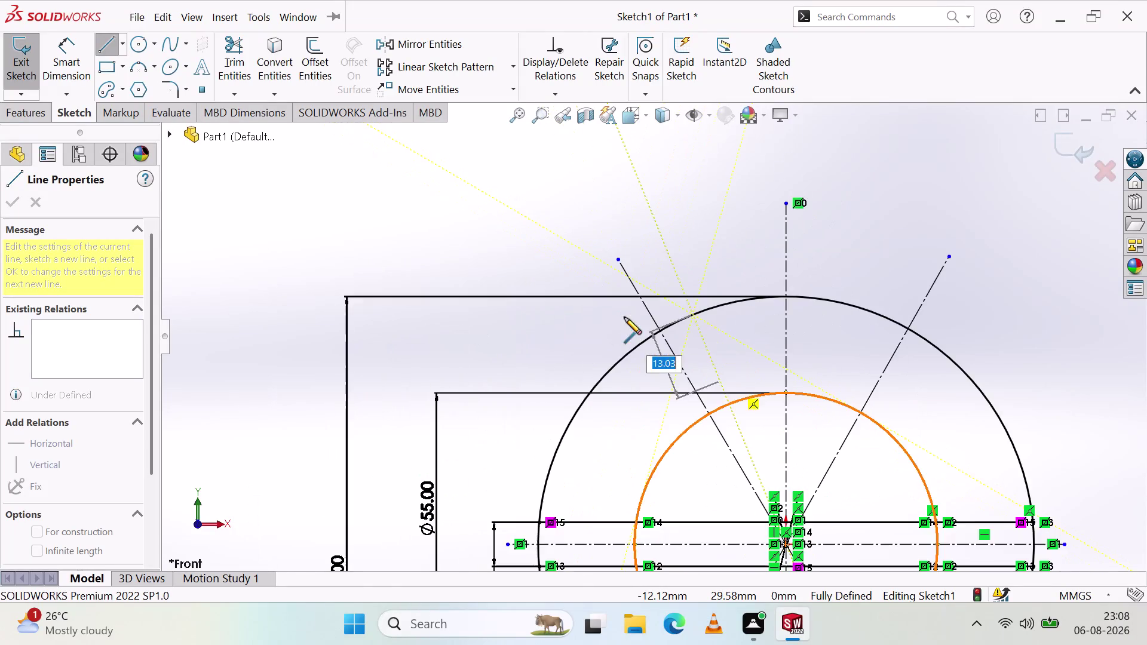
scroll(down, 3)
scroll(down, 3)
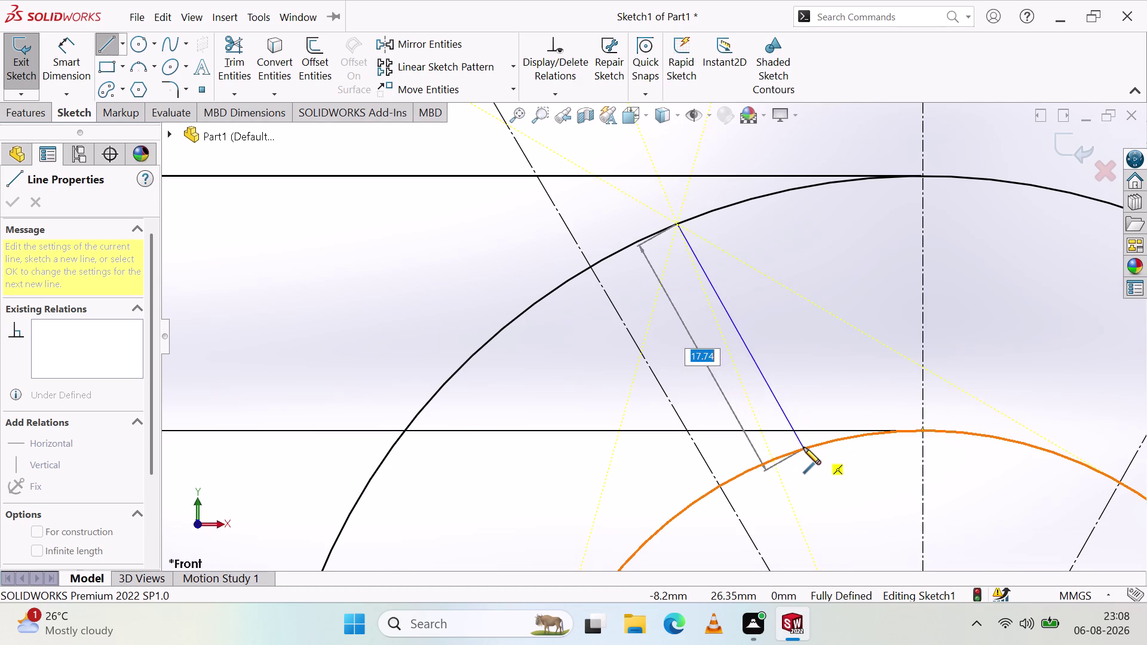
scroll(up, 3)
scroll(down, 3)
scroll(down, 3)
scroll(up, 3)
scroll(down, 3)
scroll(up, 3)
scroll(up, 3)
scroll(up, 3)
scroll(down, 3)
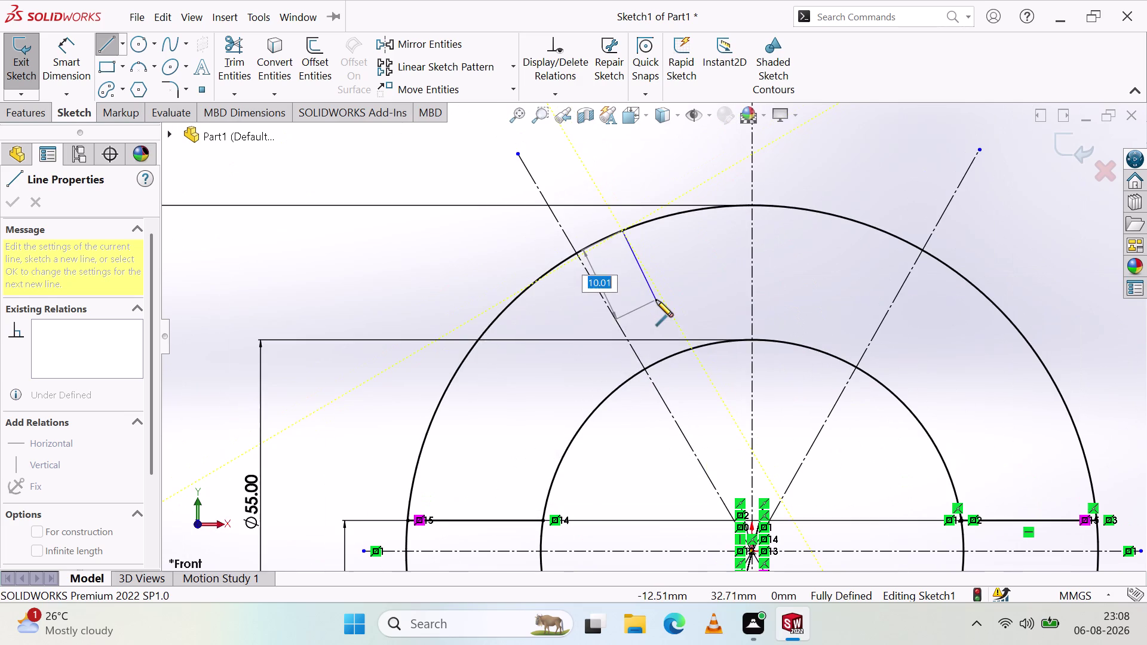
scroll(down, 3)
scroll(up, 3)
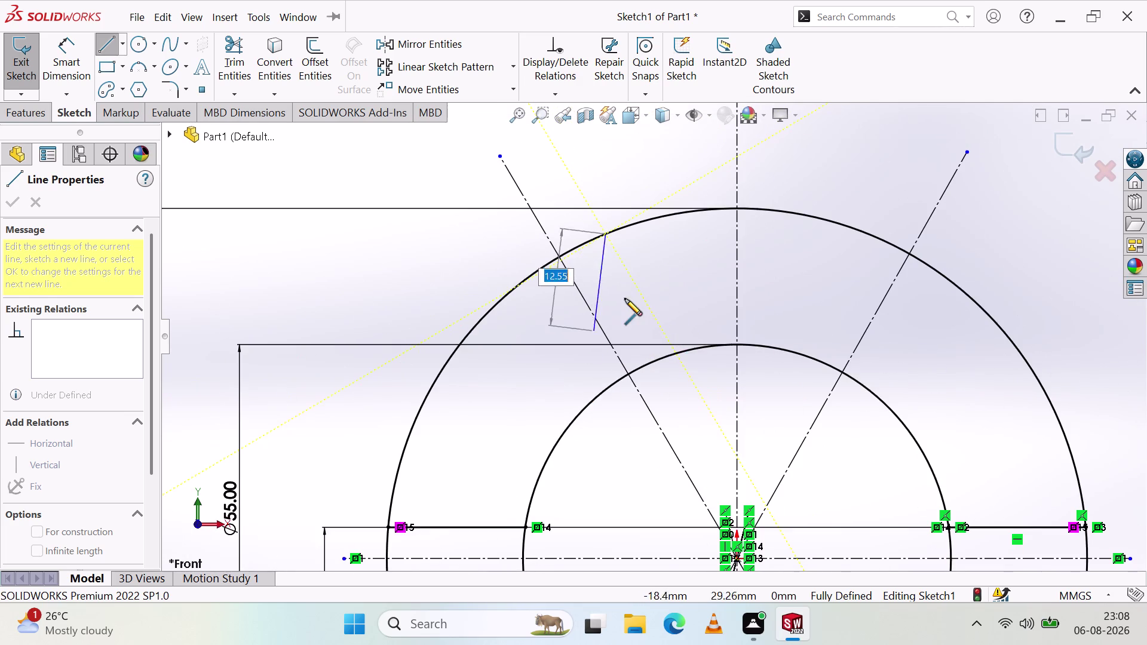
scroll(up, 3)
scroll(down, 3)
scroll(down, 3)
scroll(up, 3)
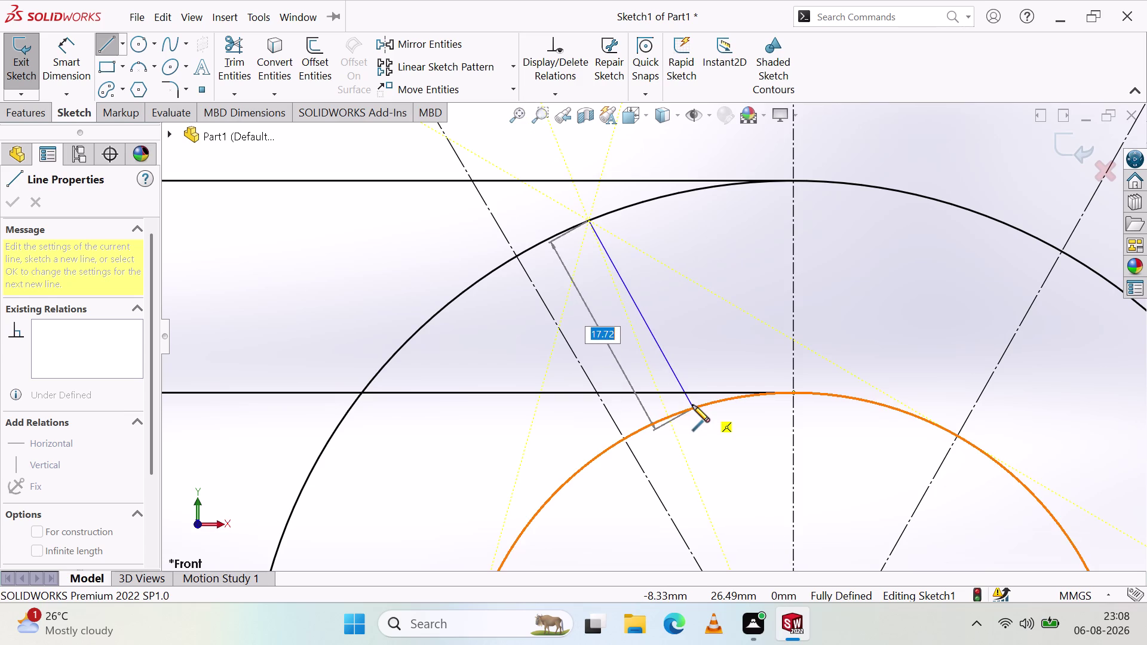
click(693, 405)
key(Escape)
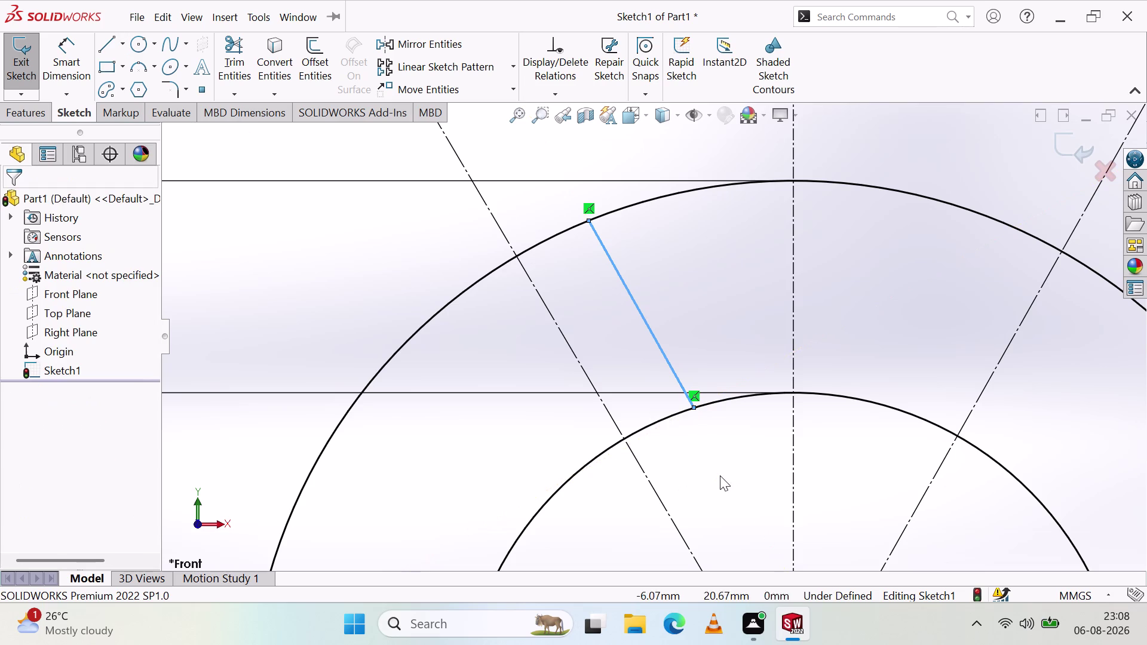
click(666, 300)
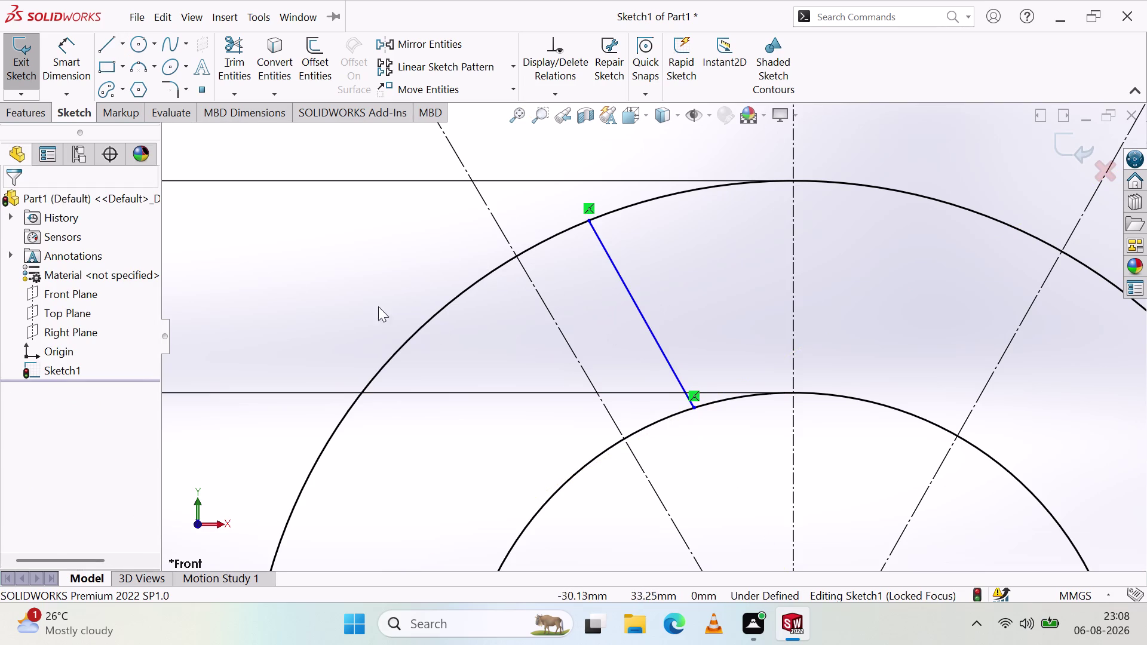
click(75, 58)
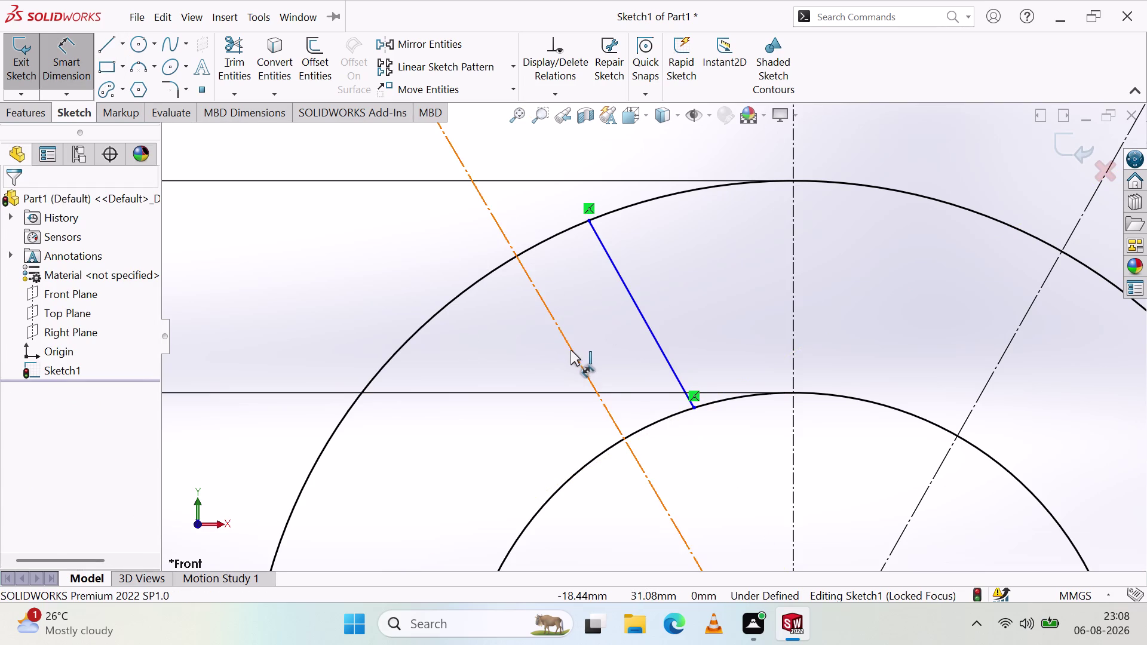
click(571, 350)
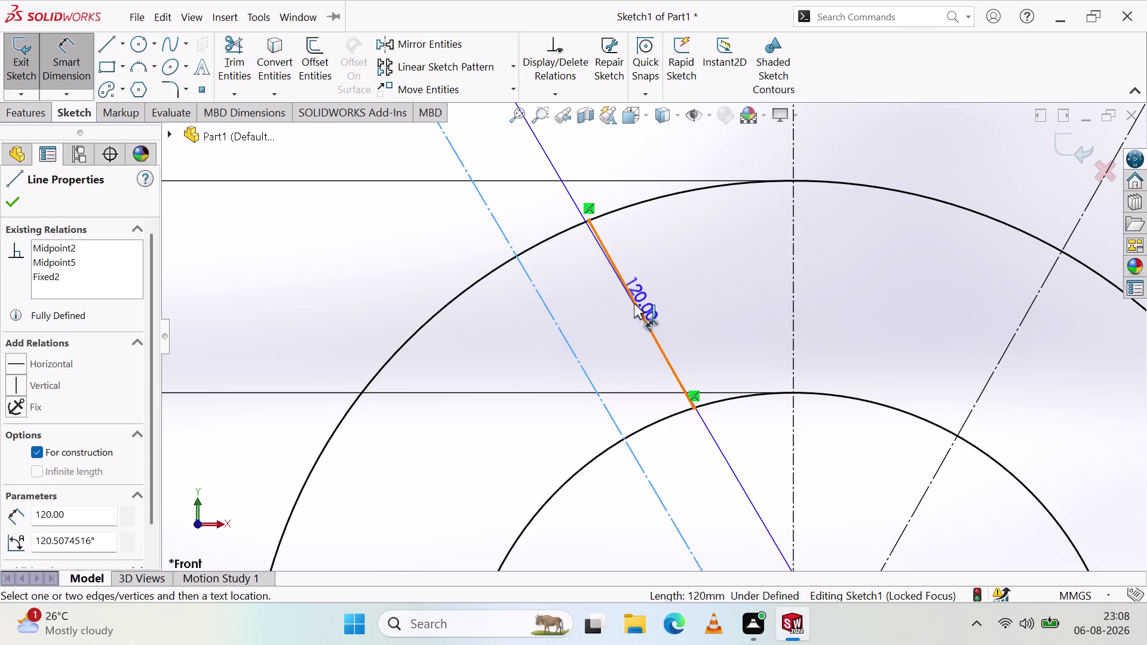
click(634, 303)
click(608, 324)
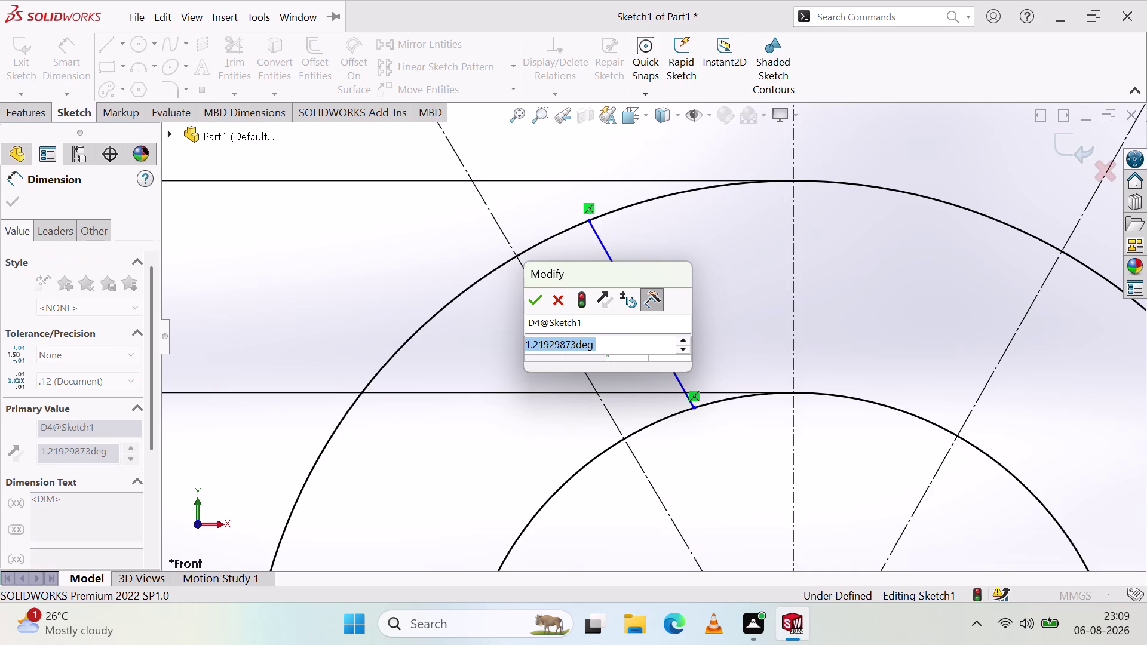
key(Escape)
key(Escape)
click(610, 309)
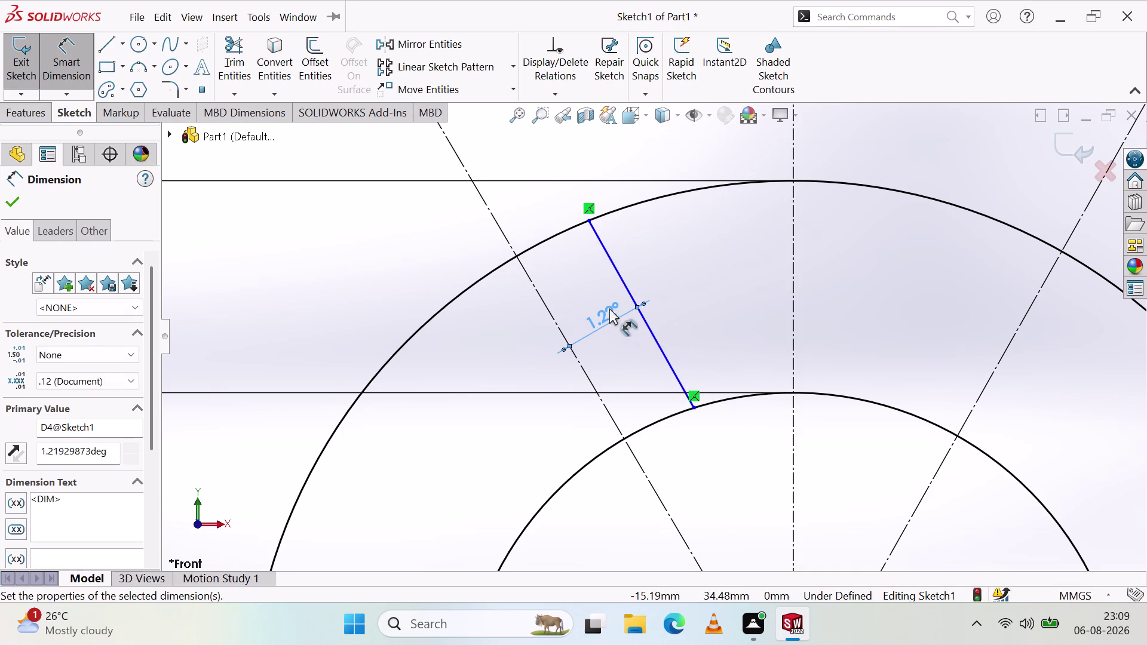
key(Delete)
key(Delete)
click(631, 297)
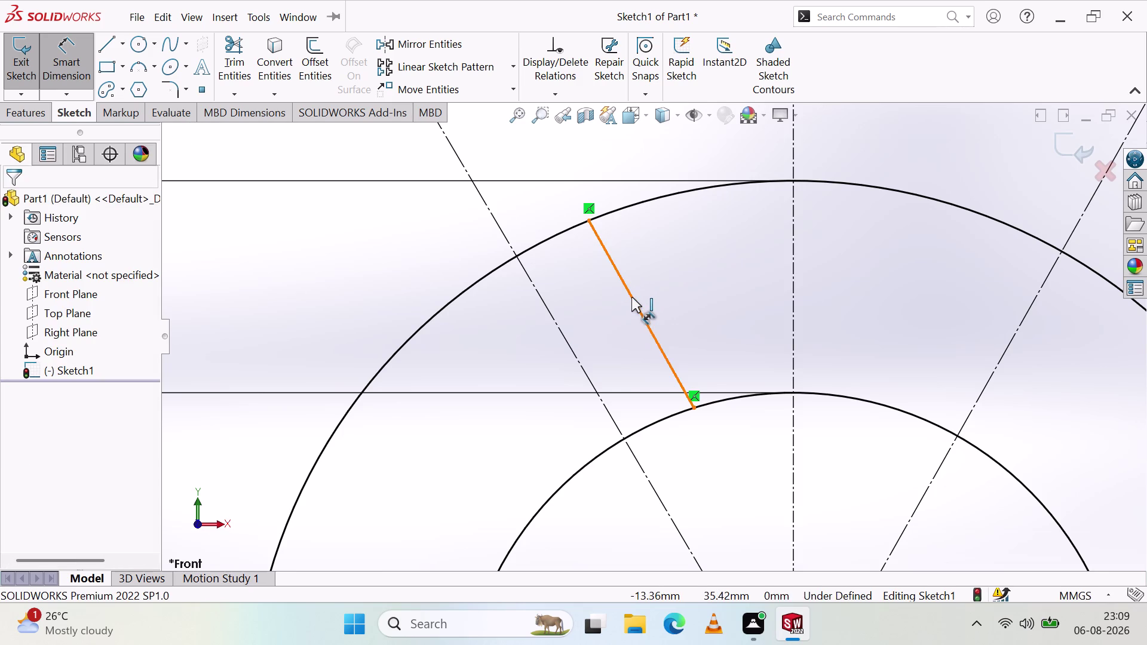
key(Delete)
scroll(up, 3)
scroll(up, 3)
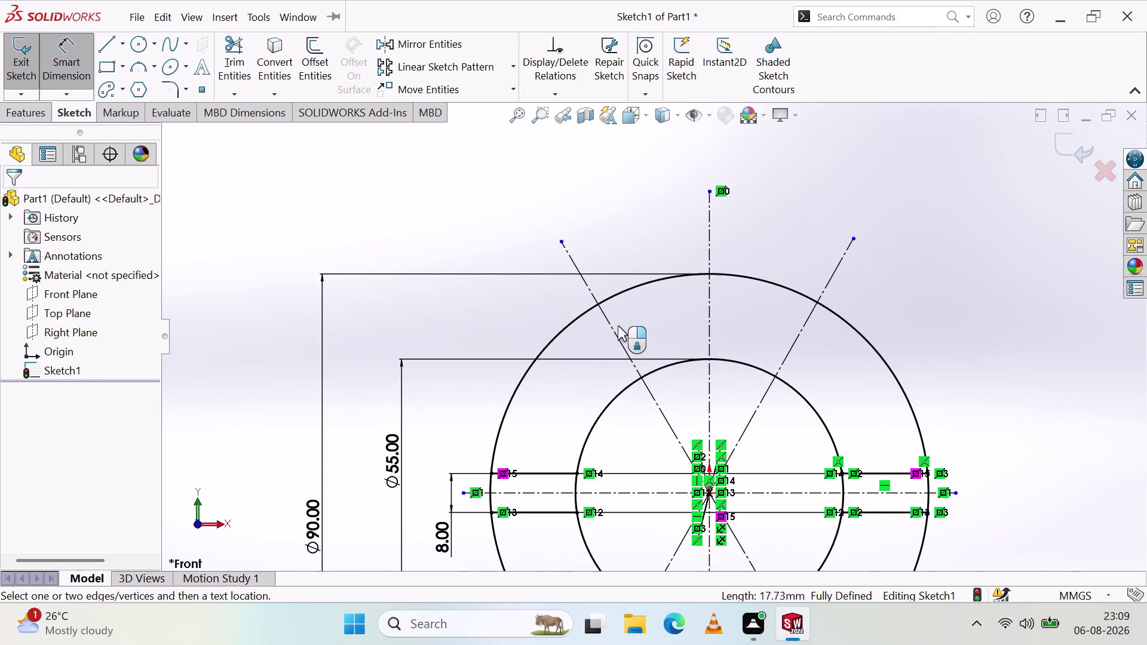
key(Escape)
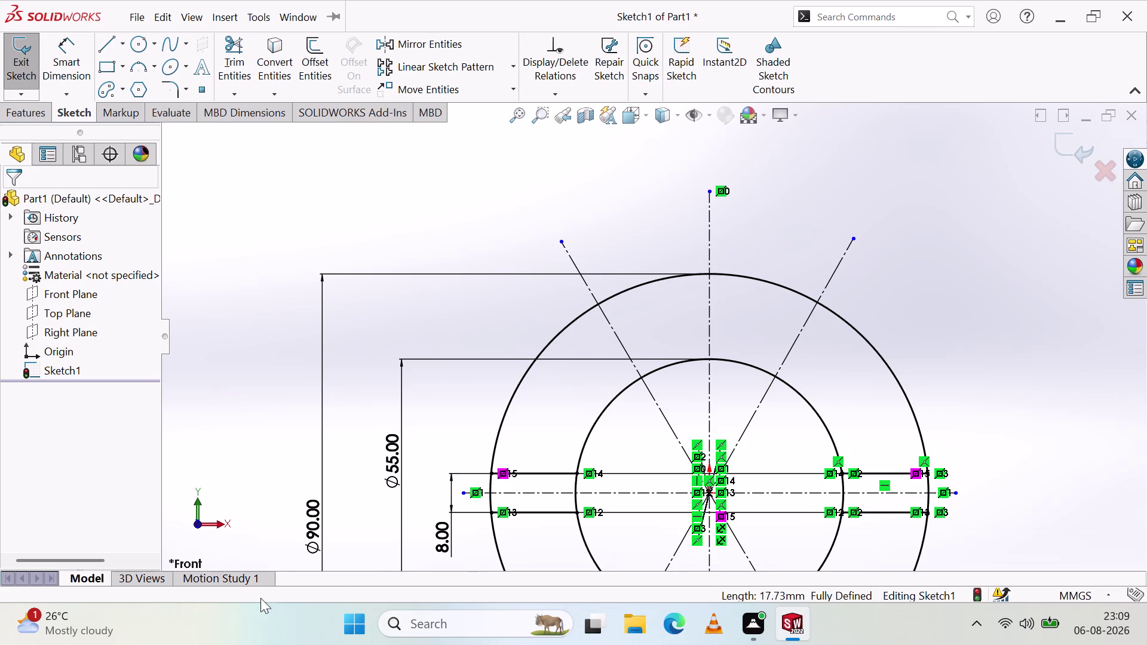
click(542, 471)
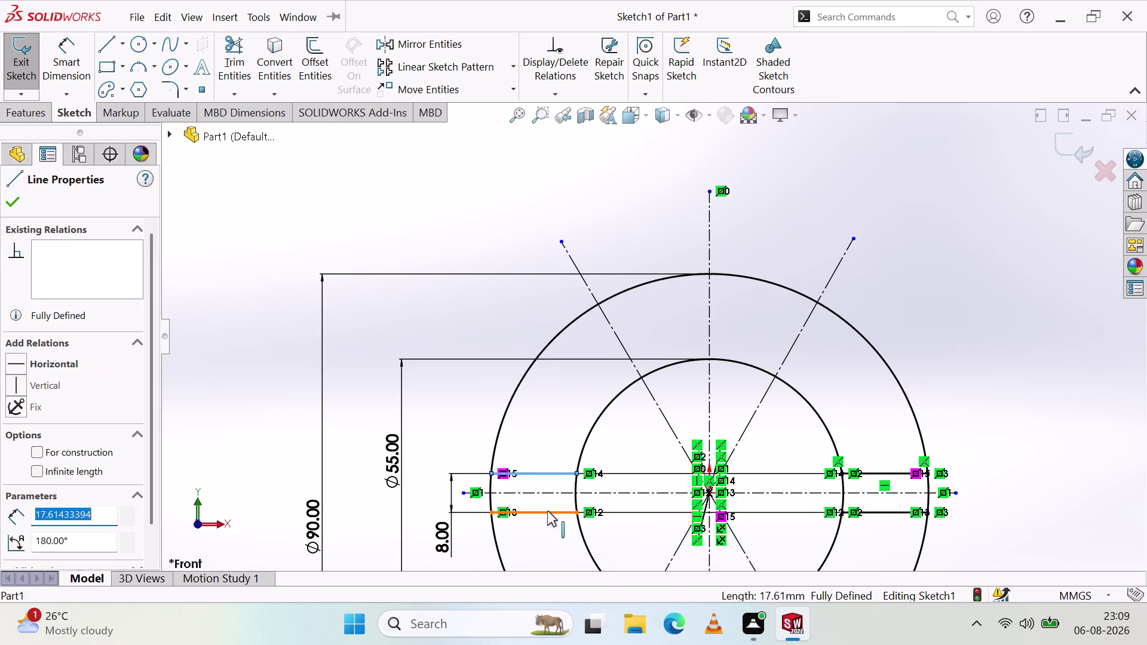
Mirror the two left slot lines, first trying the vertical centerline as the mirror axis.
click(548, 513)
click(415, 46)
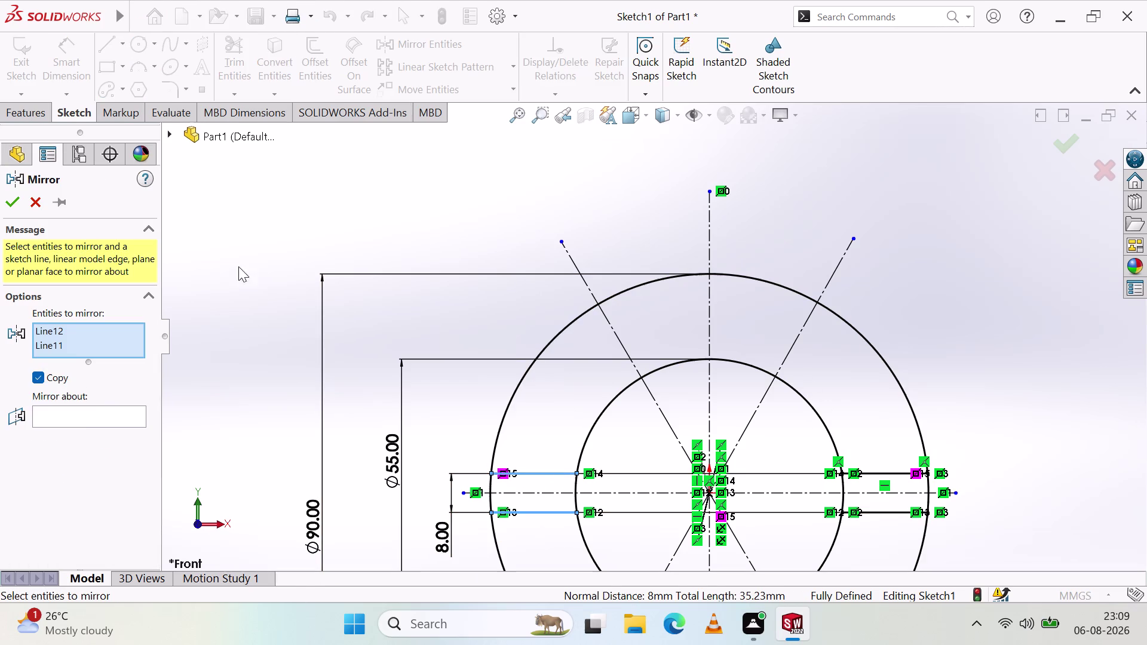
click(80, 416)
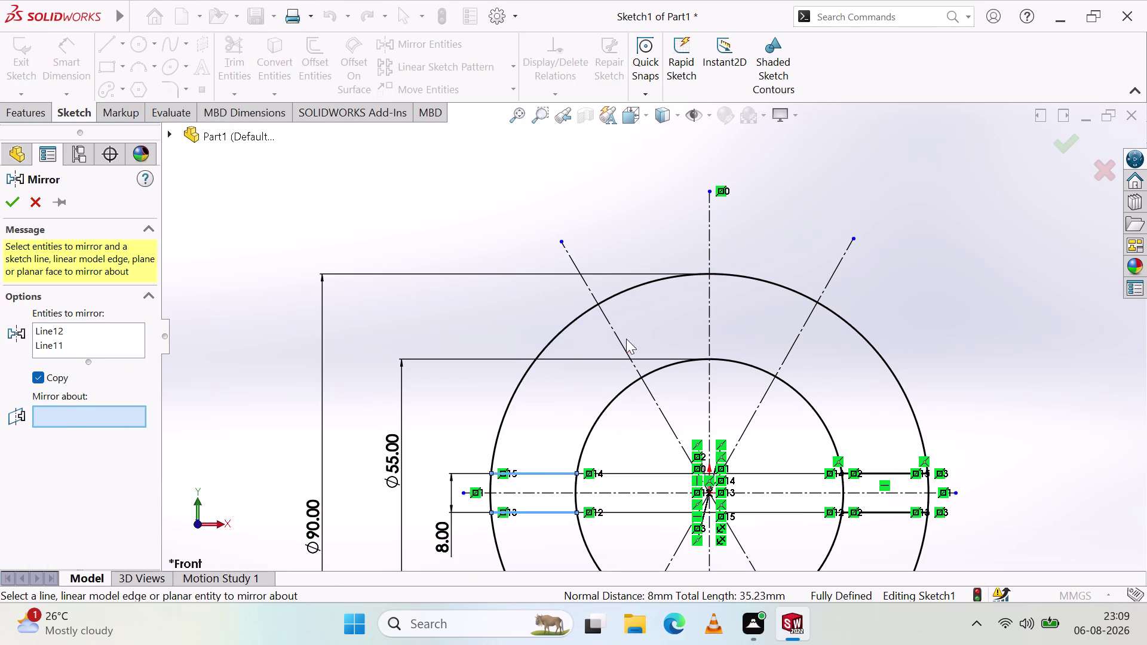
click(708, 290)
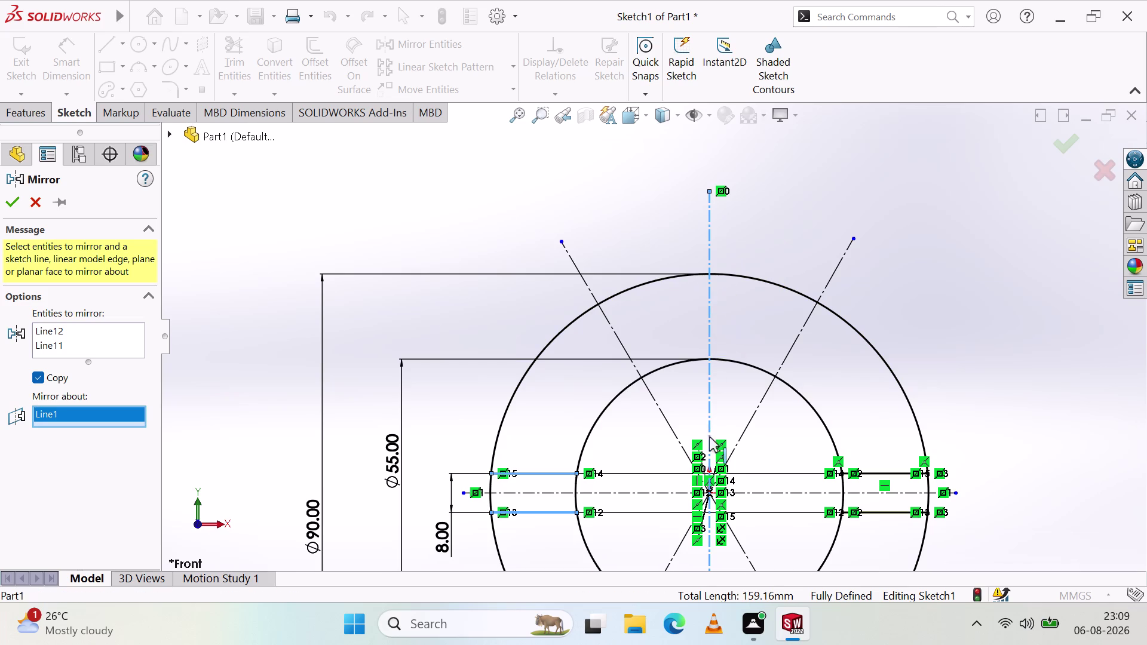
scroll(down, 3)
scroll(up, 3)
scroll(up, 3)
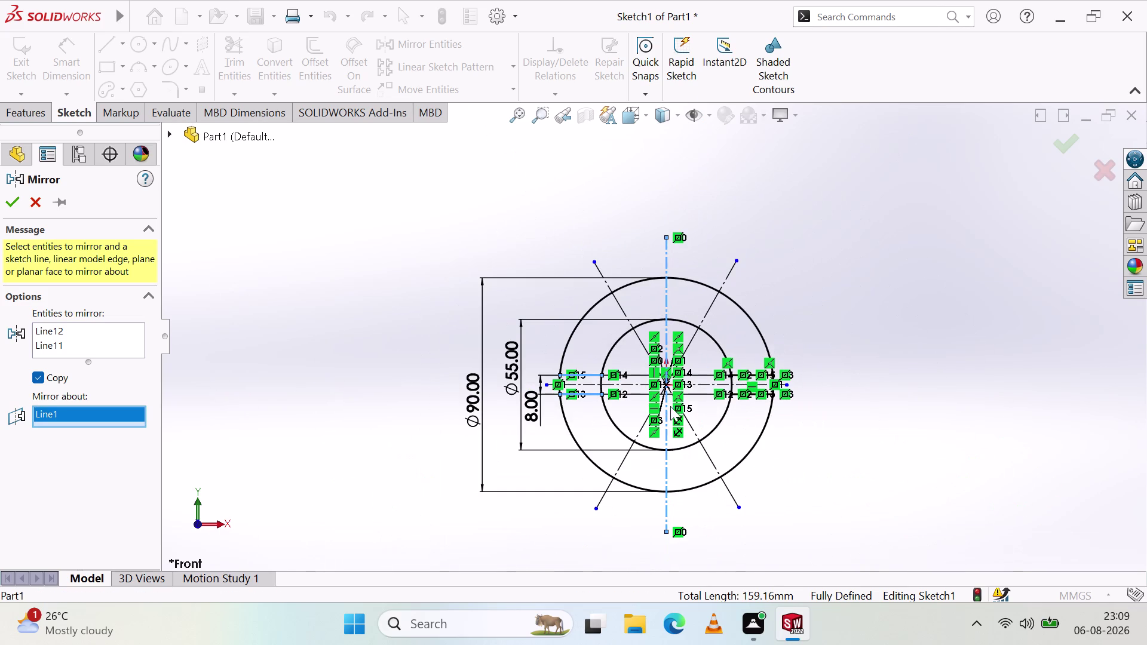
scroll(down, 3)
scroll(down, 3)
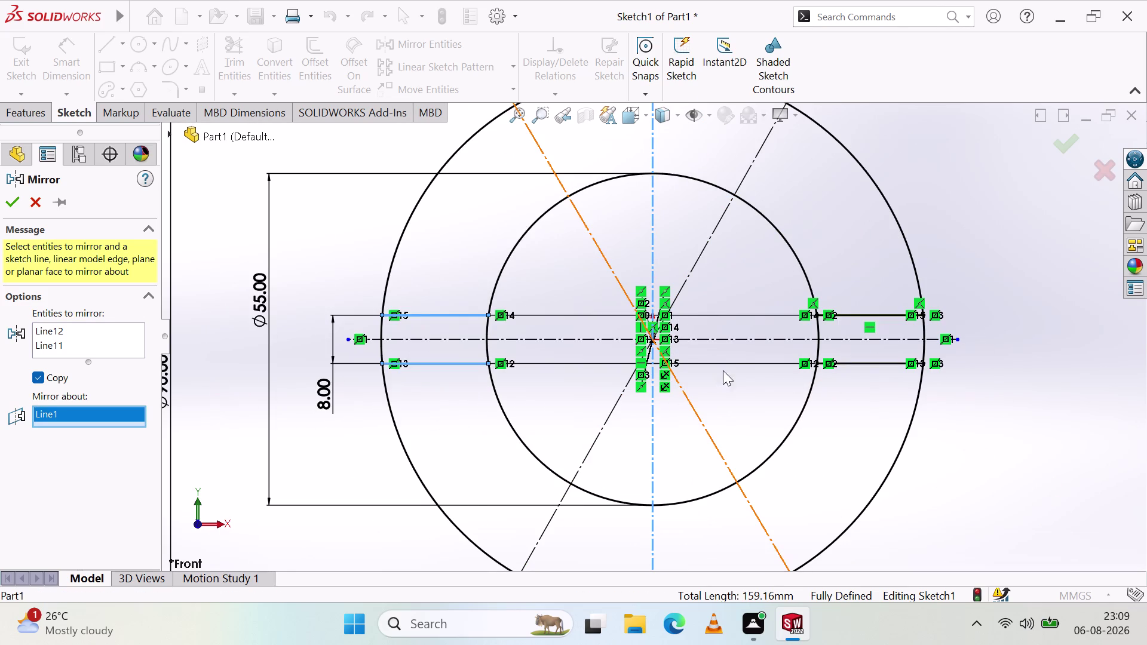
Switch the mirror axis to the angled centerline (Line3) and apply the mirror.
click(743, 337)
scroll(up, 3)
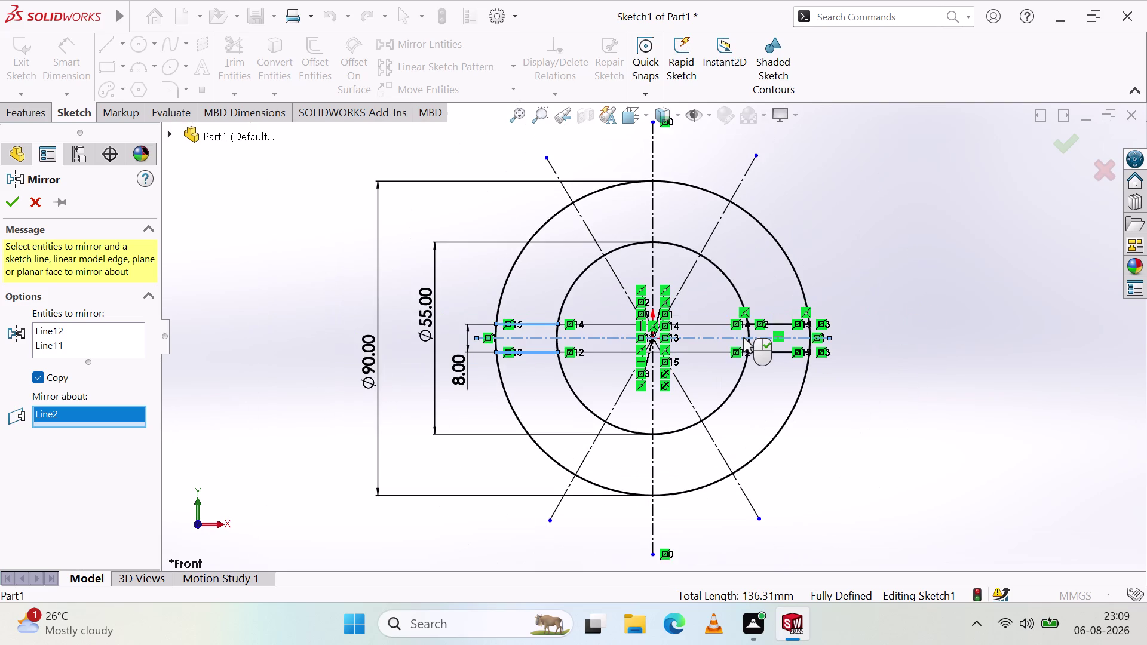
click(681, 390)
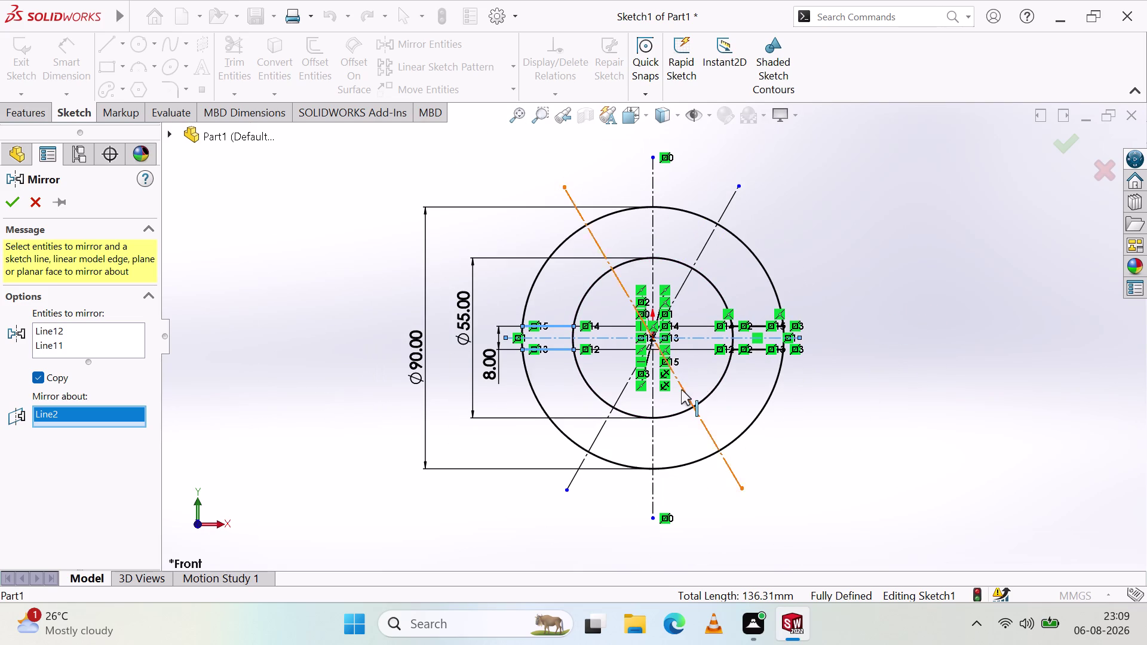
scroll(down, 3)
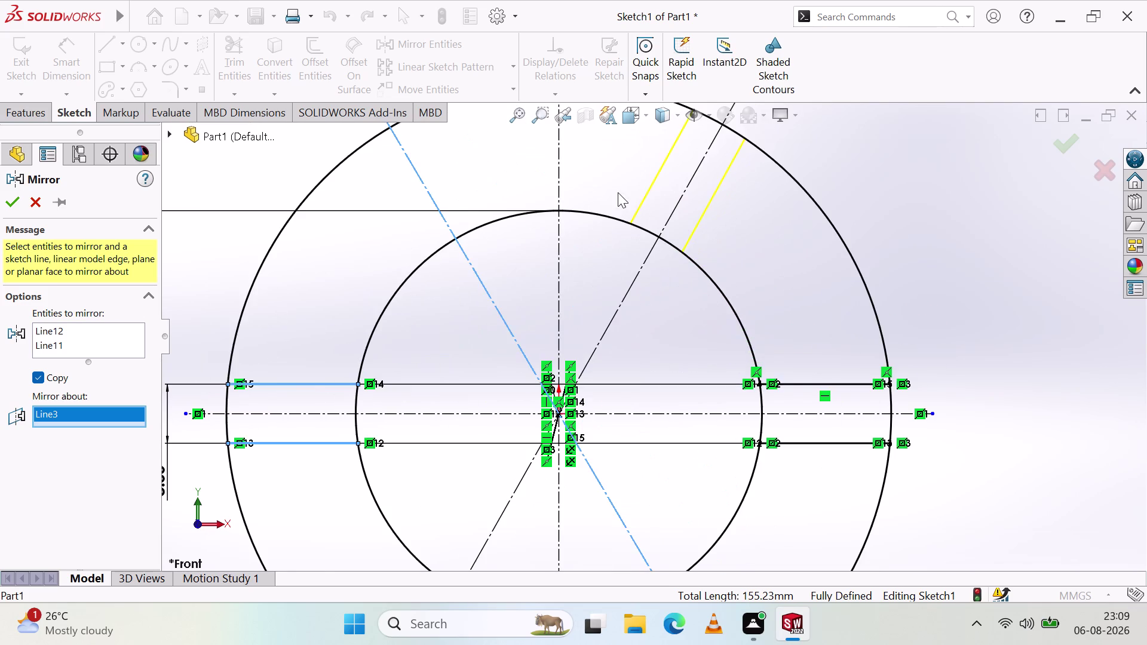
scroll(down, 3)
scroll(up, 3)
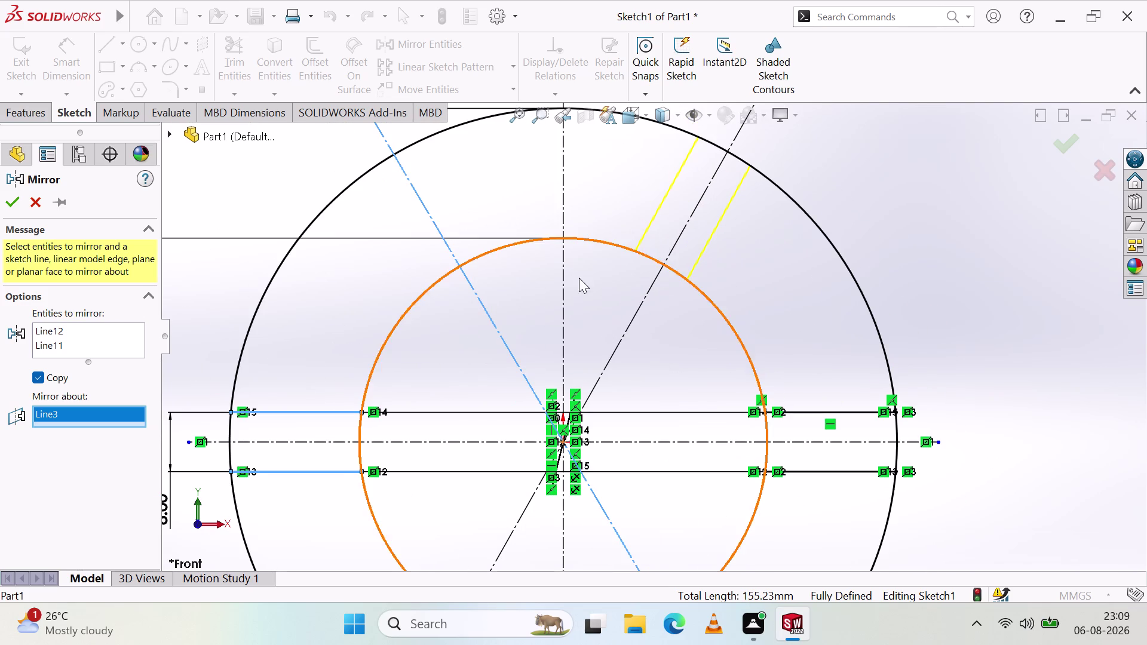
click(7, 198)
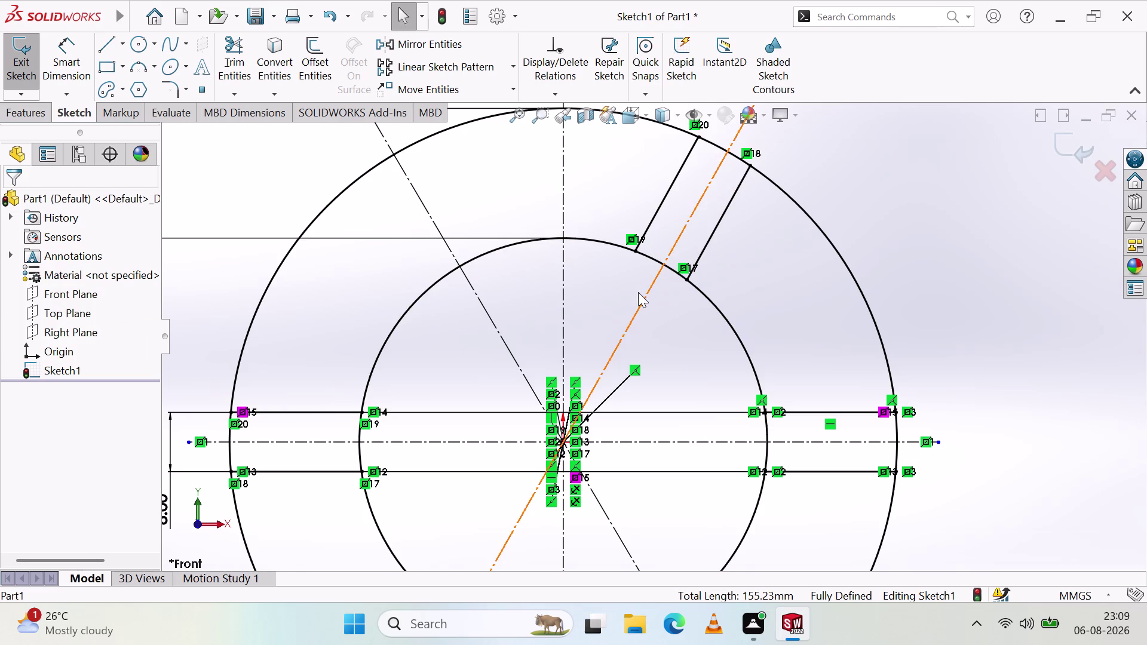
click(632, 252)
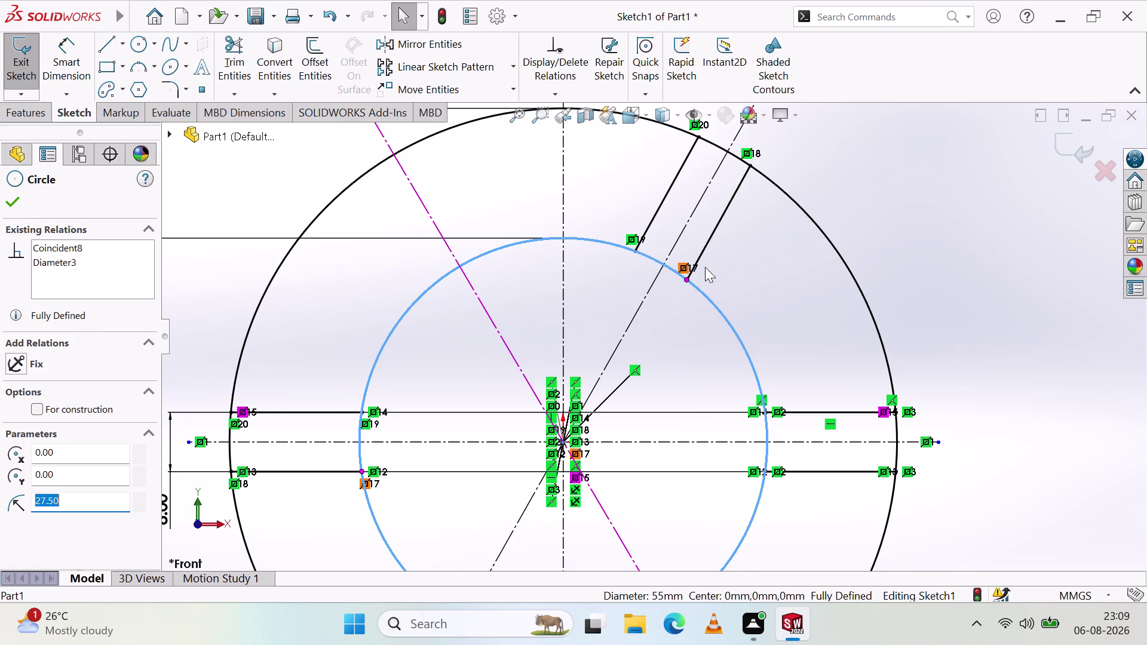
Select a slot endpoint and the angled centerline, then clear the selection.
click(686, 279)
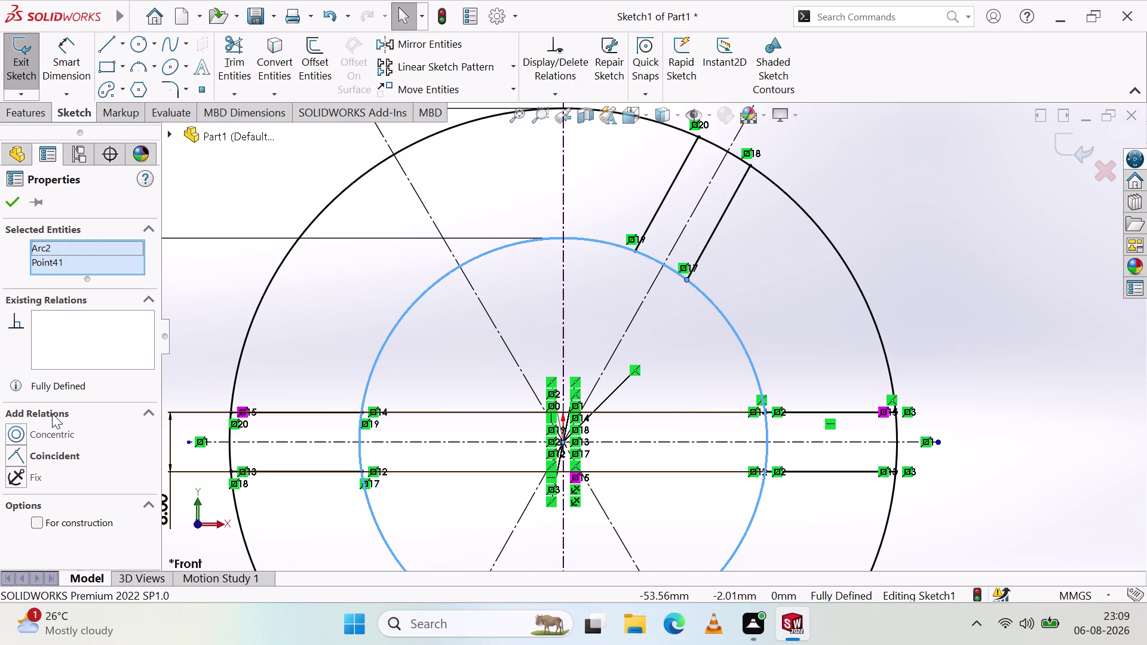
click(703, 193)
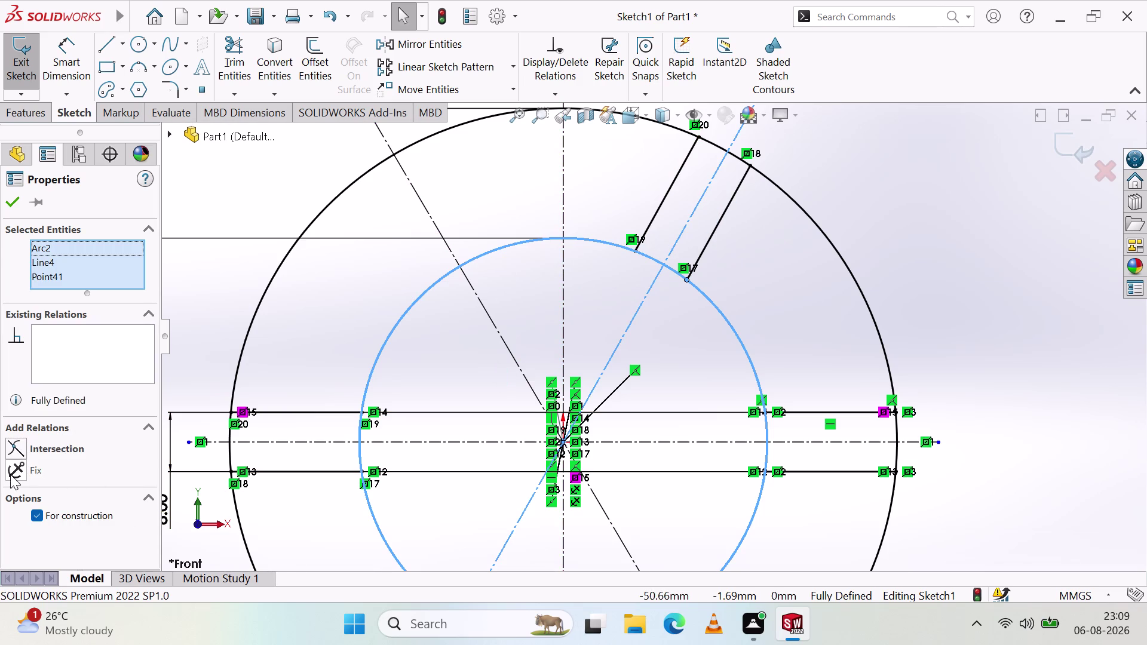
key(Escape)
key(Escape)
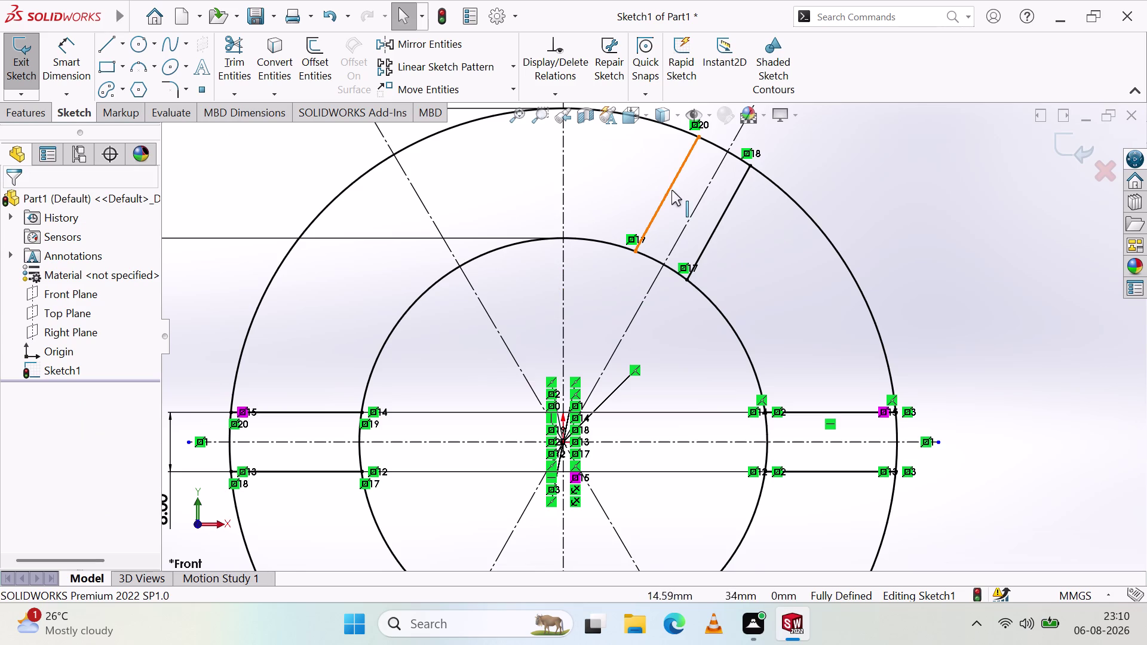
Make the angled slot line (Line18) parallel and collinear with the centerline (Line4).
click(664, 195)
click(686, 222)
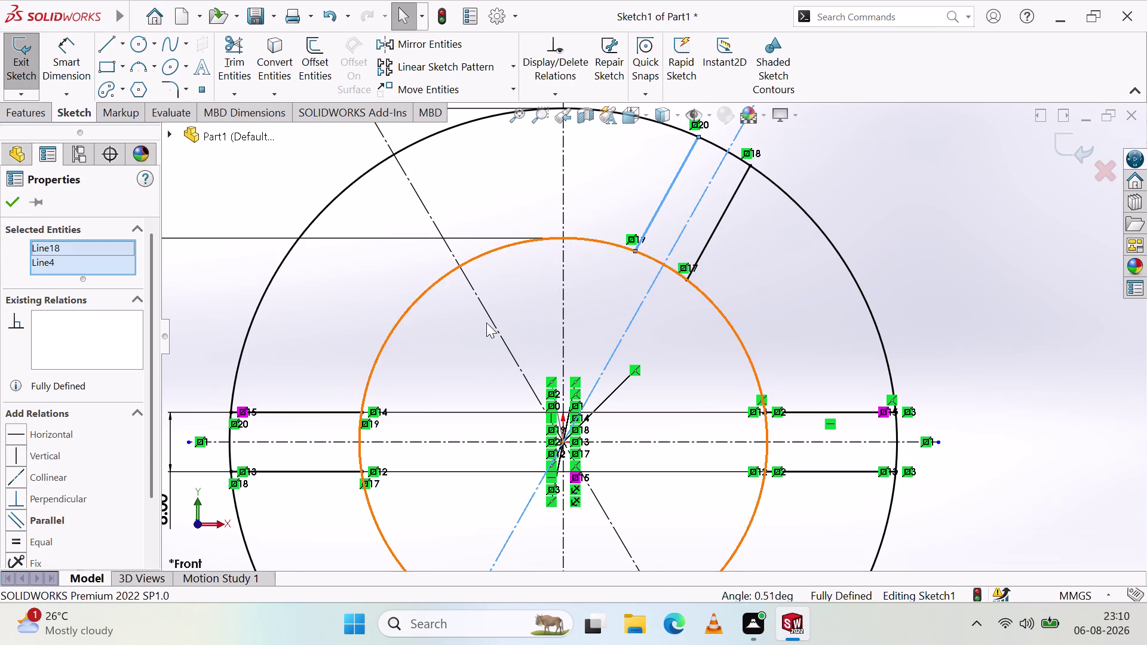
click(14, 524)
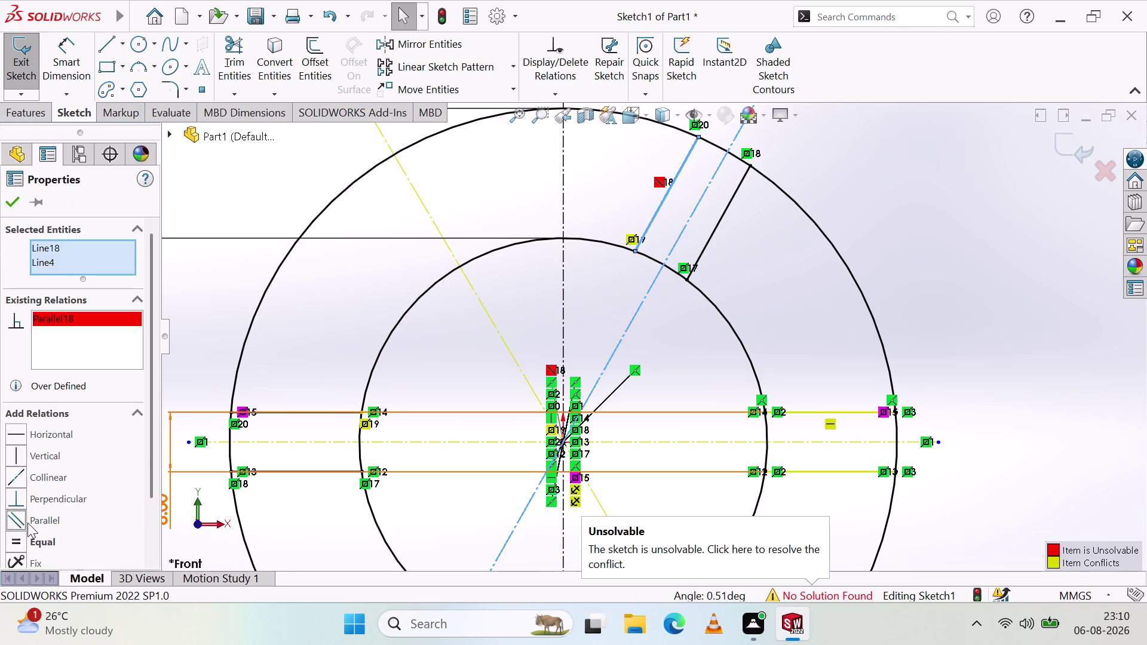
click(23, 525)
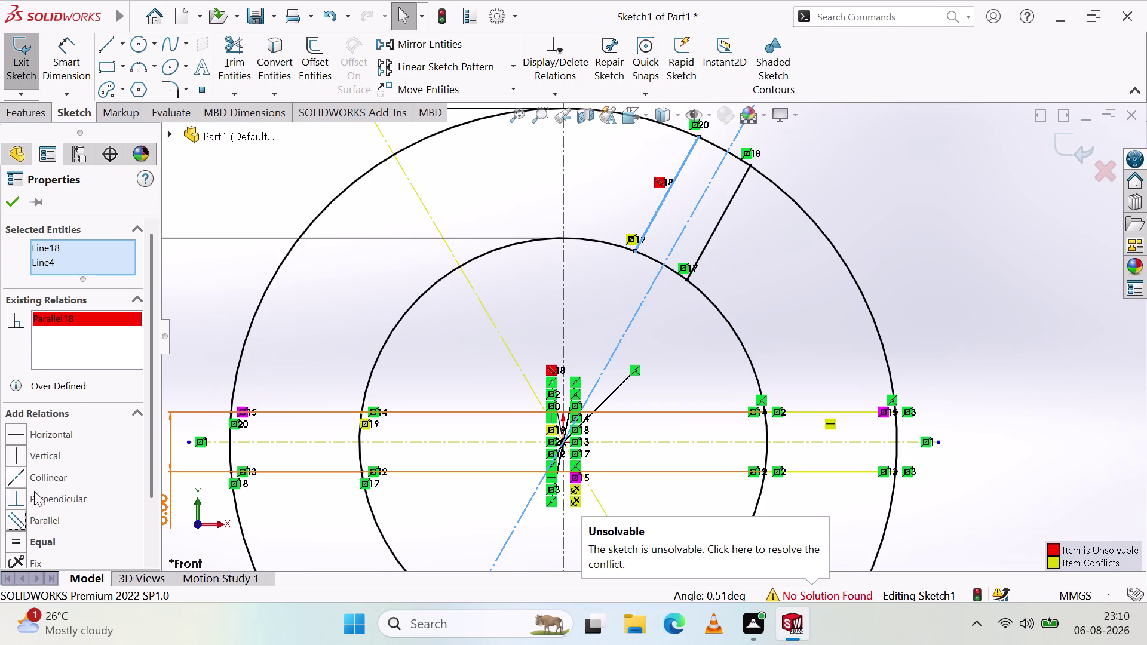
click(13, 478)
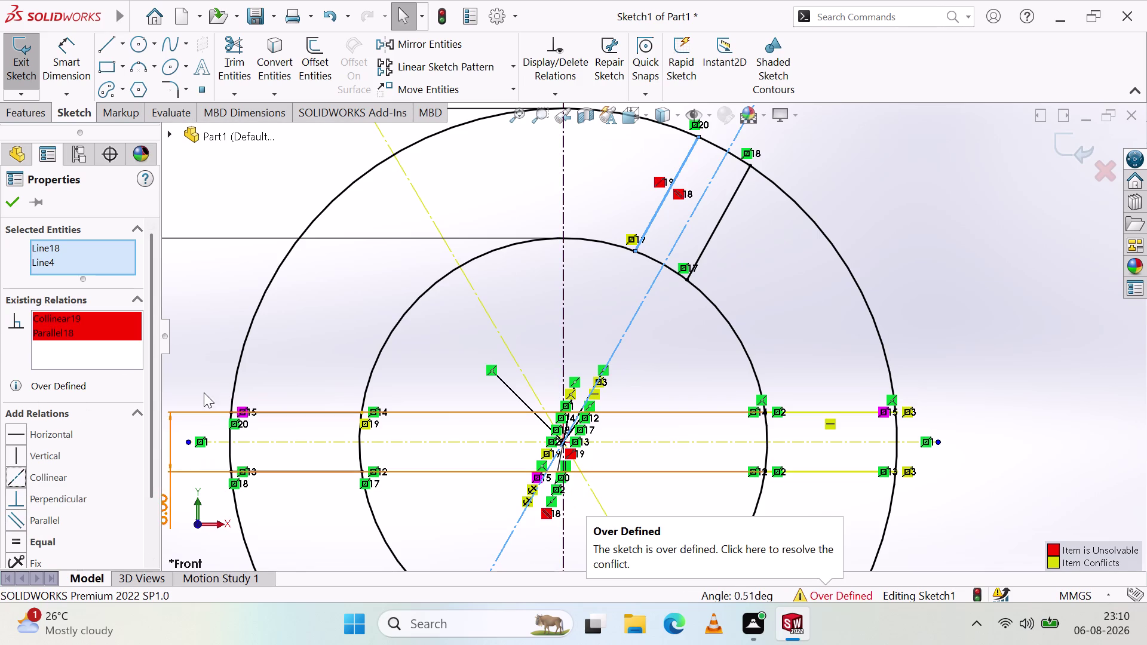
click(83, 250)
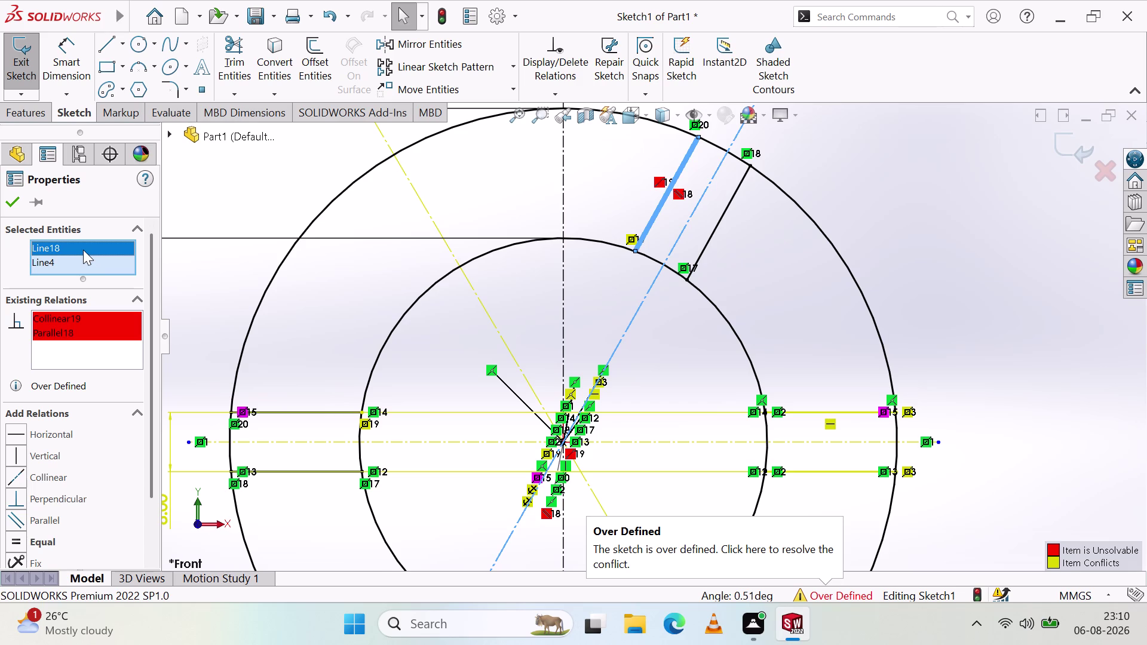
click(86, 264)
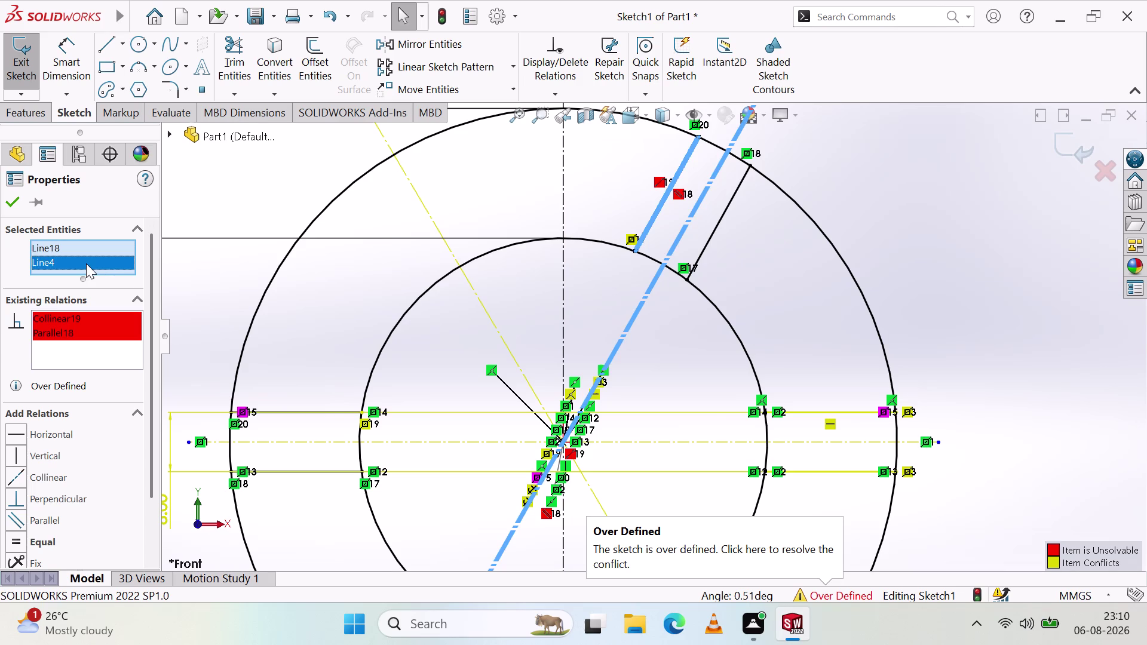
Undo the parallel and collinear relations and the mirrored angled slot lines.
key(Escape)
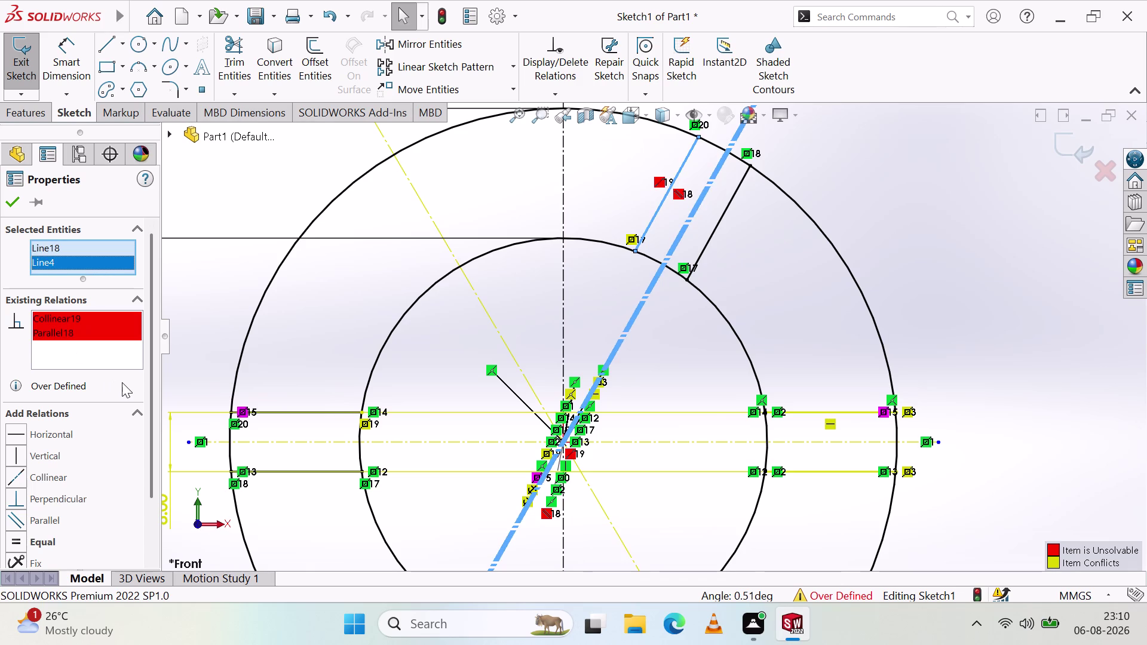
key(Escape)
key(Escape)
key(ctrl+z)
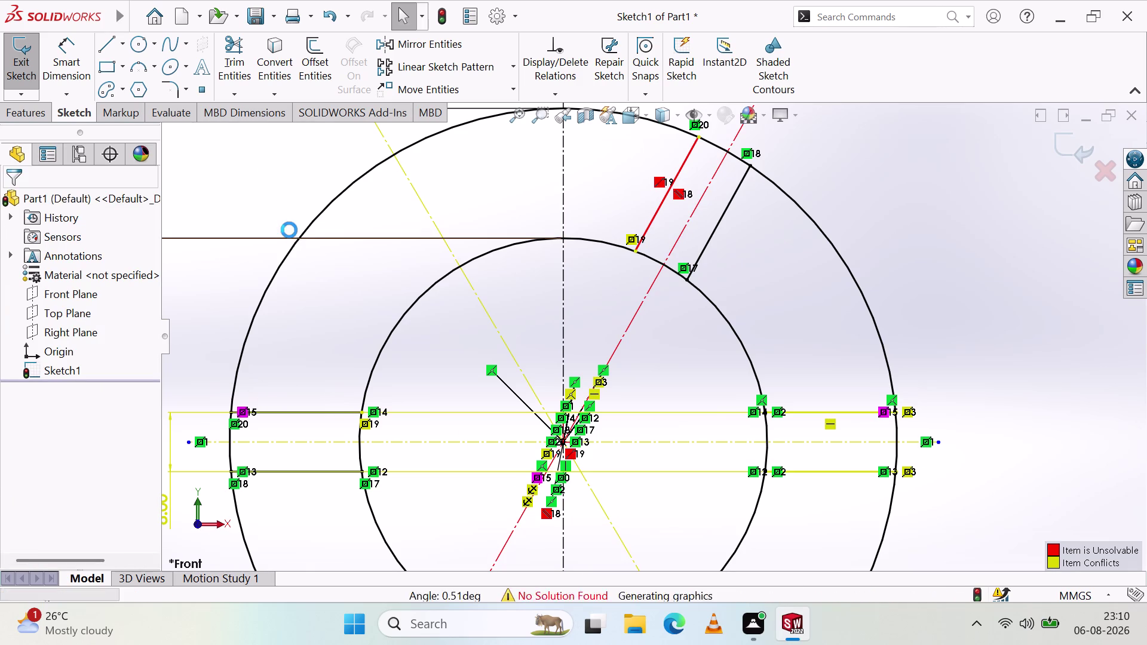
key(ctrl+z)
key(ctrl+z)
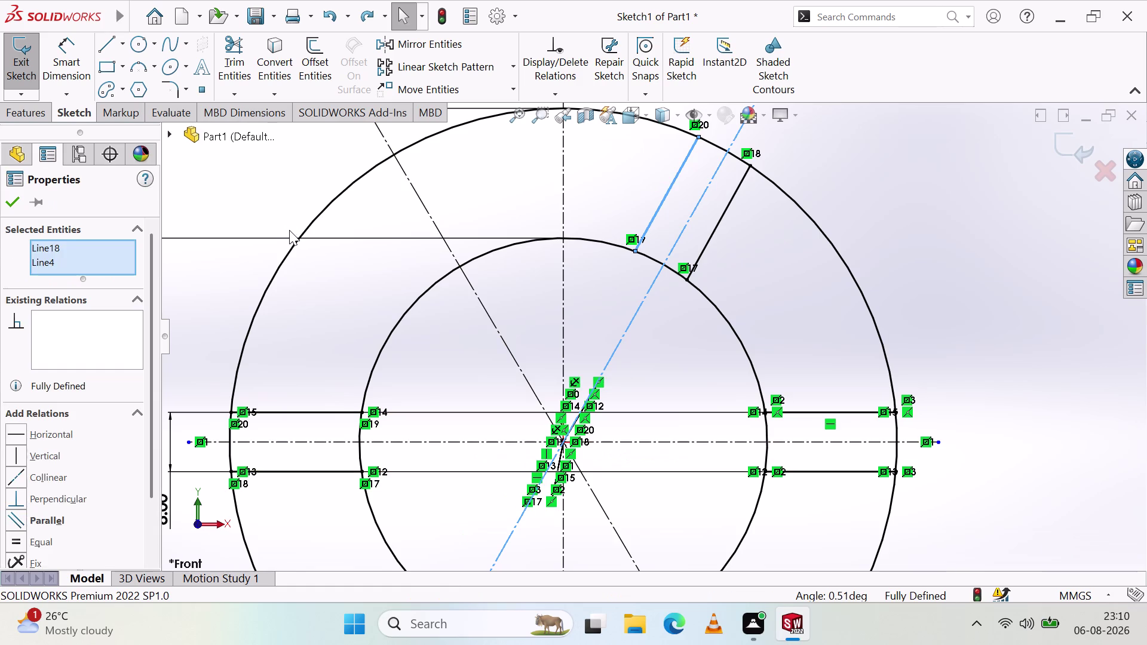
key(ctrl+z)
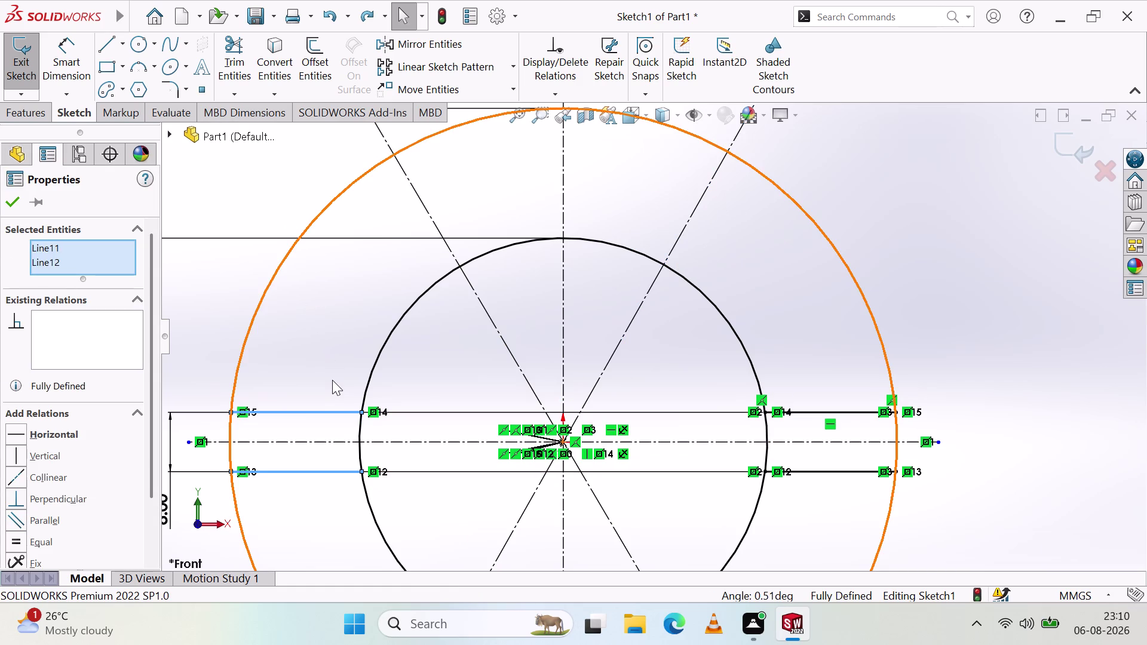
click(251, 182)
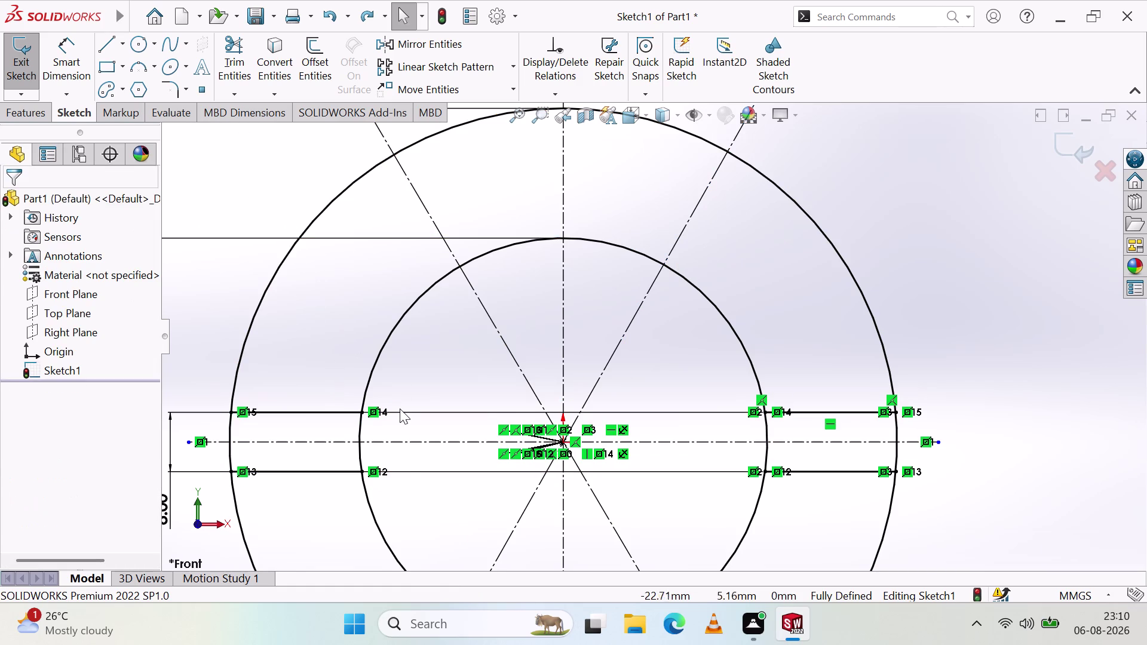
Zoom out and start a Circular Sketch Pattern from the sketch pattern dropdown.
scroll(up, 3)
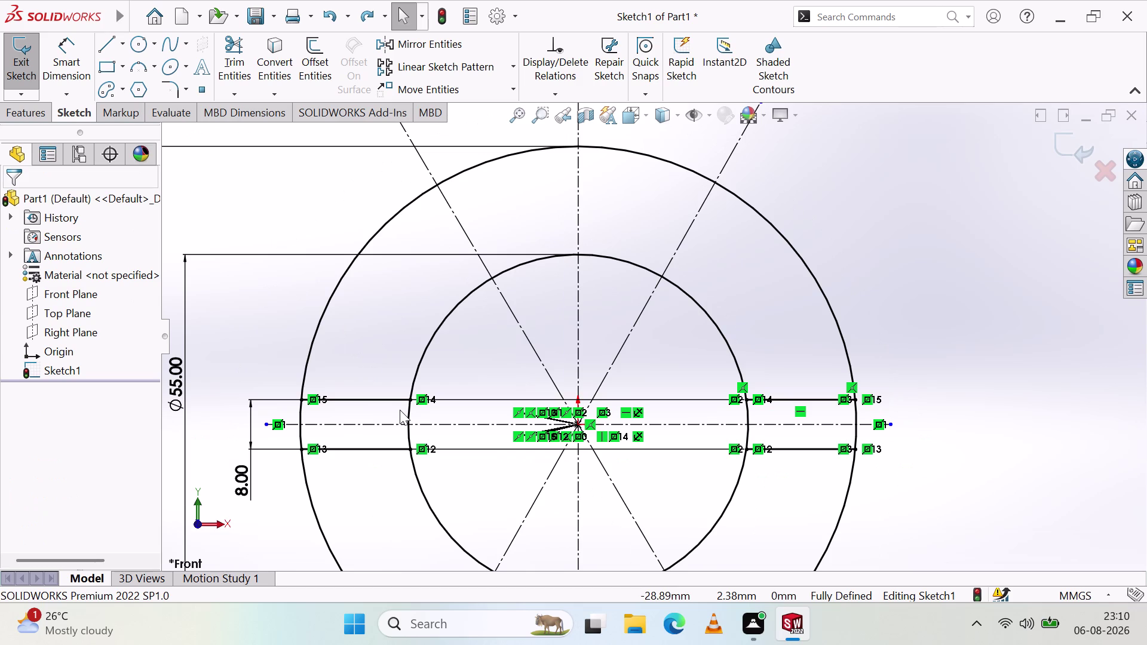
click(512, 68)
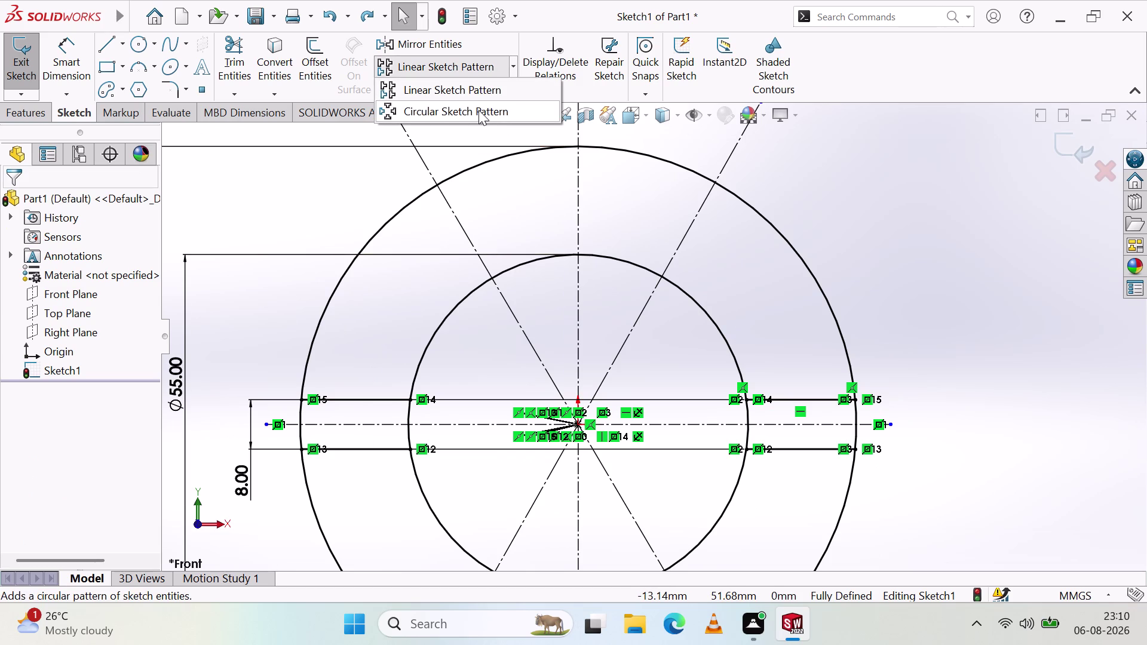
click(479, 110)
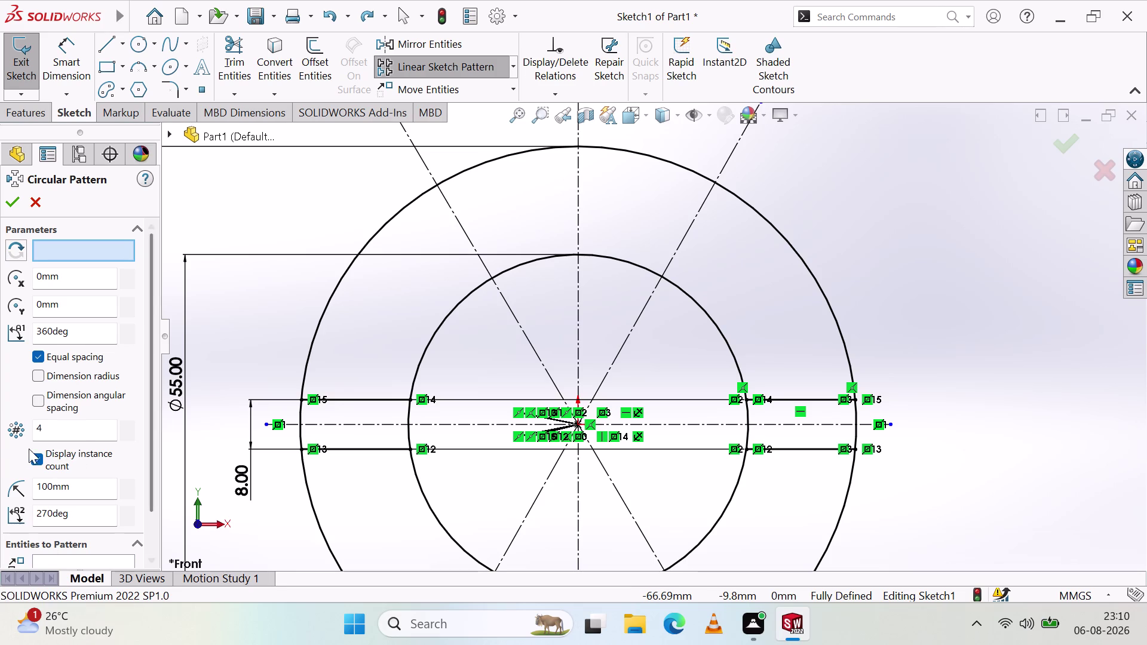
click(58, 437)
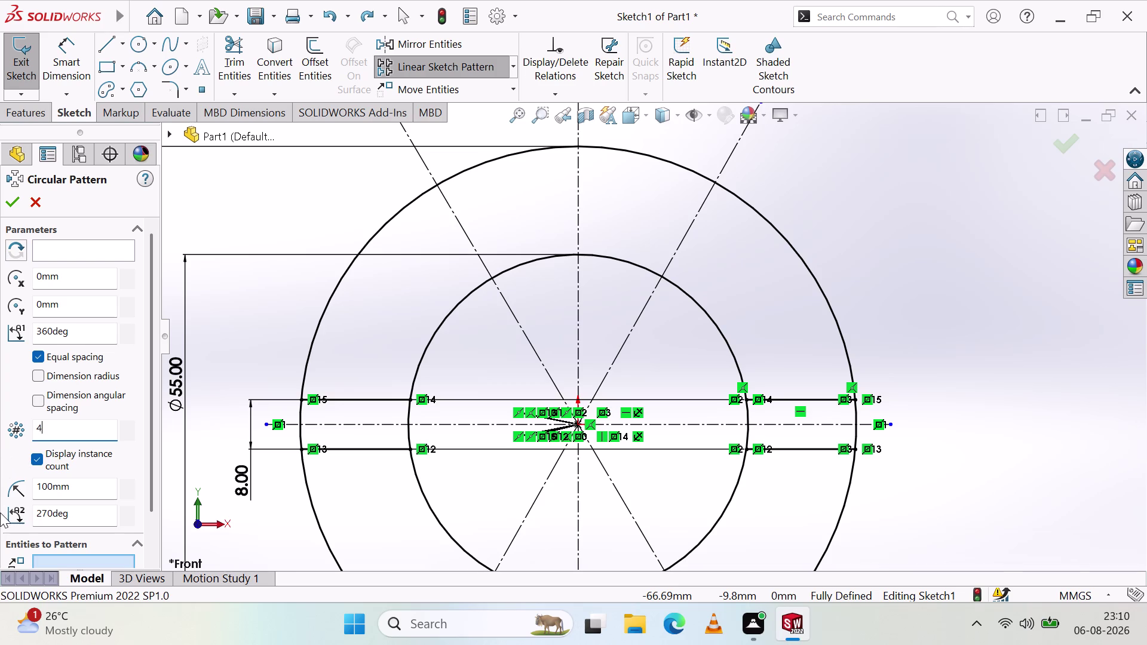
key(BackSpace)
key(BackSpace)
key(2)
key(BackSpace)
key(2)
click(60, 249)
click(60, 248)
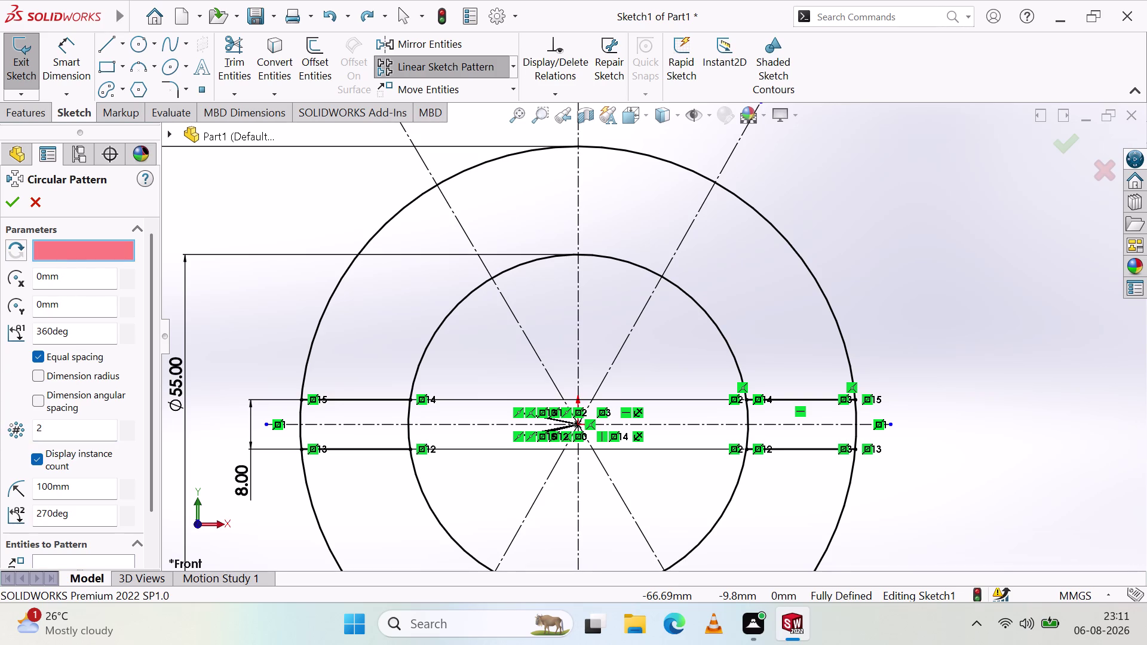
key(Escape)
key(Escape)
key(Escape)
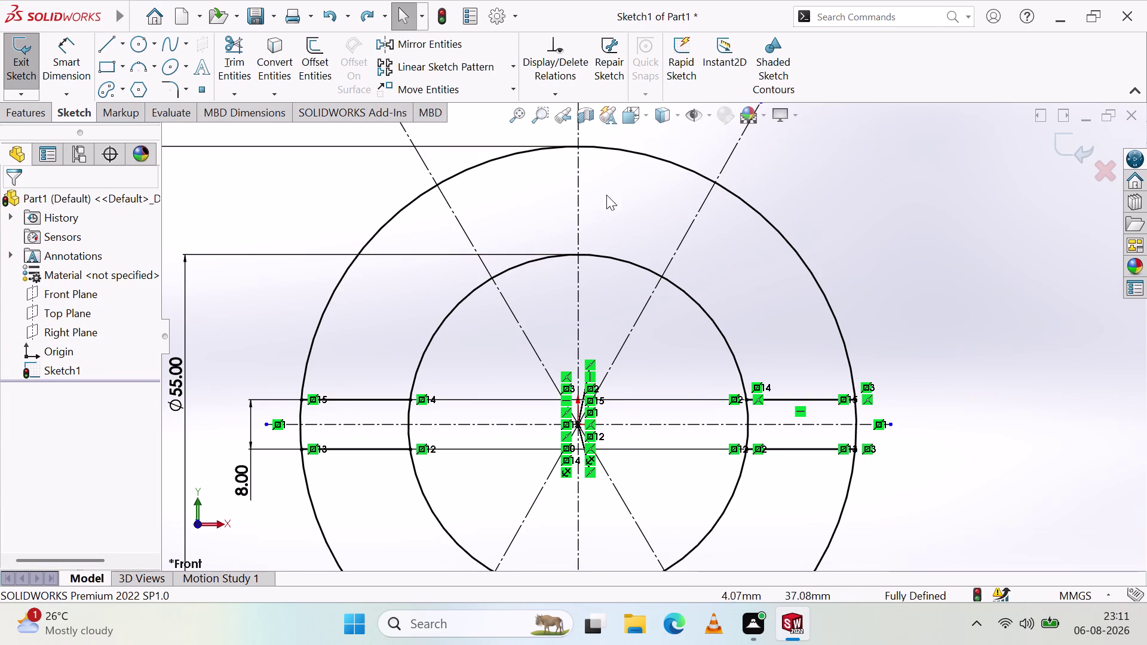
click(687, 234)
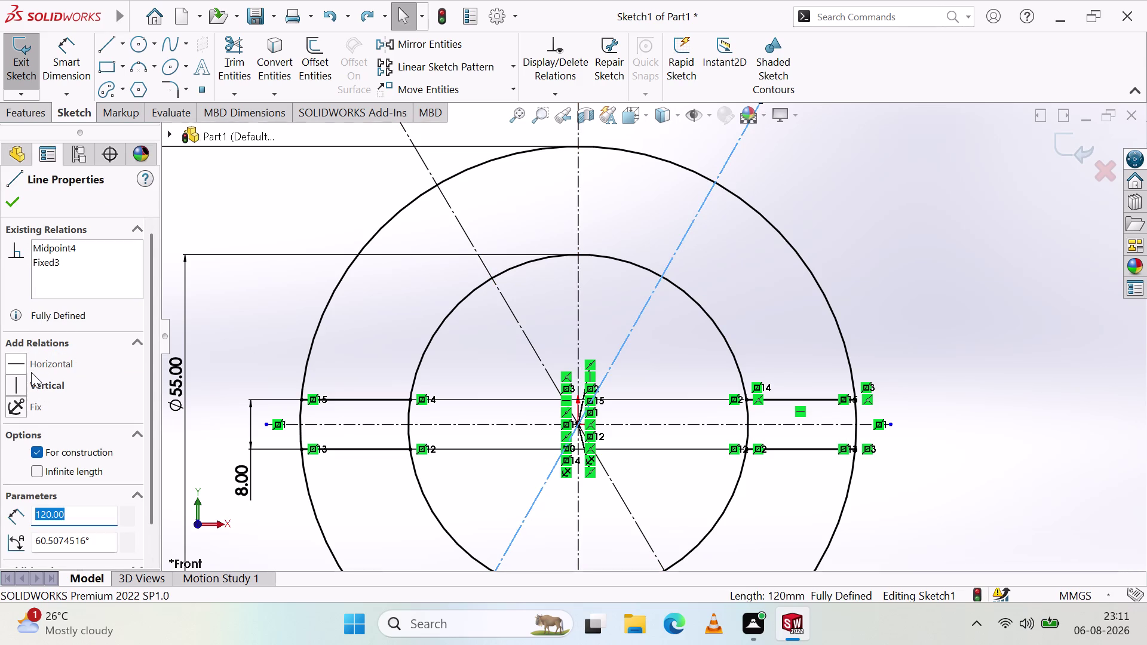
click(21, 360)
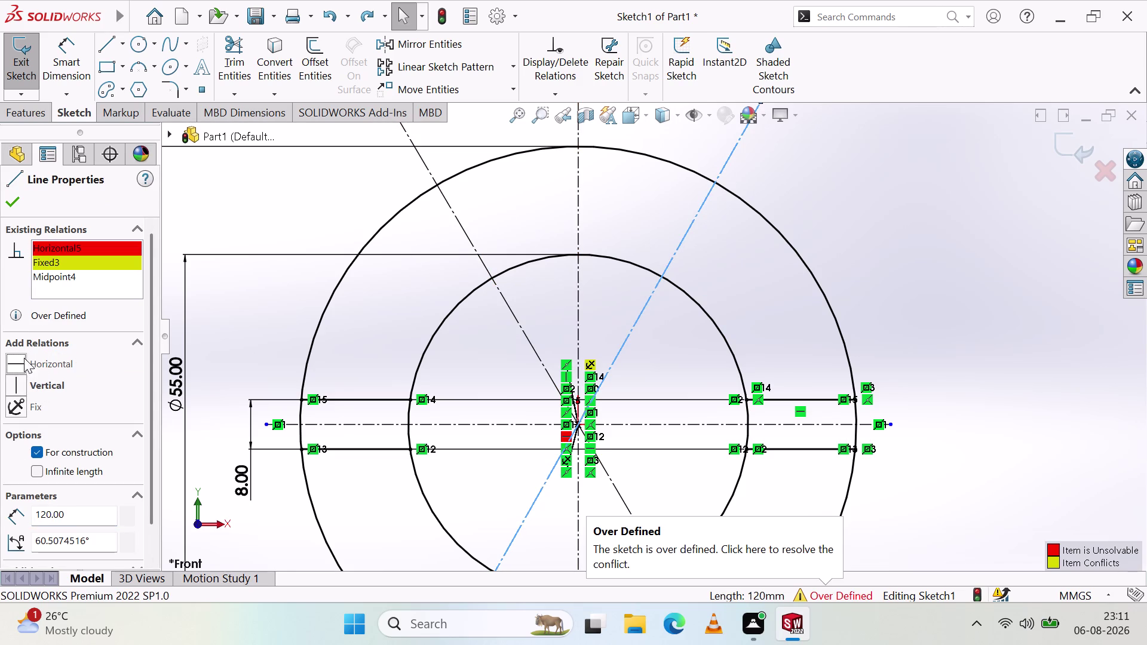
key(Escape)
key(Escape)
key(Escape)
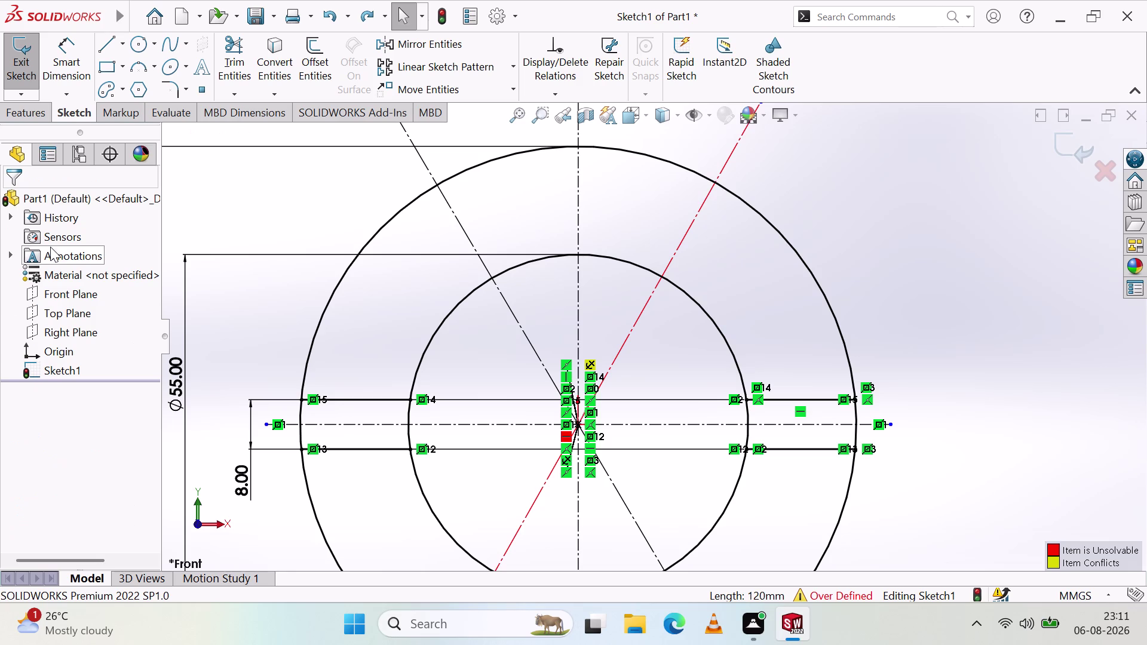
key(ctrl+z)
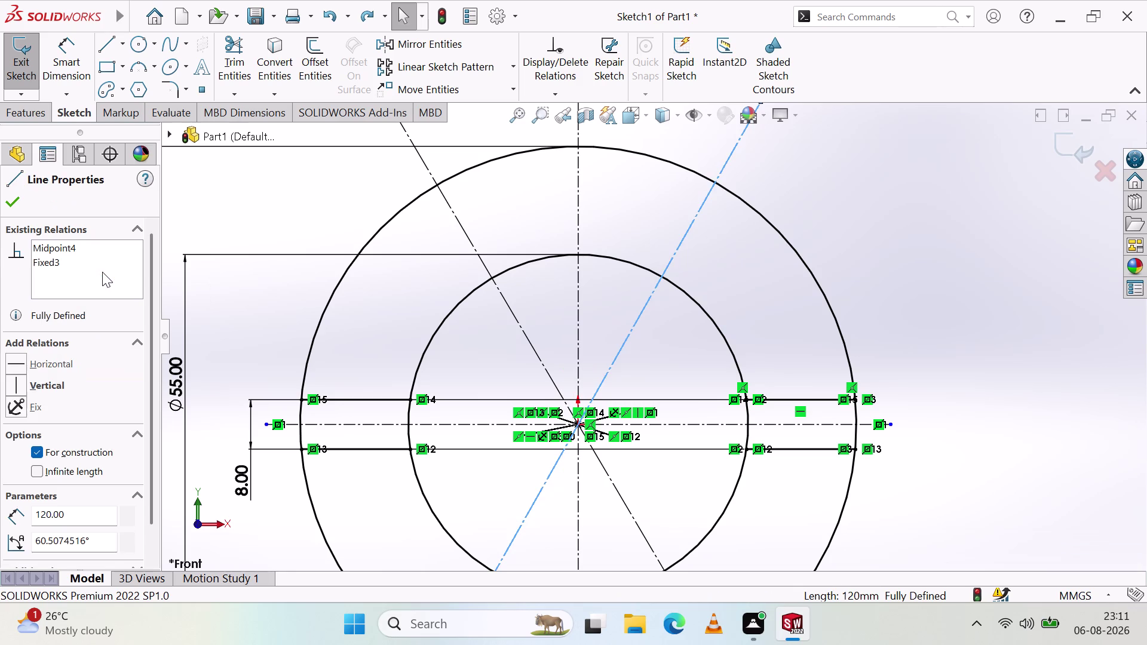
click(220, 220)
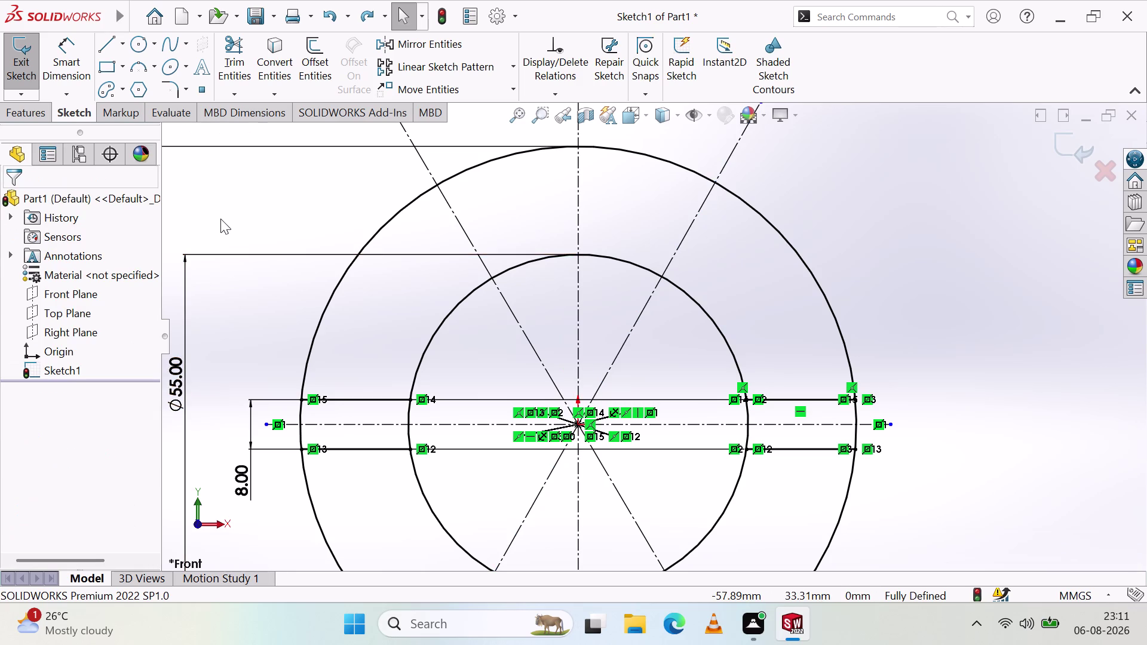